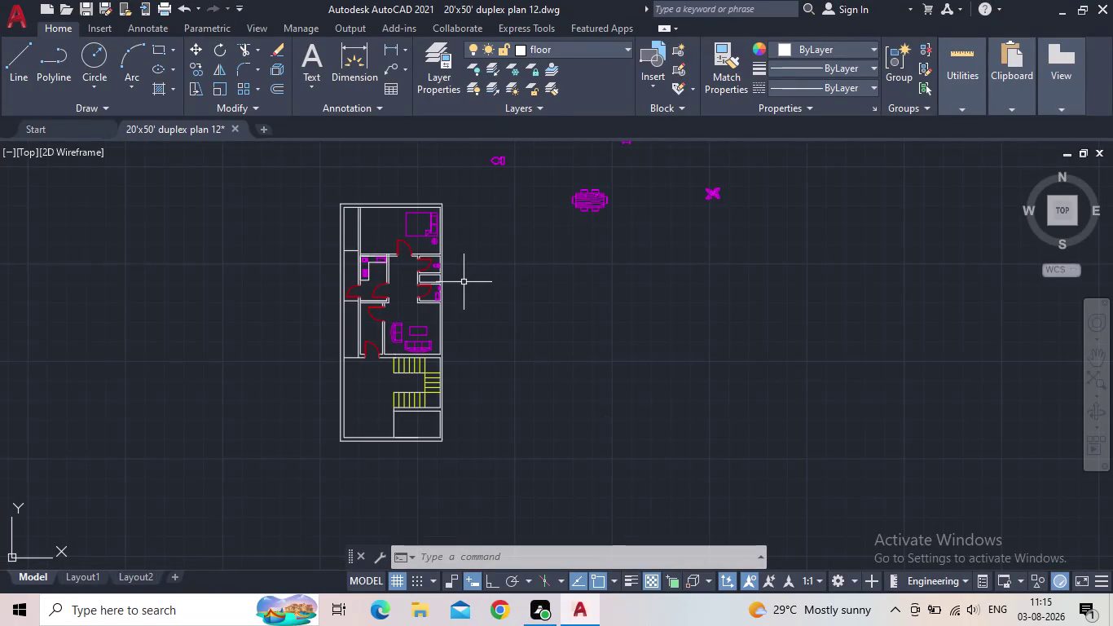
Find the loose armchair beside the plan and select it.
middle_drag(503, 297, 483, 426)
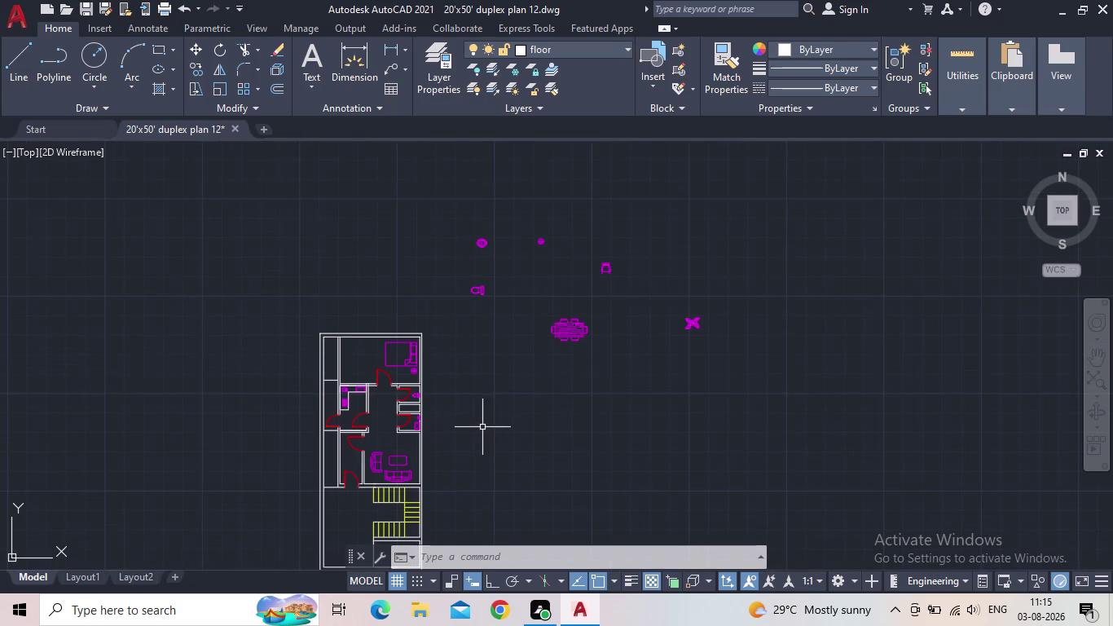
scroll(down, 3)
middle_drag(453, 397, 428, 298)
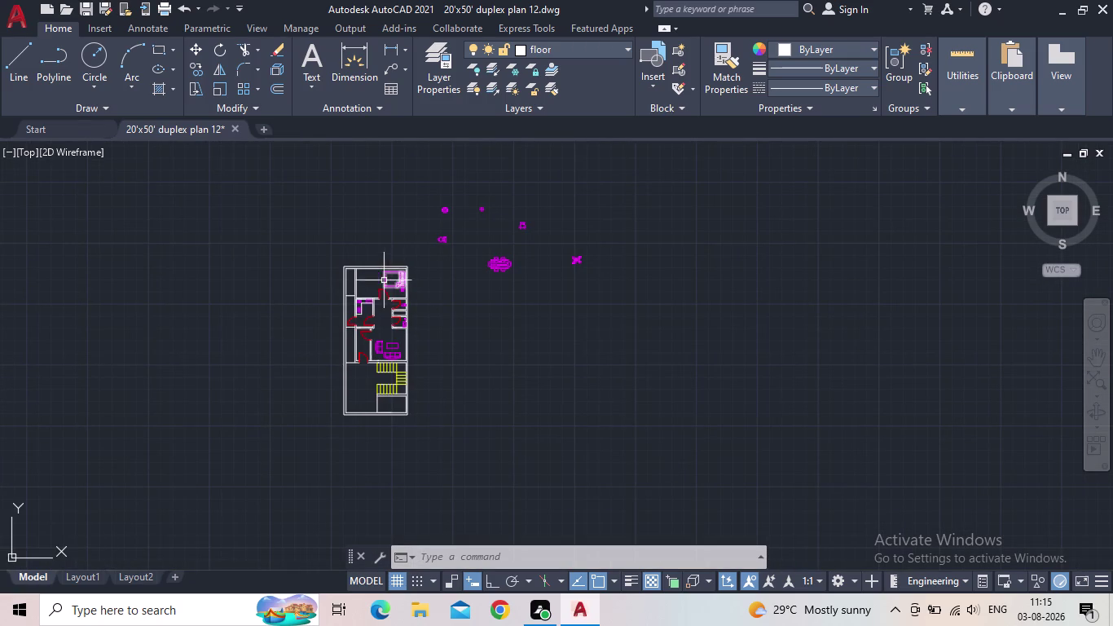
scroll(up, 3)
middle_drag(384, 347, 447, 330)
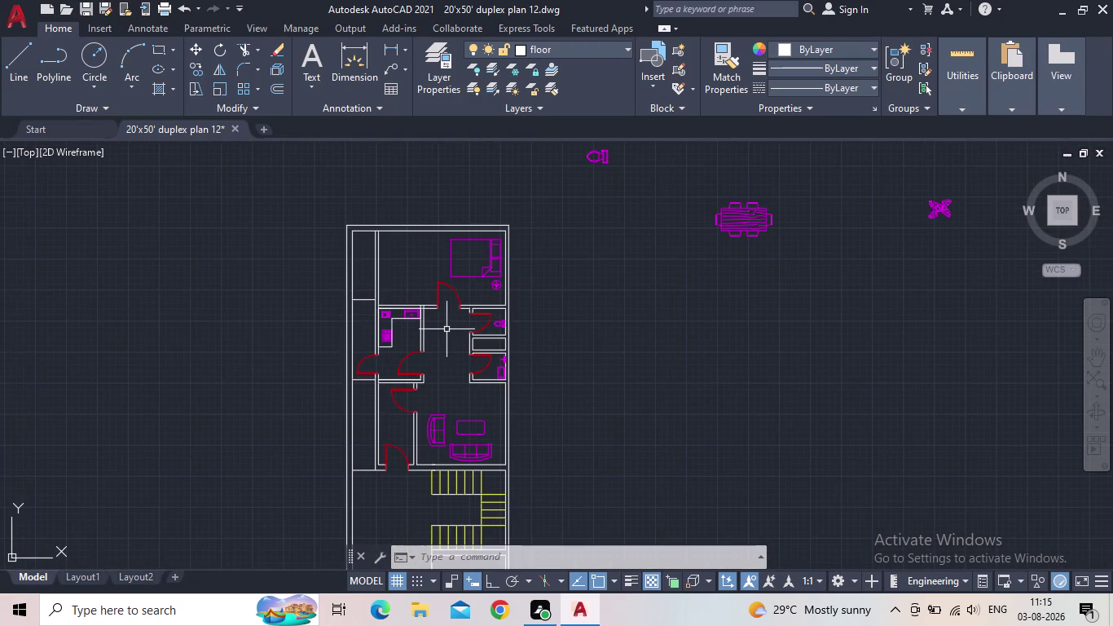
scroll(up, 3)
scroll(down, 3)
middle_drag(466, 331, 471, 343)
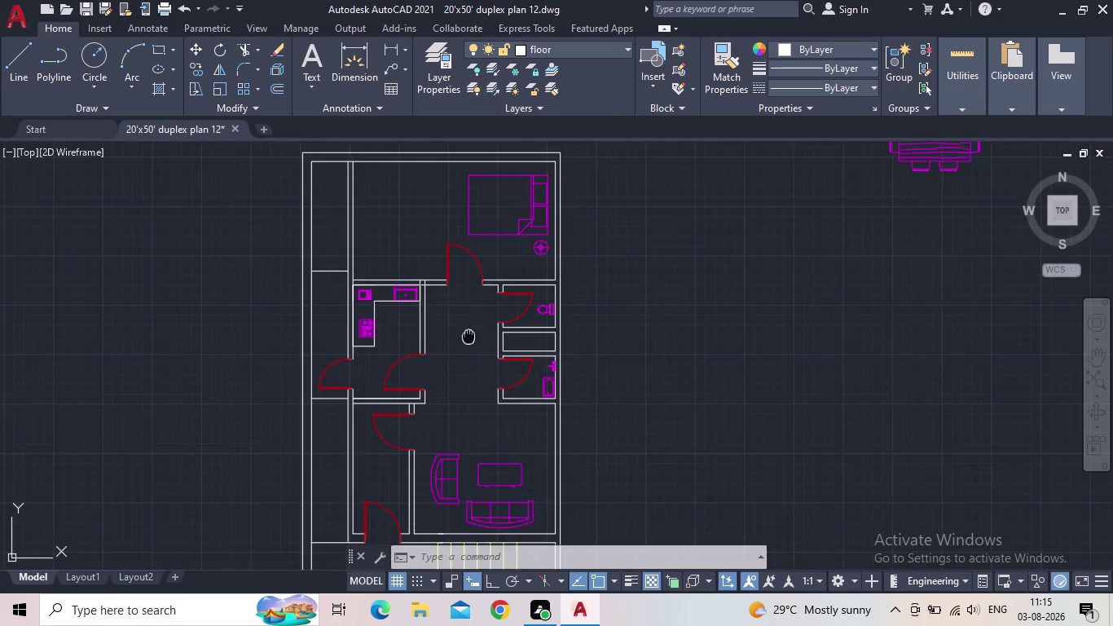
middle_drag(471, 343, 501, 399)
scroll(down, 3)
scroll(up, 3)
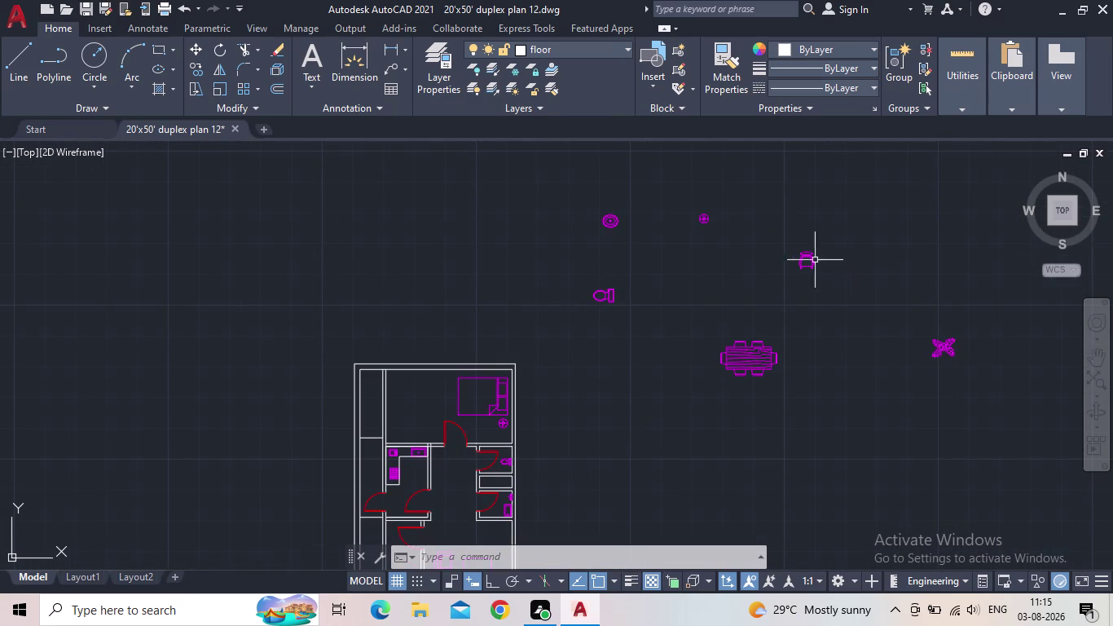
click(805, 259)
click(794, 260)
Stretch the armchair into the top bedroom, left of the bed.
scroll(up, 3)
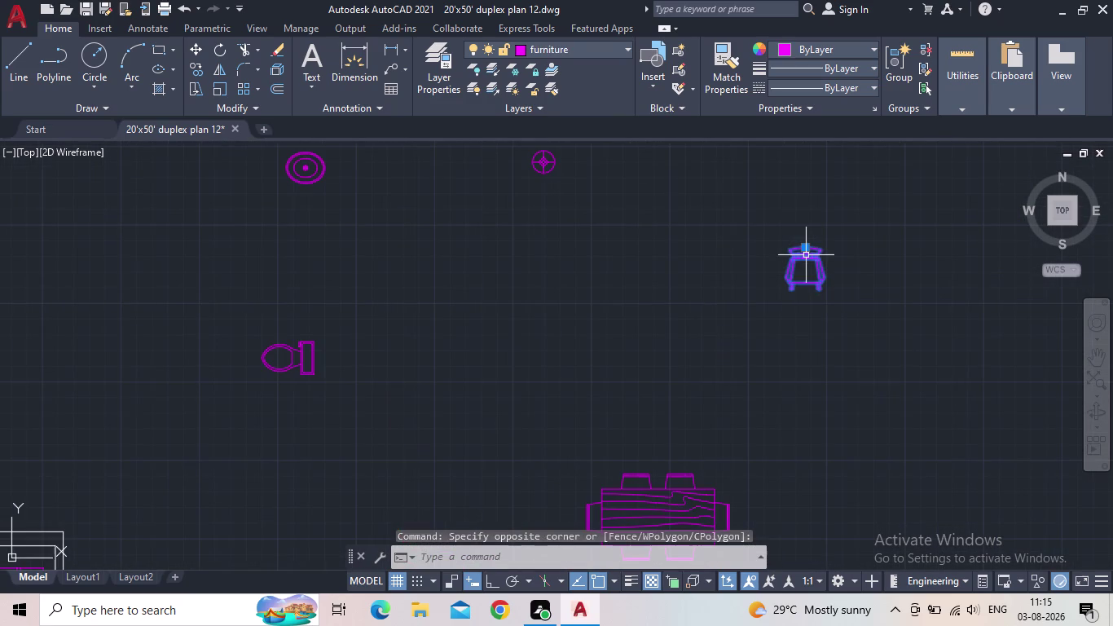
click(806, 247)
middle_drag(593, 310, 721, 276)
scroll(down, 3)
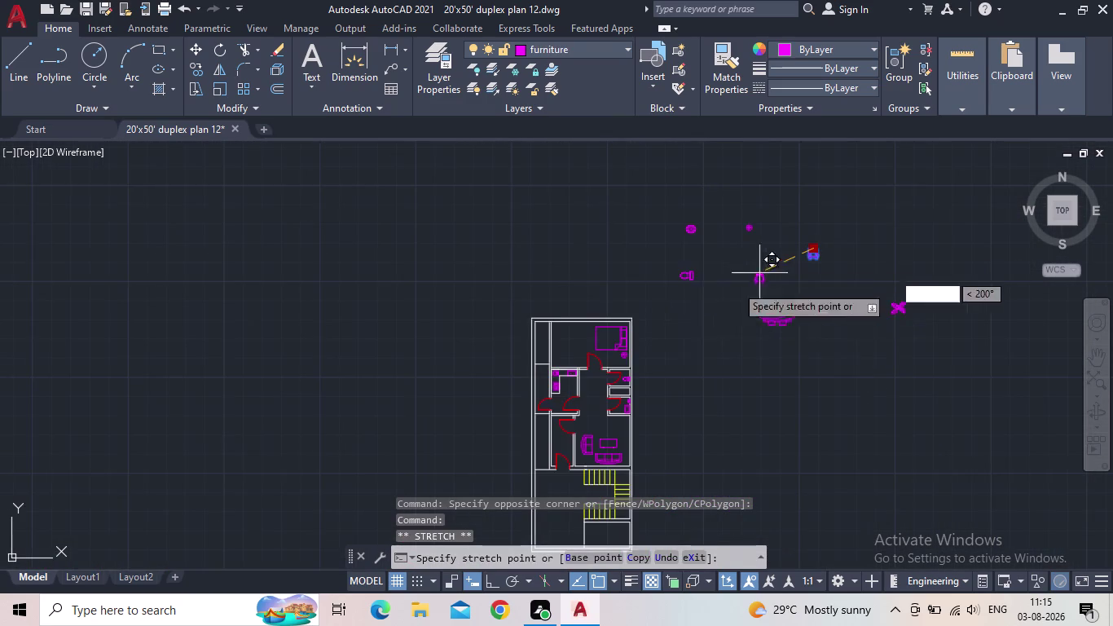
scroll(up, 3)
scroll(up, 3)
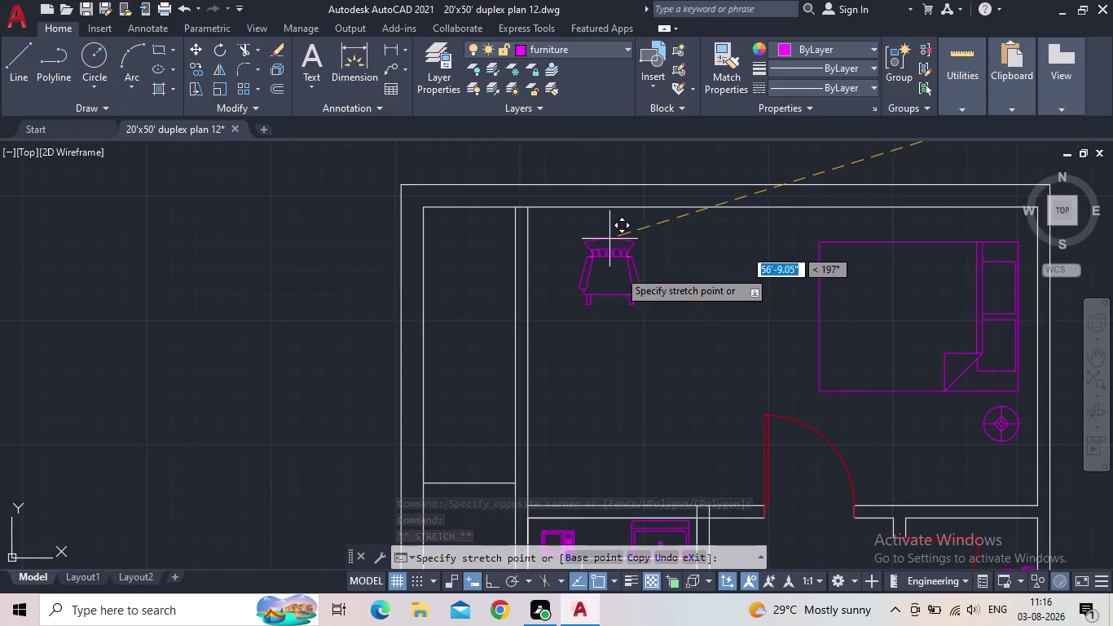
click(605, 421)
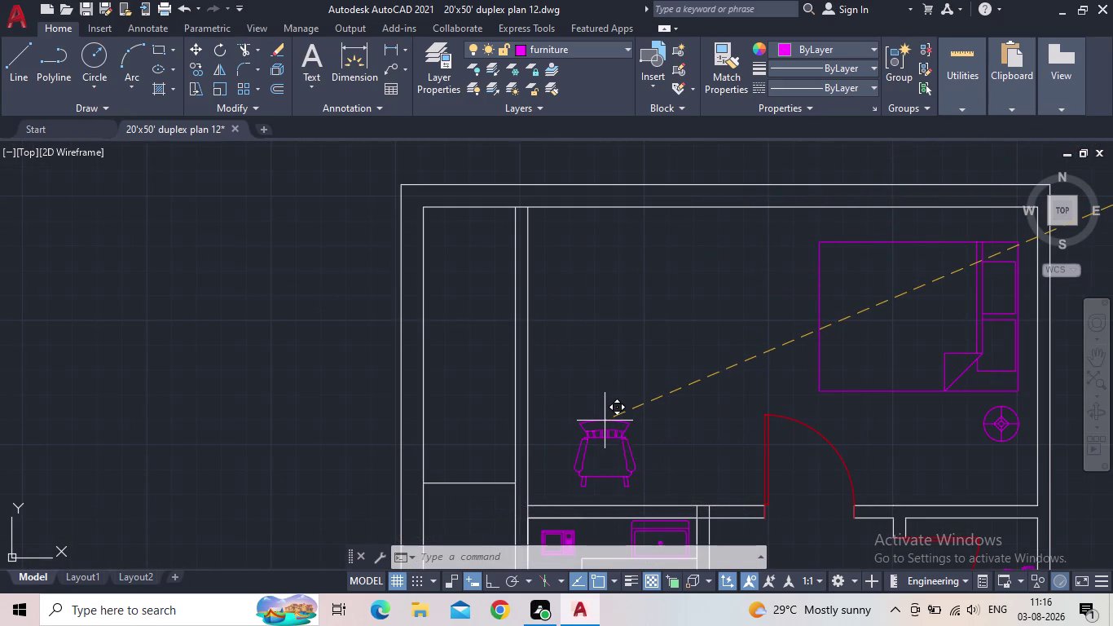
key(Escape)
Start the Rotate command (RO) with Ortho mode turned on.
key(r)
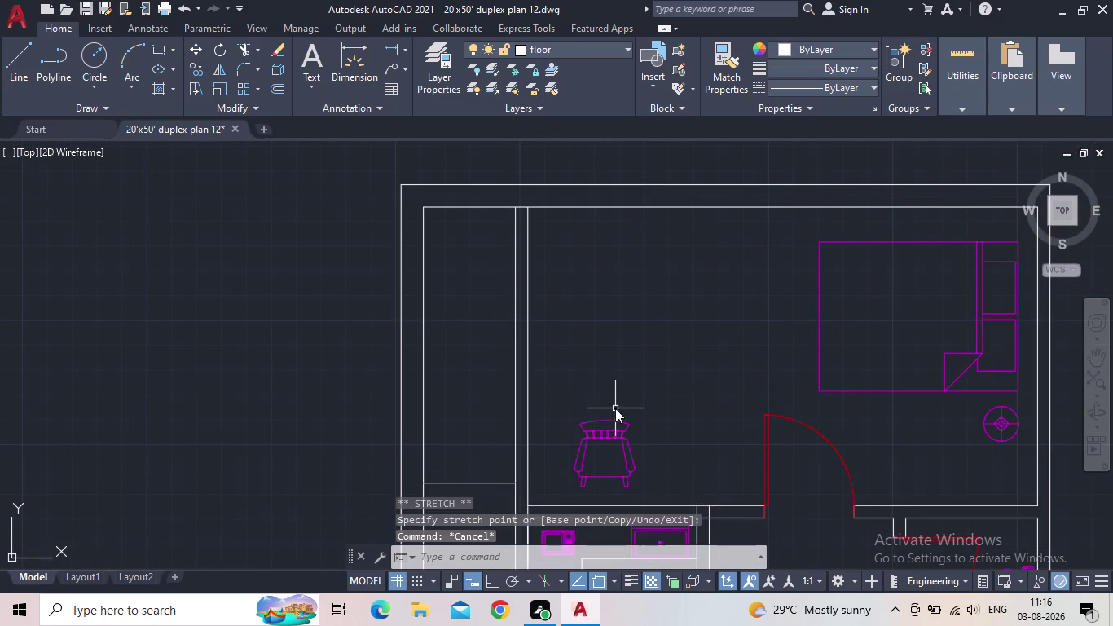
key(o)
key(Return)
click(492, 586)
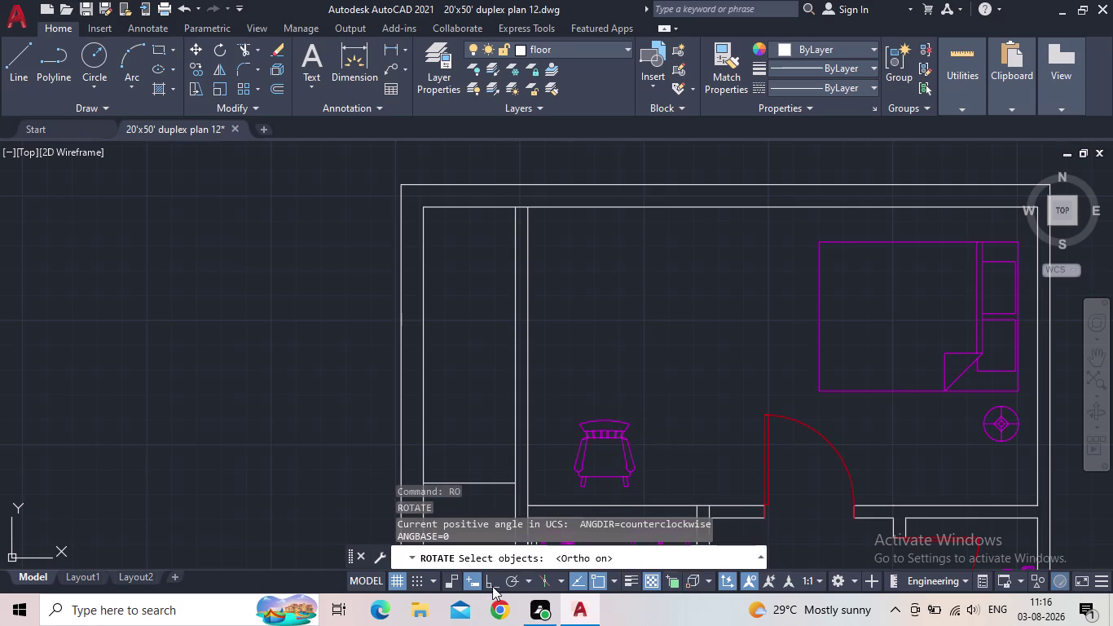
Rotate the armchair 180° so it faces the other way.
click(604, 418)
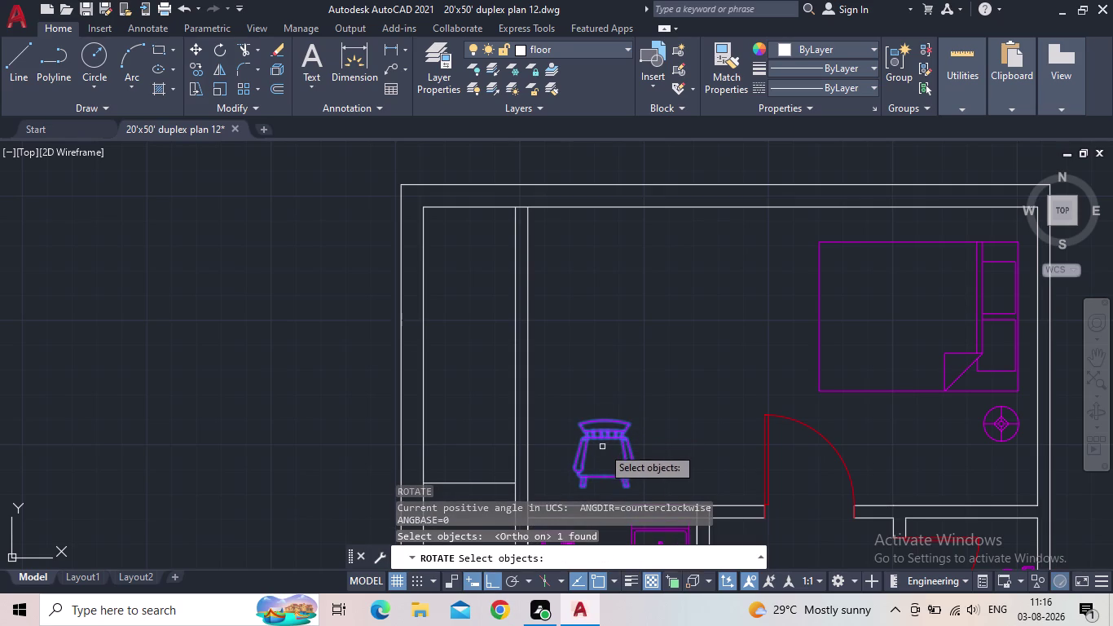
key(space)
click(603, 418)
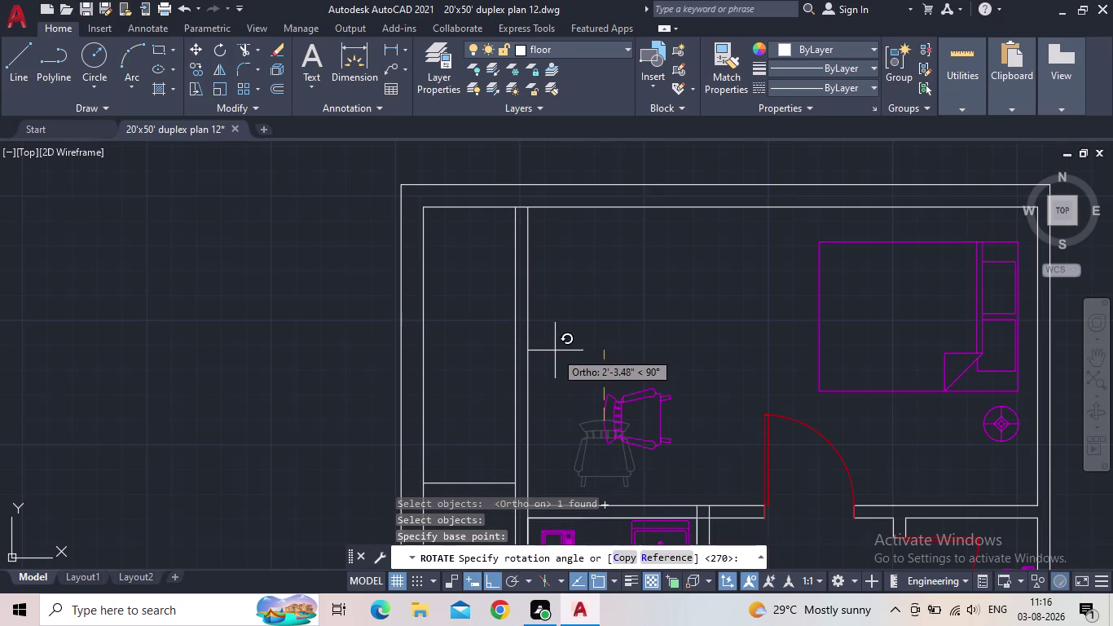
click(560, 456)
key(Escape)
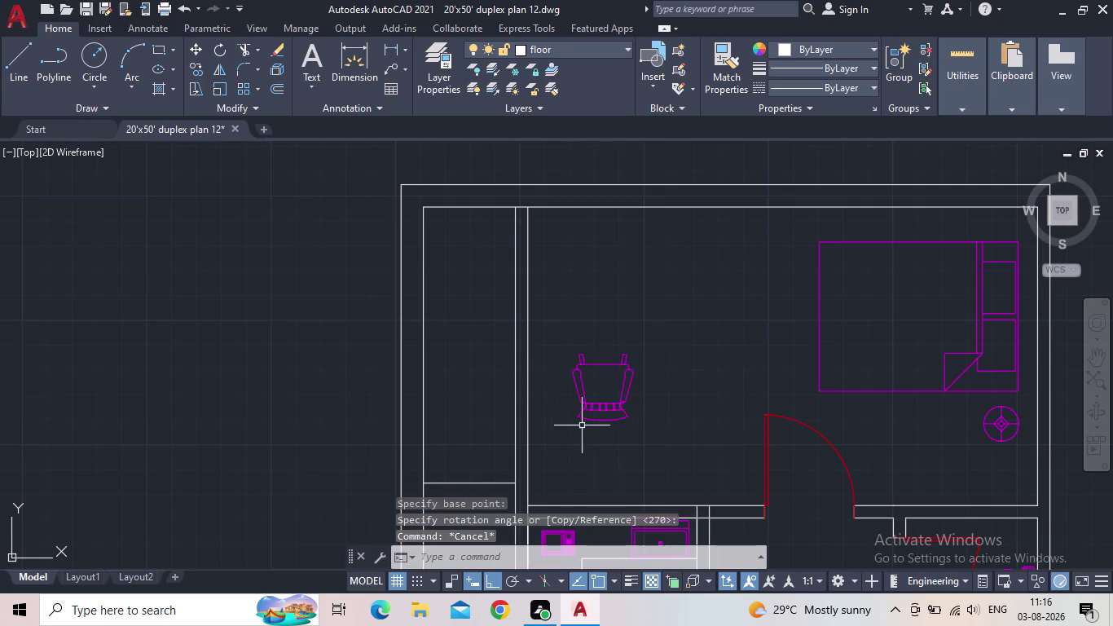
Move the rotated armchair down against the bedroom's lower wall.
click(585, 408)
drag(600, 420, 592, 436)
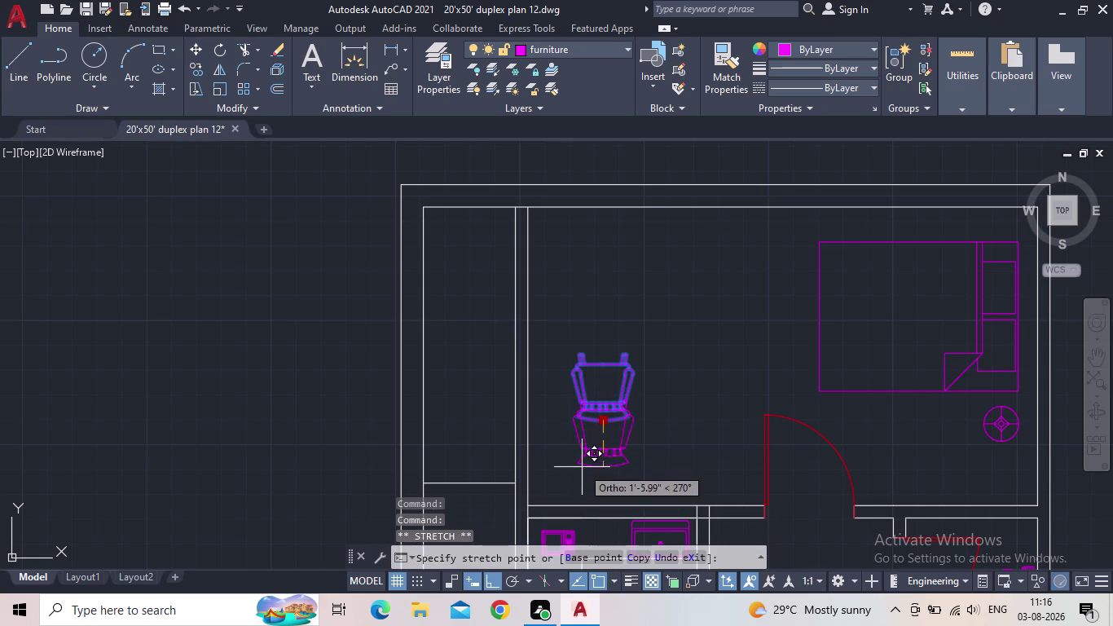
click(490, 579)
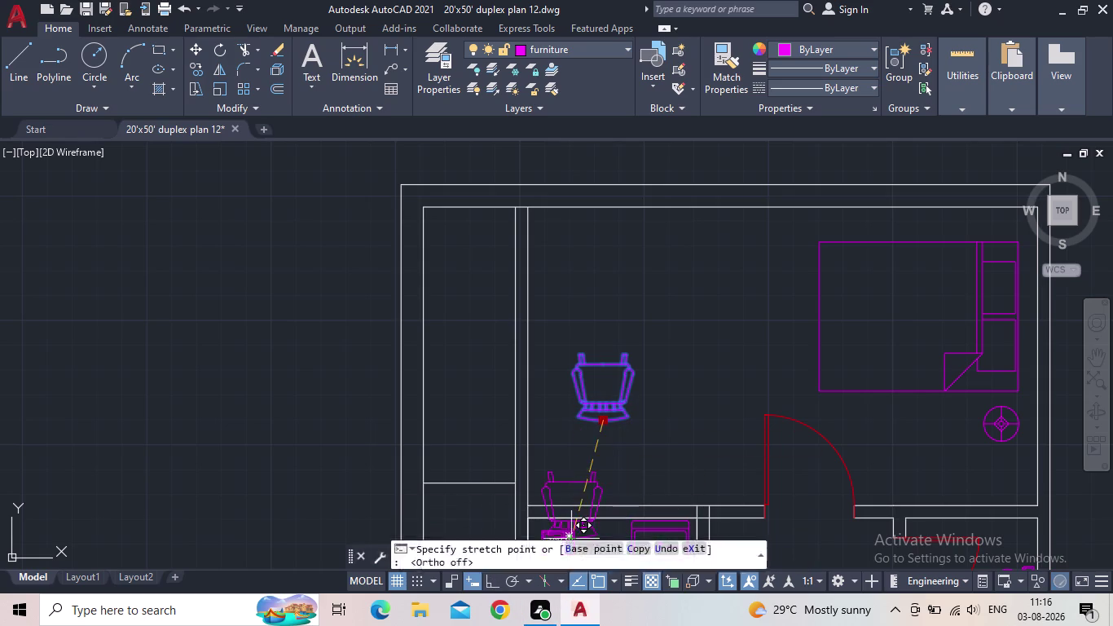
middle_drag(562, 466, 512, 390)
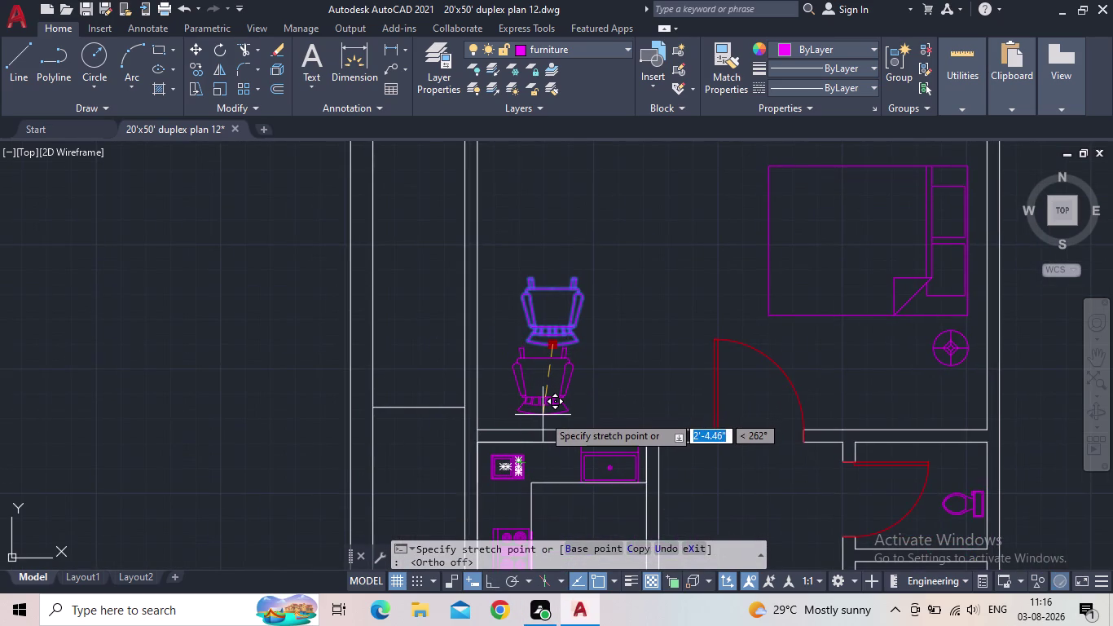
click(545, 417)
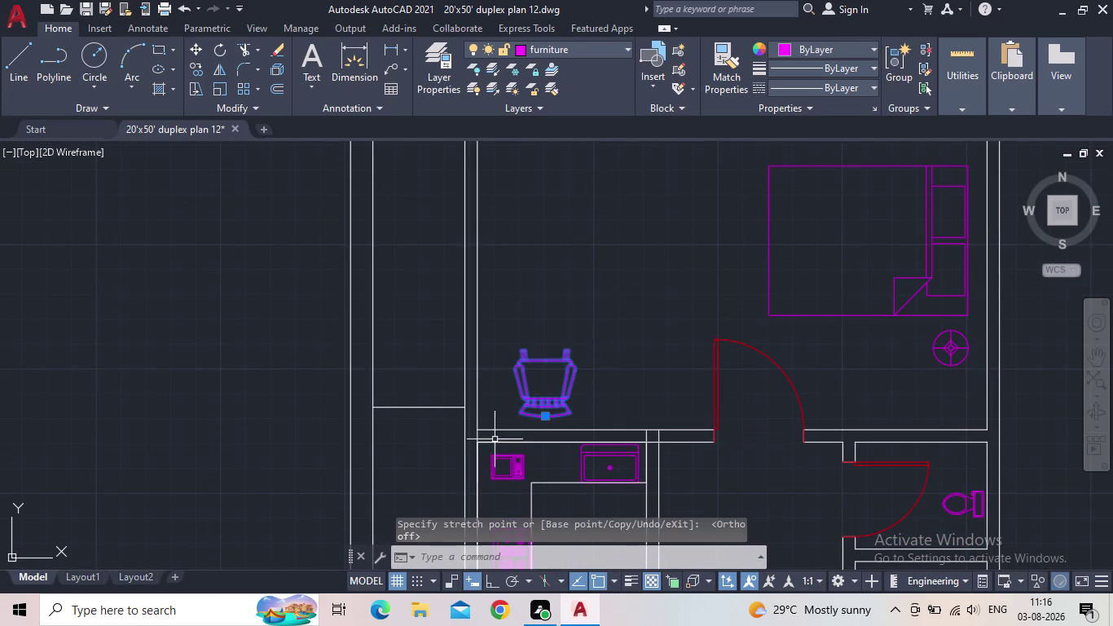
key(Escape)
Copy the armchair to place a matching second chair to its right.
key(c)
key(o)
key(space)
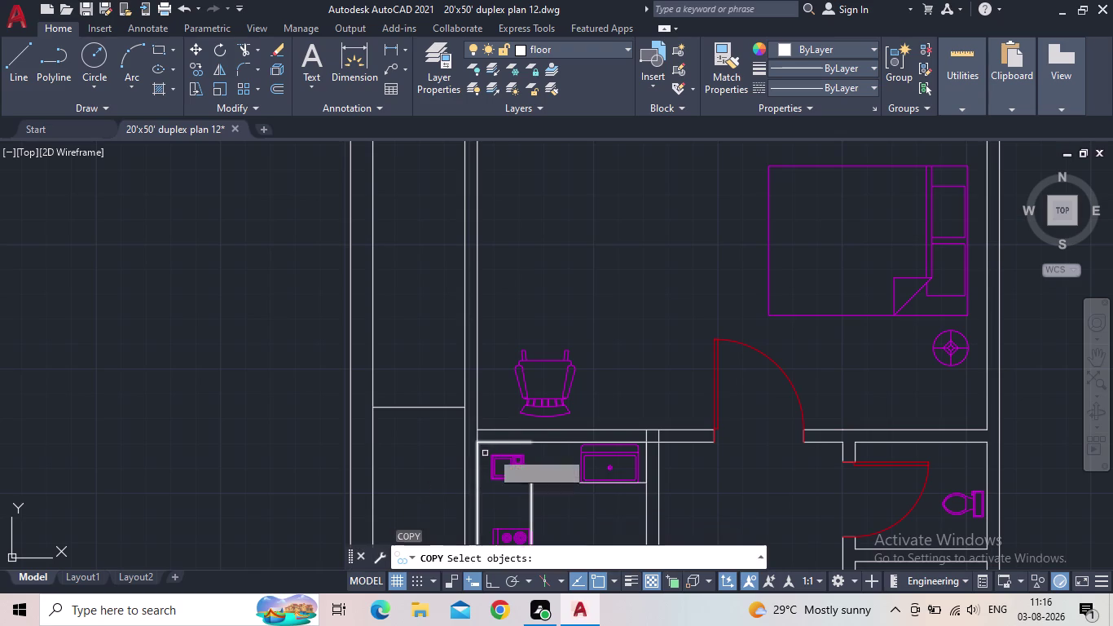
click(560, 419)
click(544, 404)
key(space)
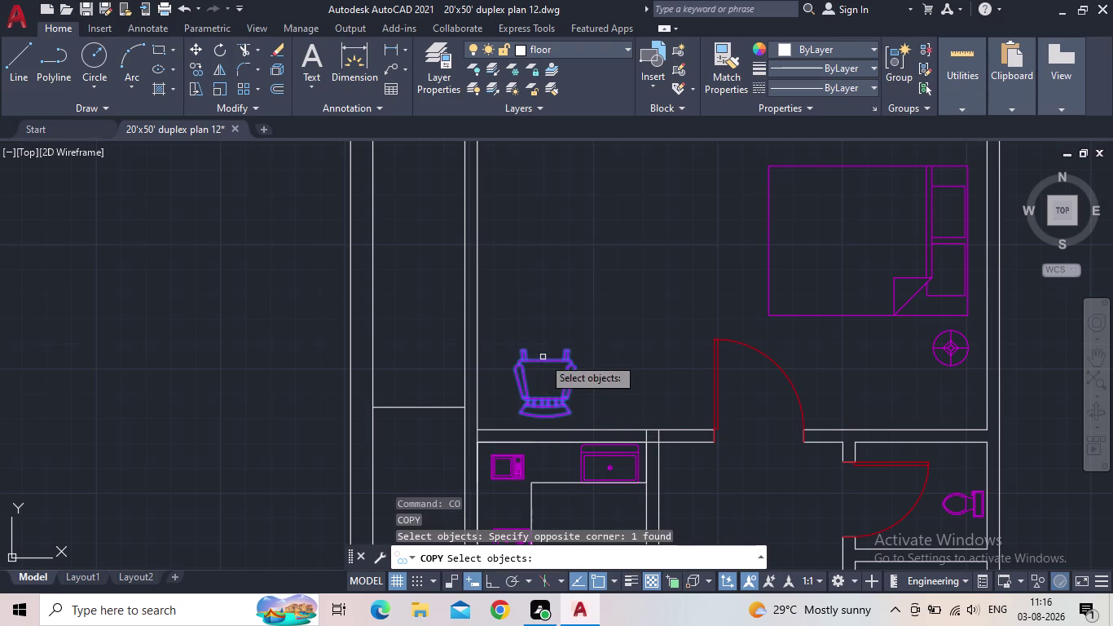
click(542, 357)
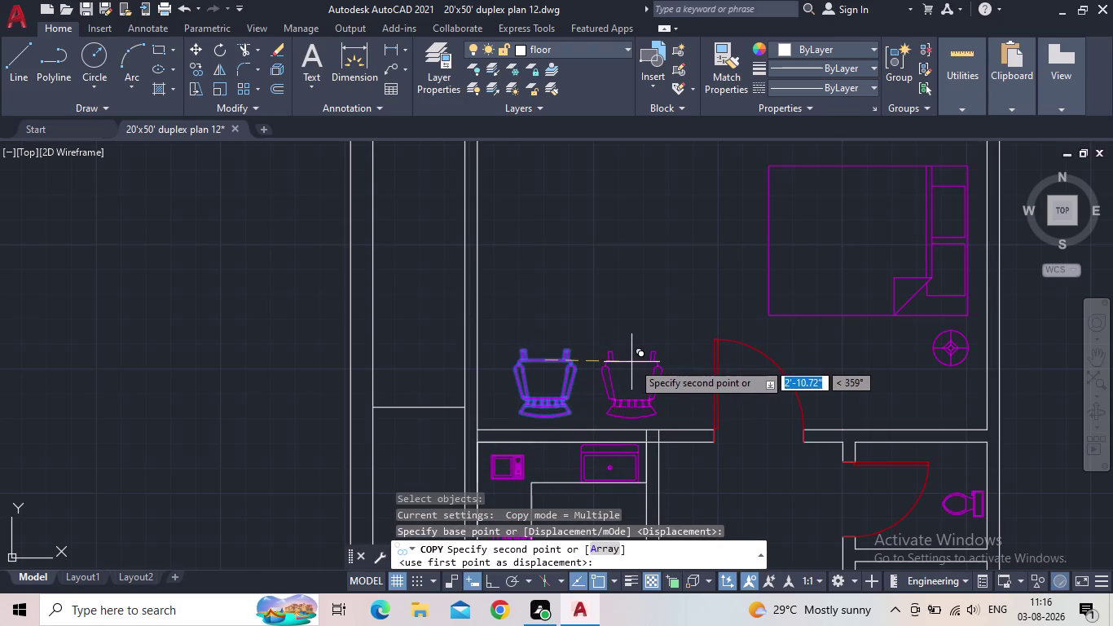
click(637, 360)
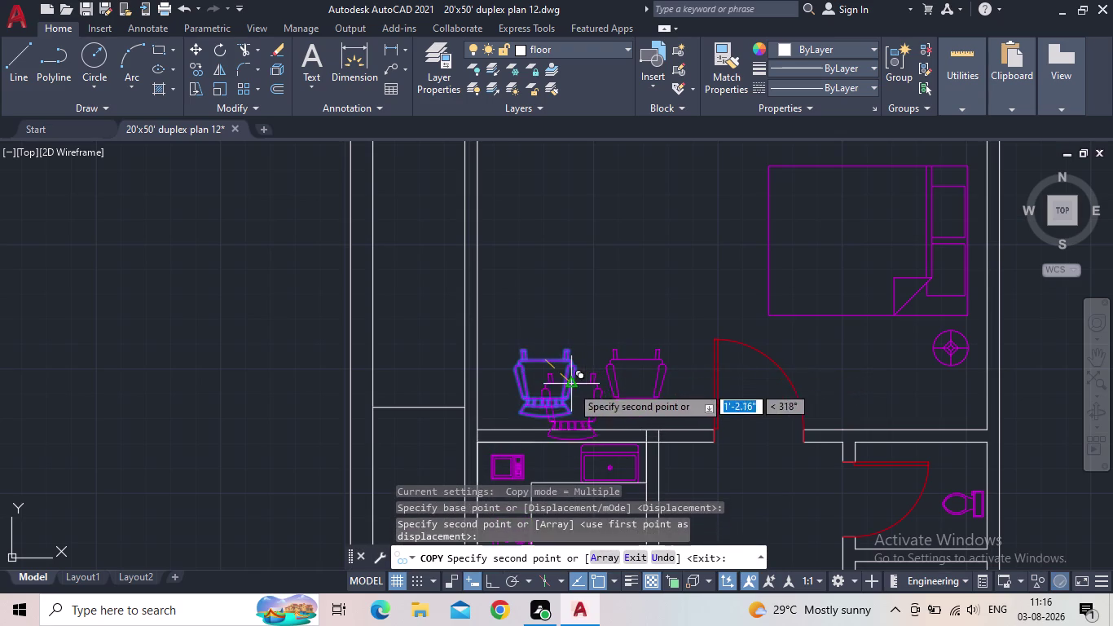
key(Escape)
scroll(down, 3)
middle_drag(538, 395, 515, 379)
scroll(down, 3)
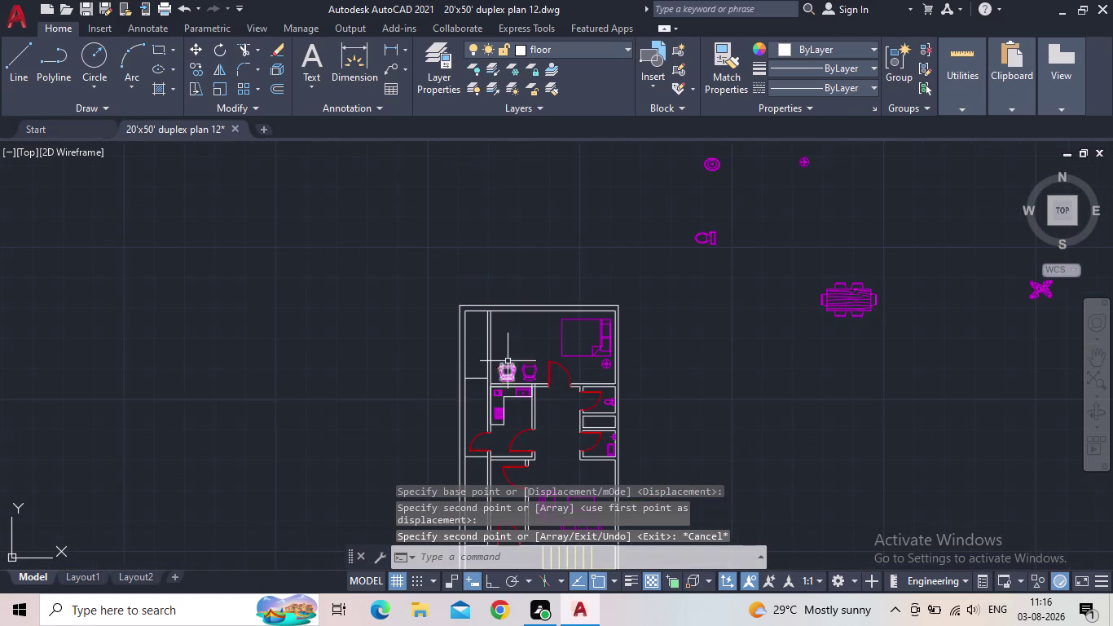
scroll(up, 3)
scroll(down, 3)
middle_drag(516, 346, 477, 385)
scroll(down, 3)
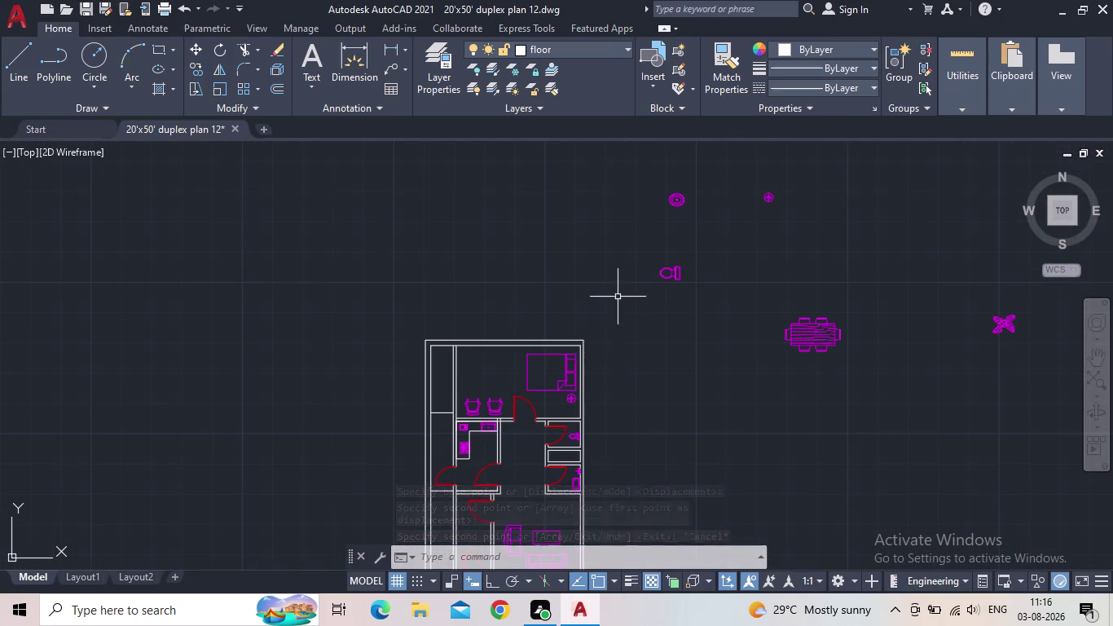
middle_drag(640, 340, 631, 285)
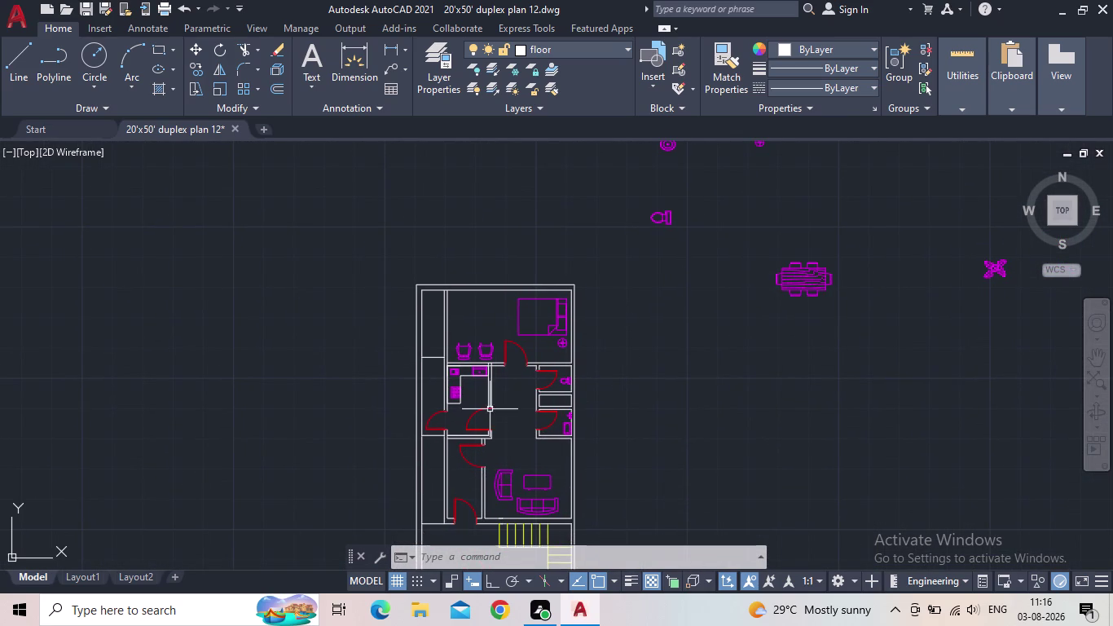
middle_drag(496, 383, 491, 342)
scroll(up, 3)
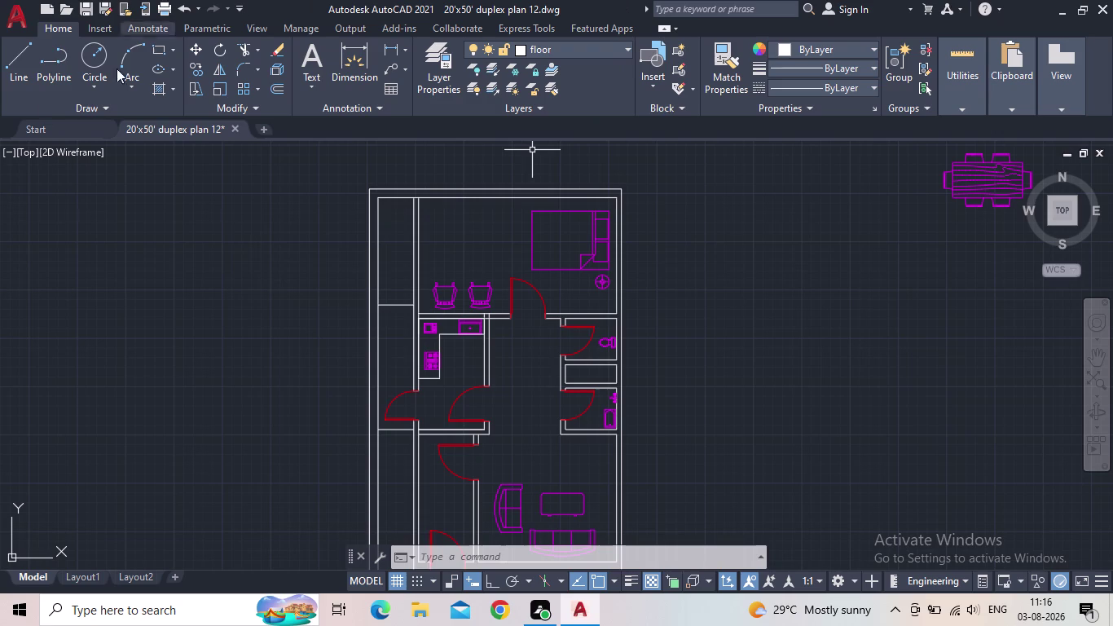
click(89, 3)
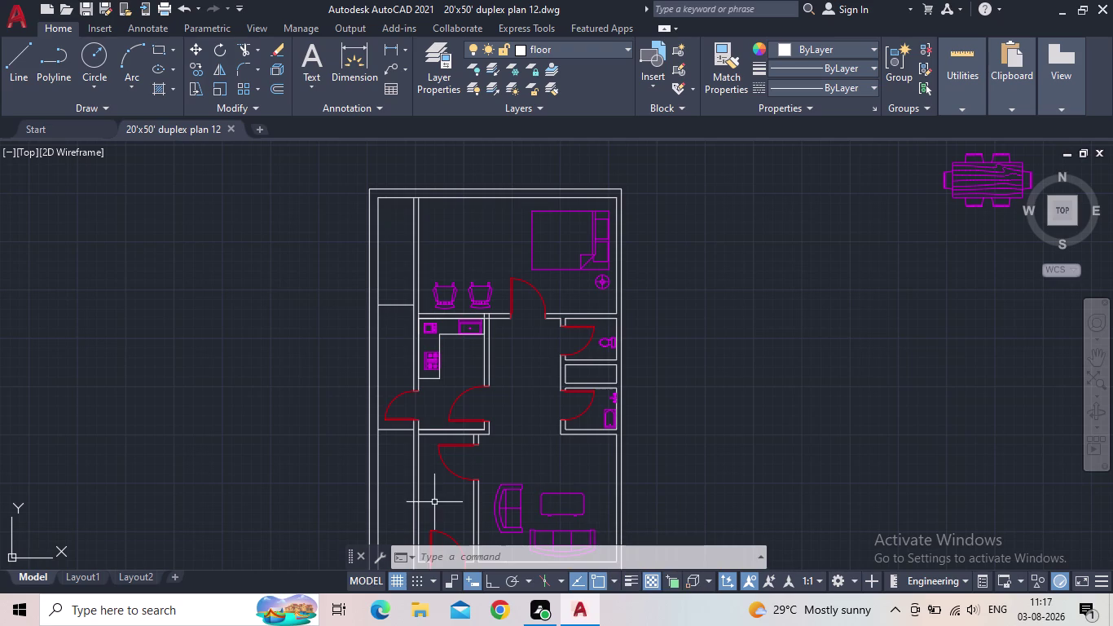
middle_drag(722, 406, 605, 345)
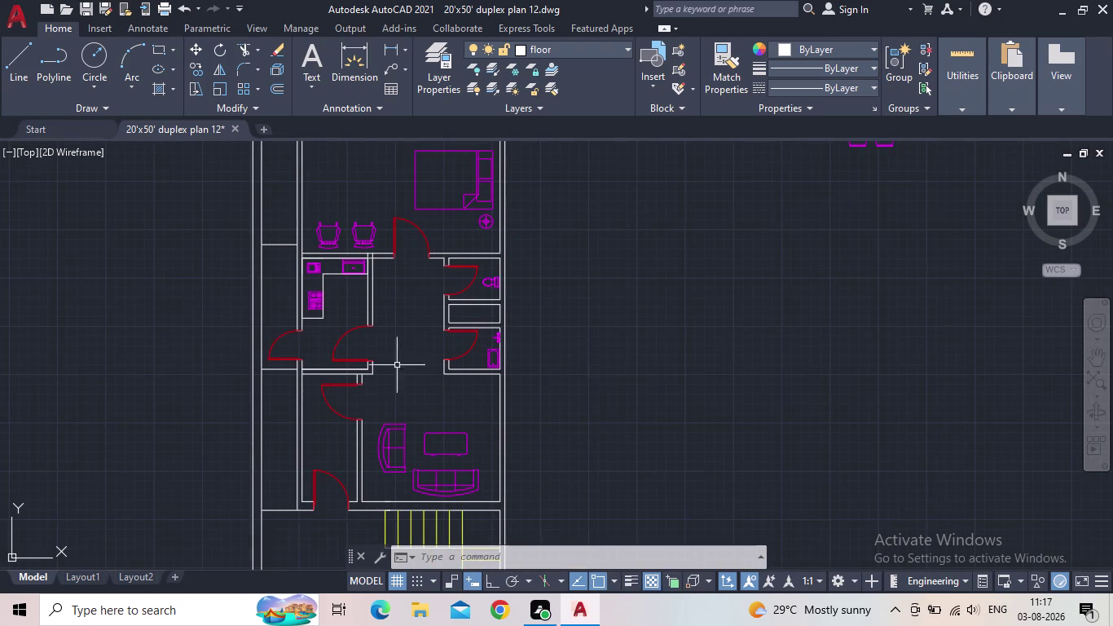
scroll(up, 3)
middle_drag(400, 346, 379, 511)
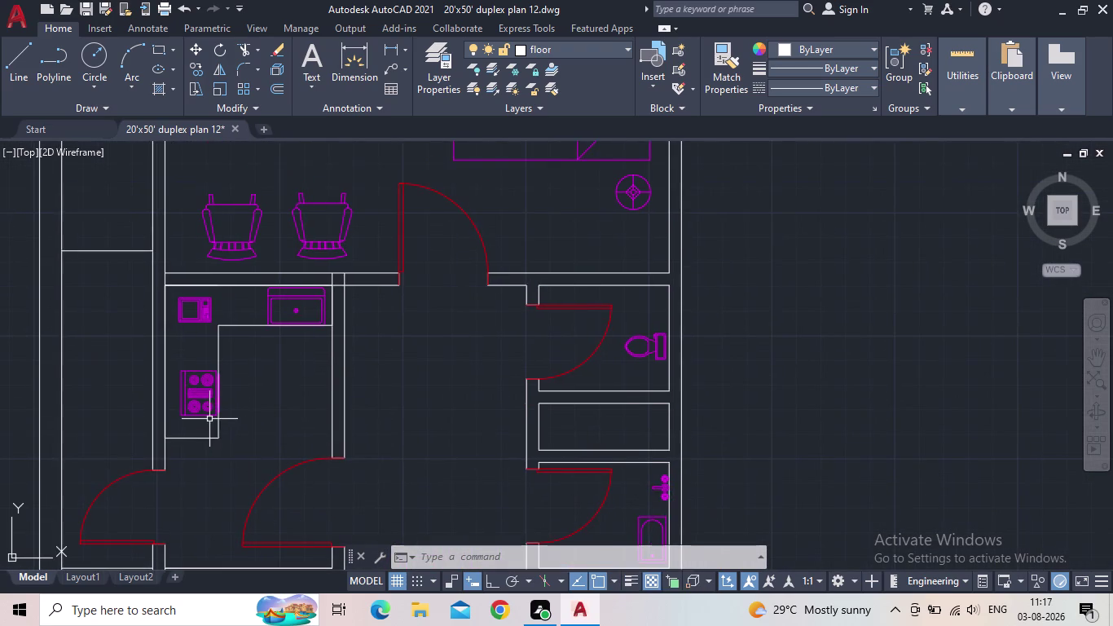
scroll(up, 3)
scroll(down, 3)
scroll(down, 3)
scroll(down, 3)
middle_drag(494, 445, 488, 438)
middle_drag(488, 427, 446, 383)
scroll(down, 3)
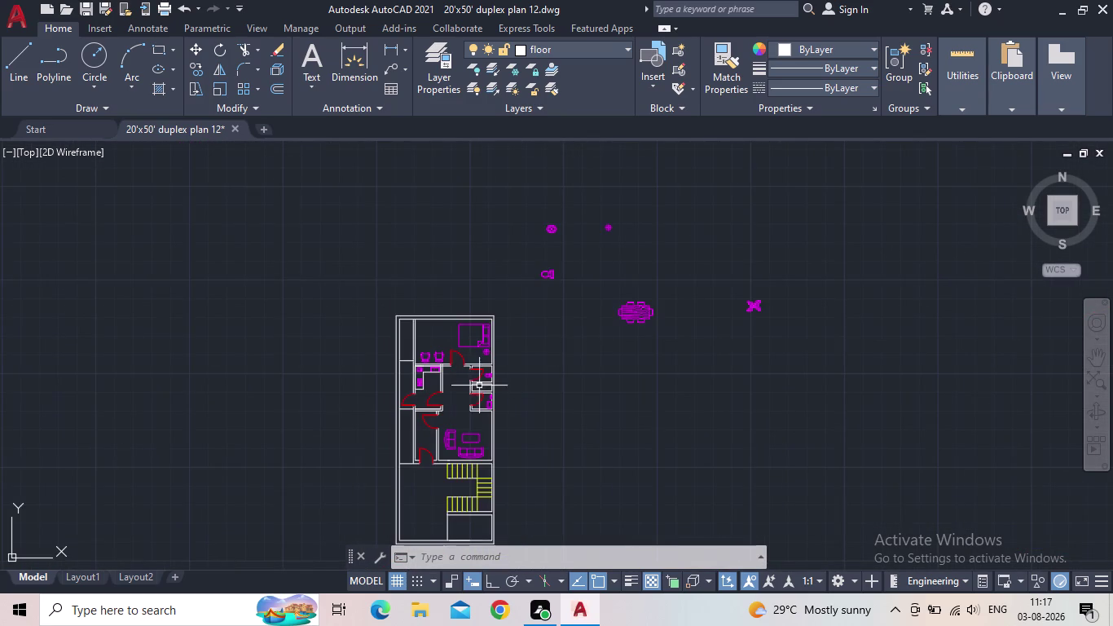
scroll(up, 3)
scroll(down, 3)
middle_drag(582, 389, 667, 259)
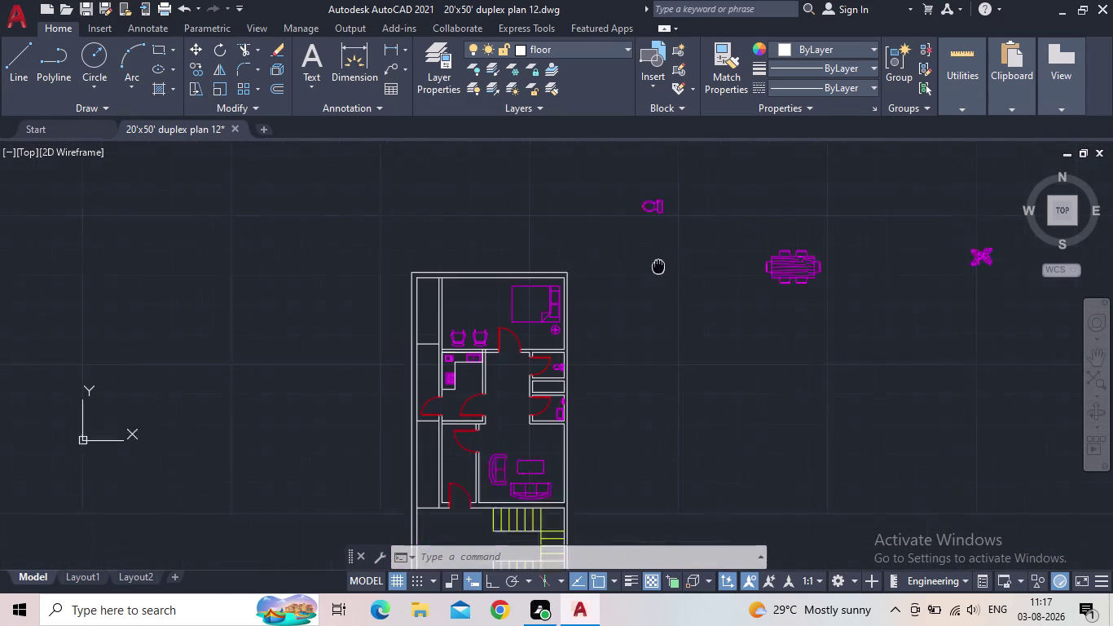
middle_drag(667, 259, 684, 247)
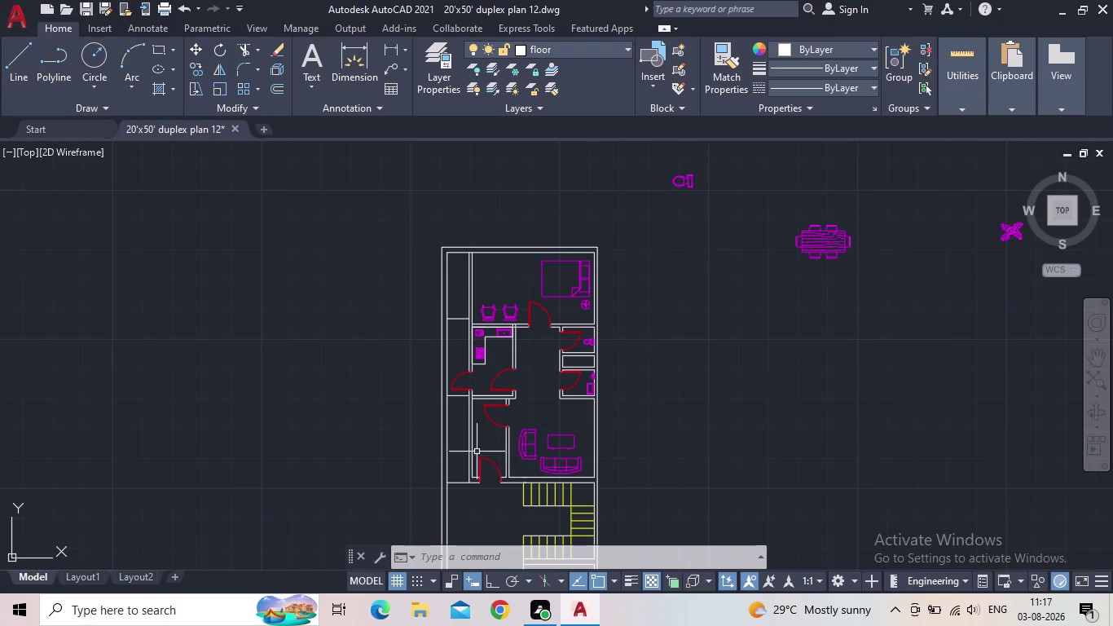
scroll(up, 3)
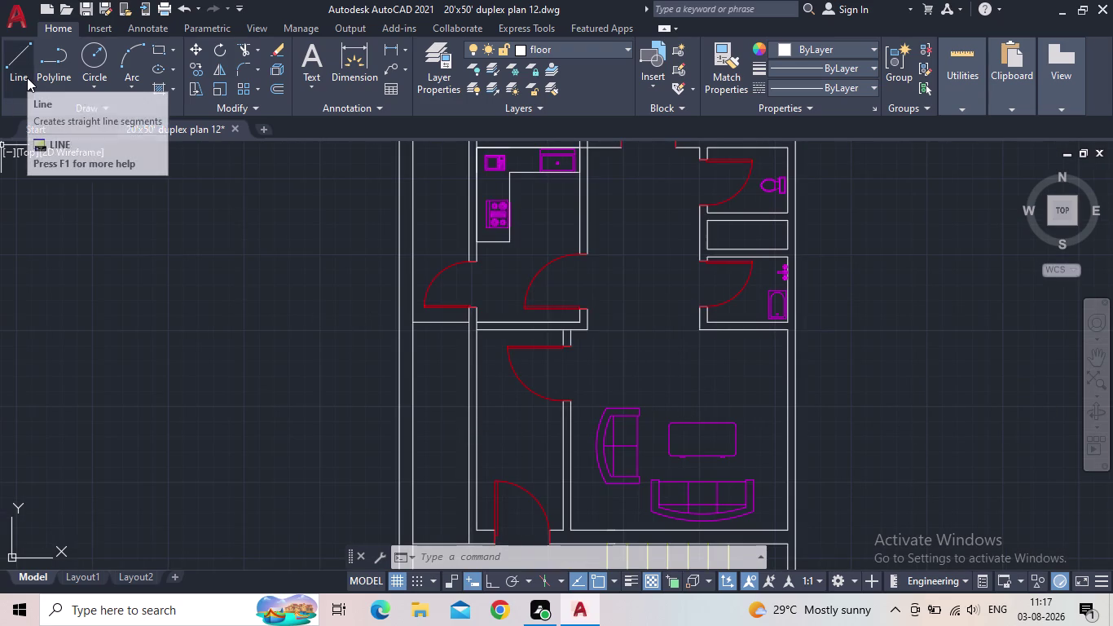
click(163, 51)
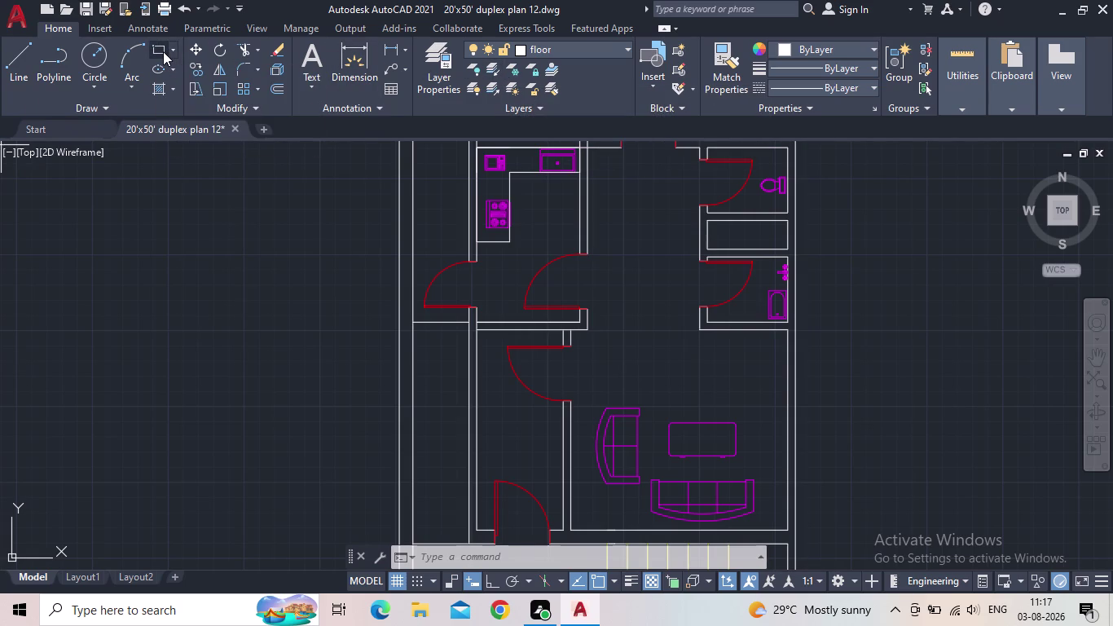
Make the furniture layer magenta and set it current in Layer Properties.
click(552, 47)
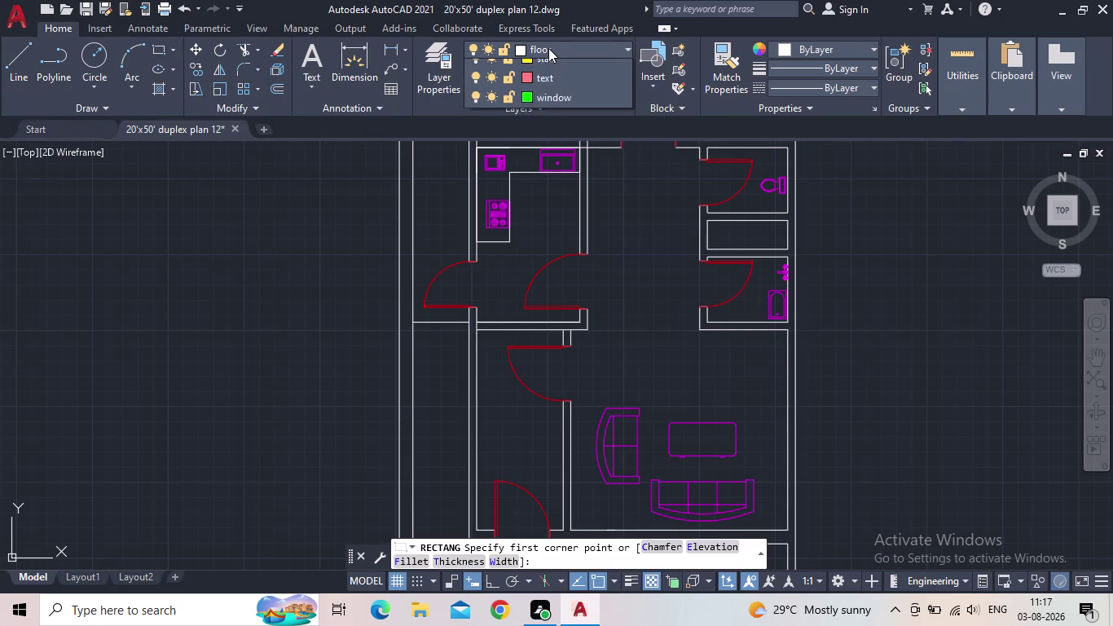
click(544, 49)
click(544, 46)
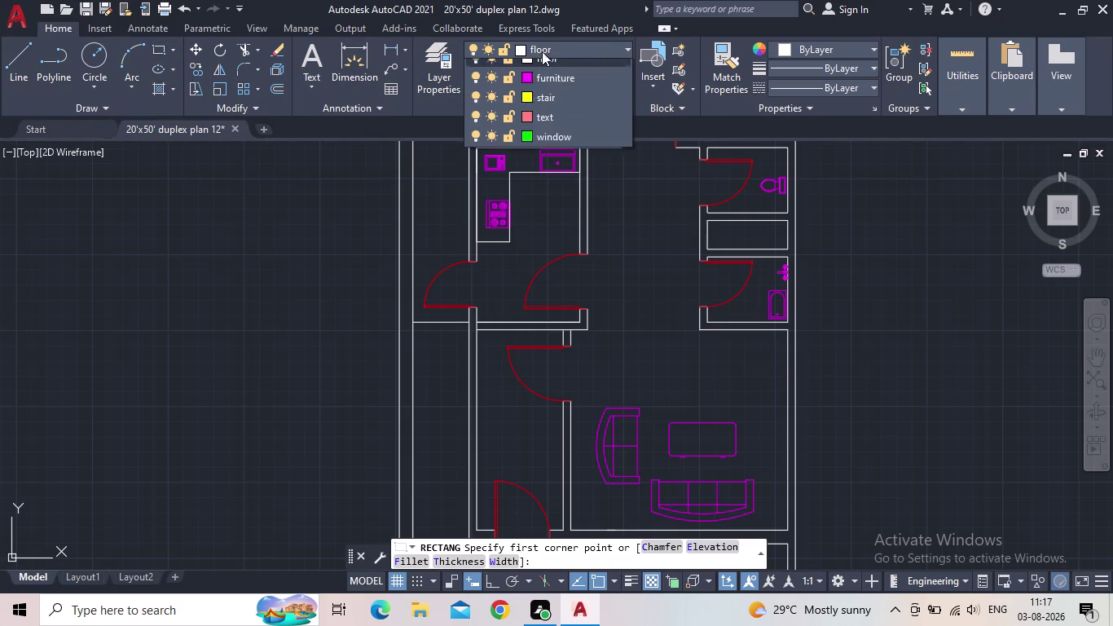
click(531, 147)
middle_drag(540, 418, 523, 338)
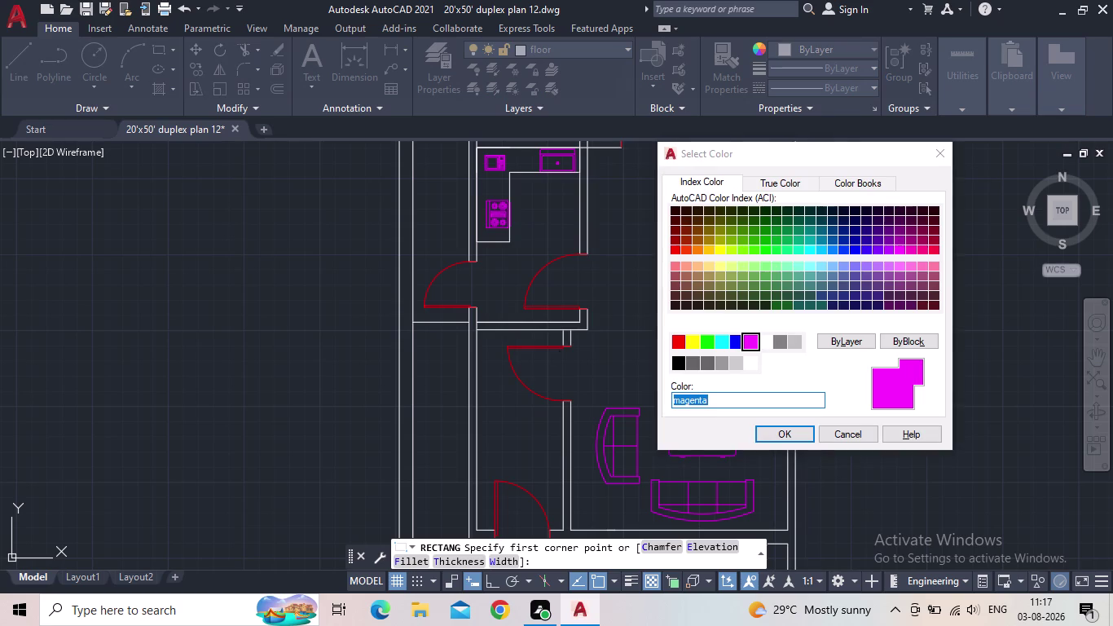
drag(796, 434, 778, 436)
middle_drag(616, 458, 570, 355)
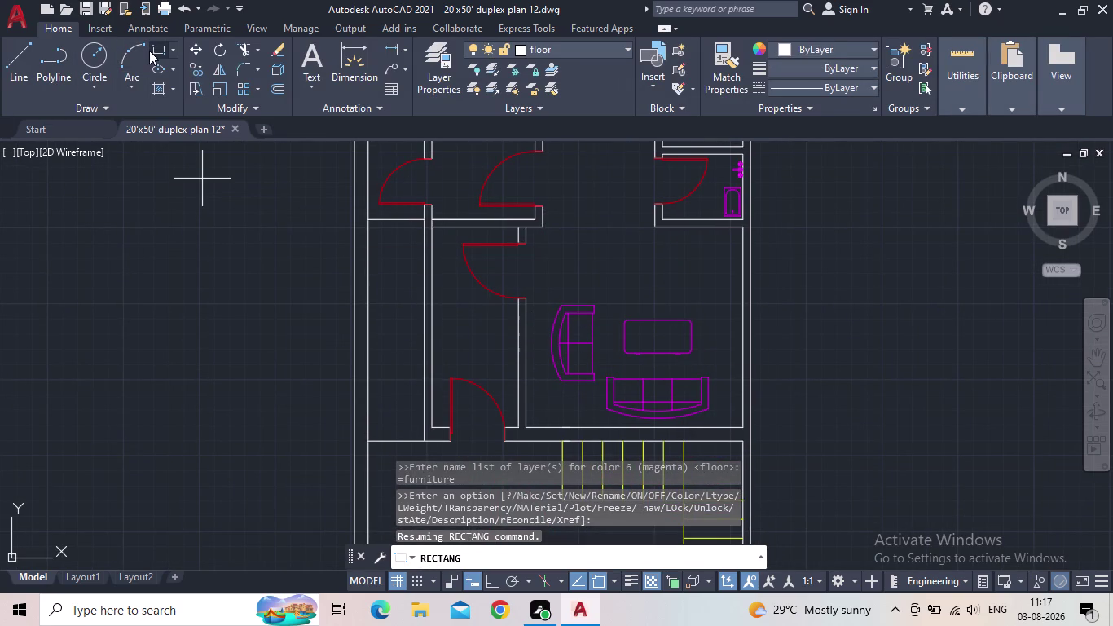
click(444, 76)
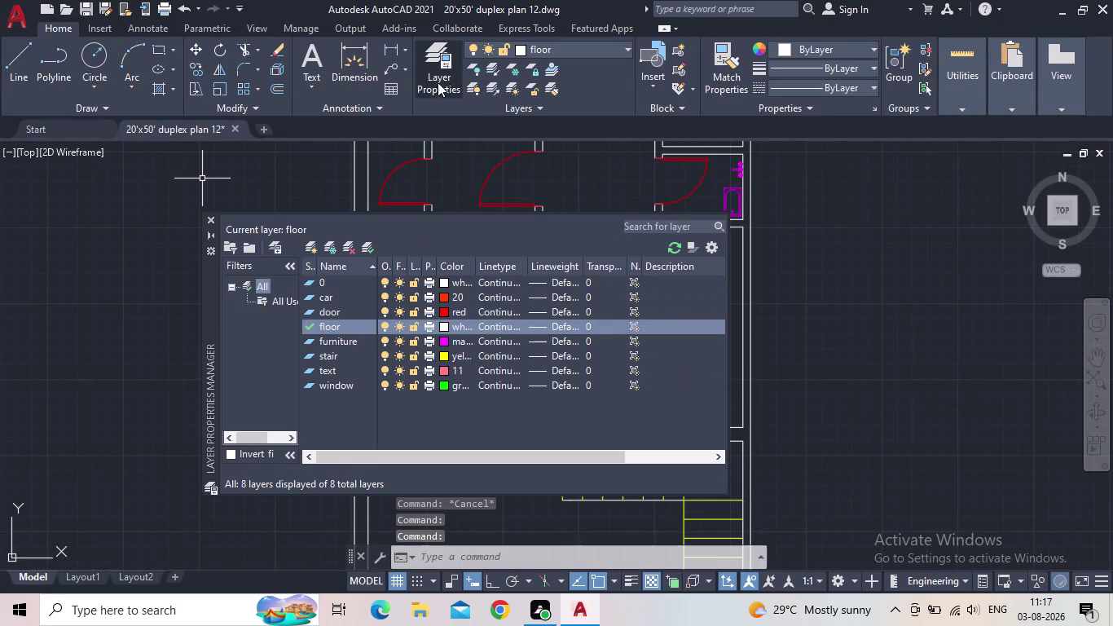
double_click(307, 338)
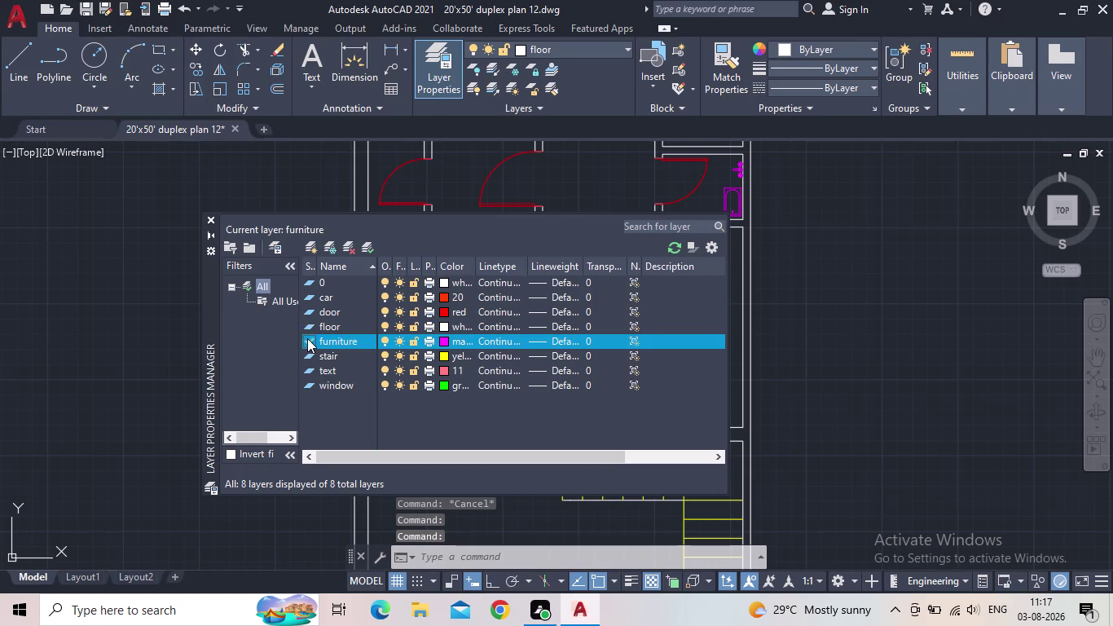
Draw a tall narrow rectangle along the living room's inner wall beside the door.
click(211, 216)
click(159, 53)
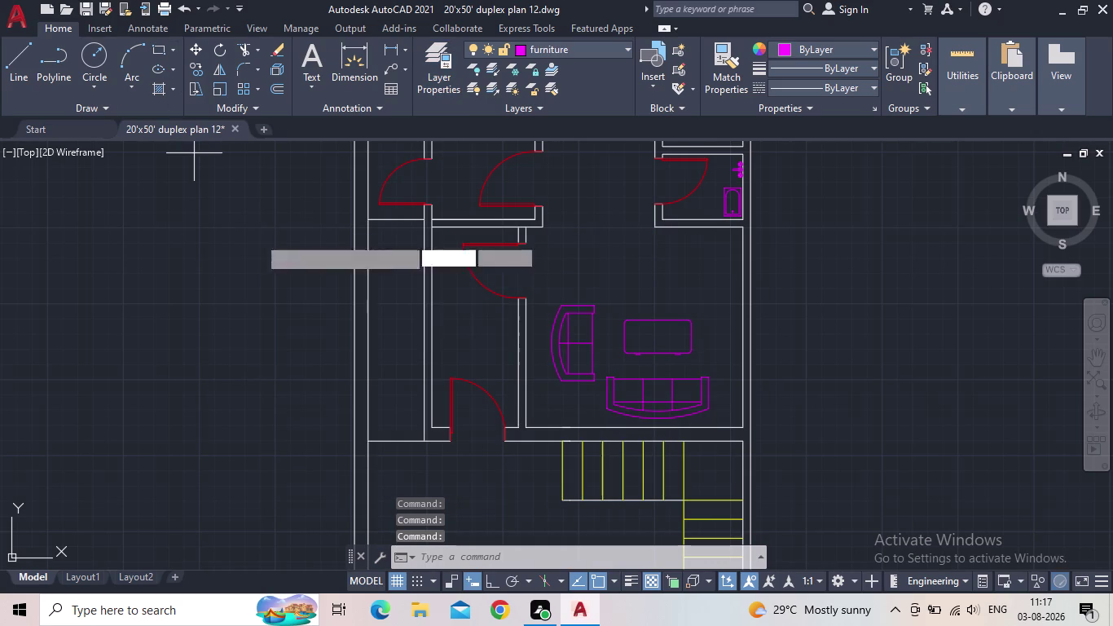
middle_drag(483, 340, 514, 292)
scroll(up, 3)
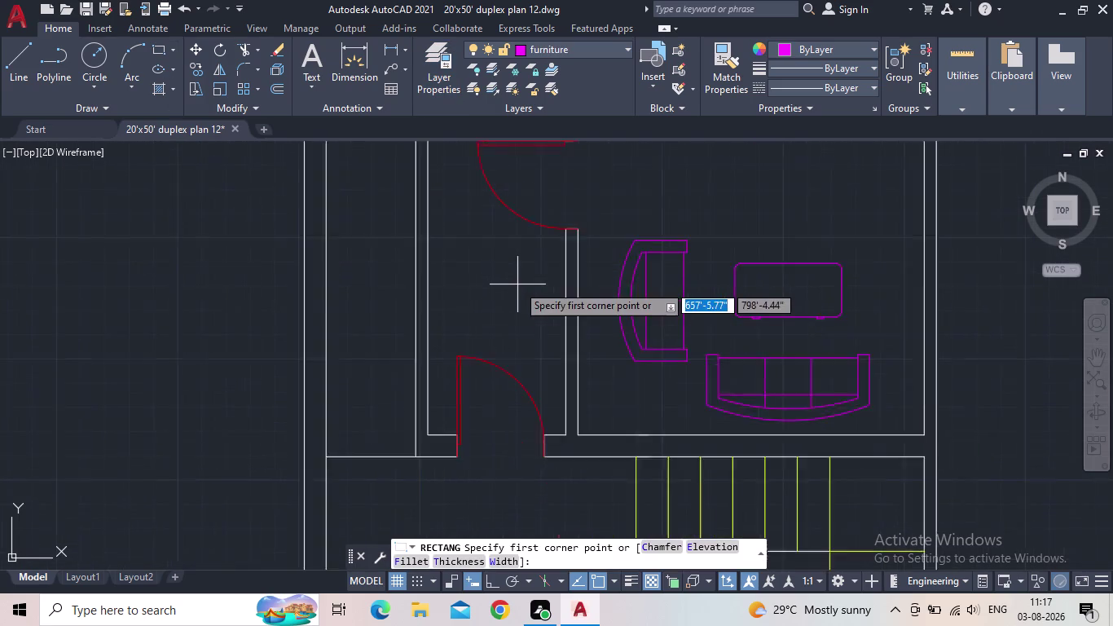
scroll(up, 3)
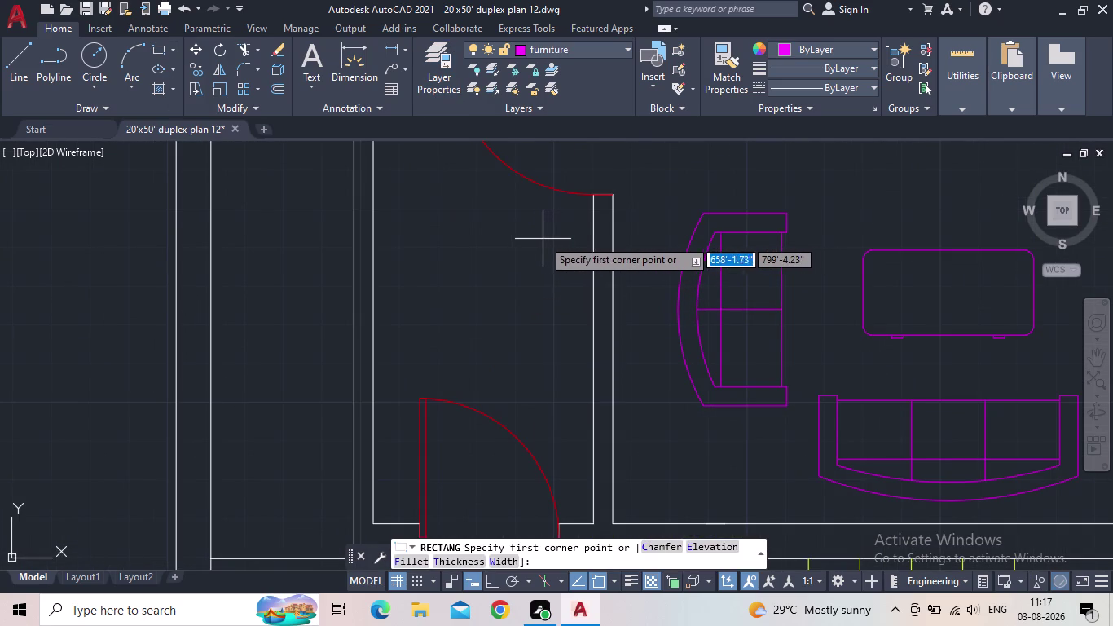
drag(554, 241, 559, 254)
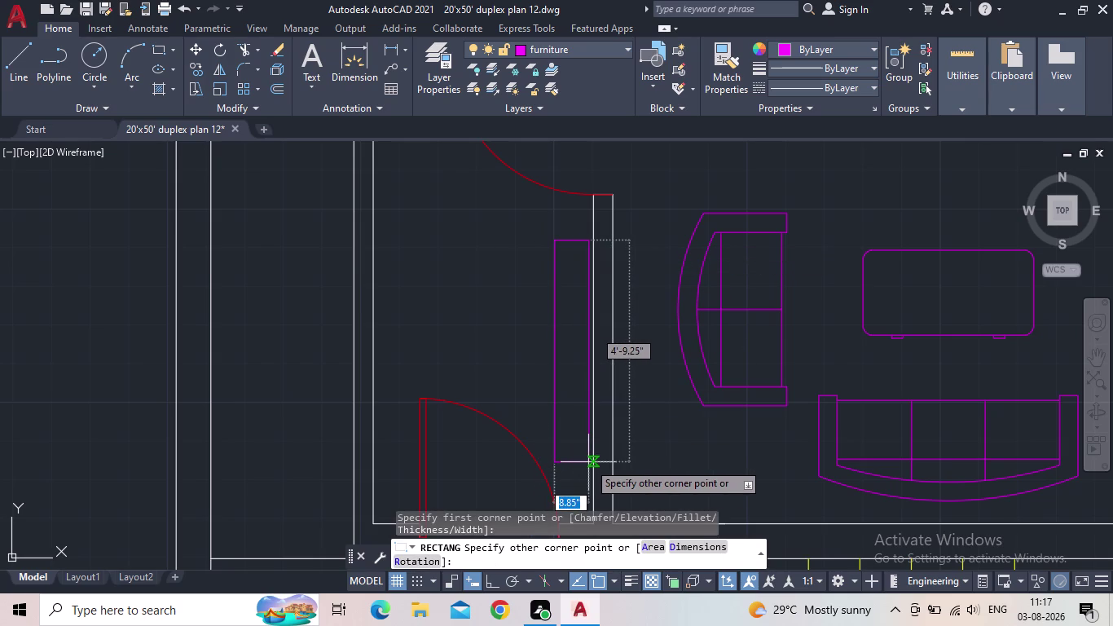
click(589, 462)
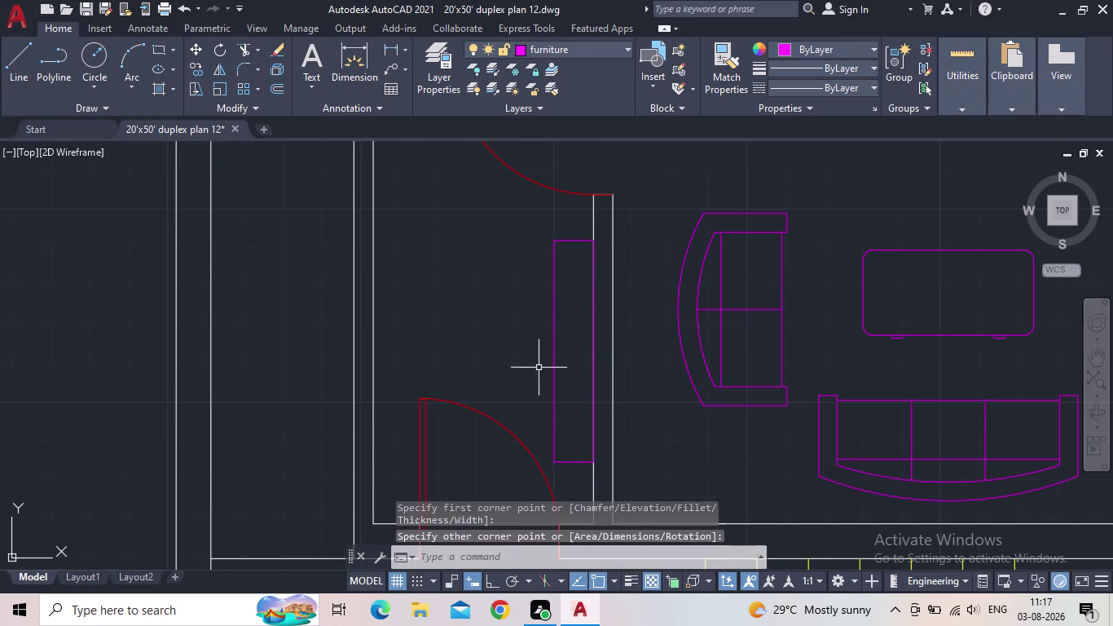
Zoom out and pan to the spare blocks above the plan.
scroll(down, 3)
middle_drag(534, 357, 556, 340)
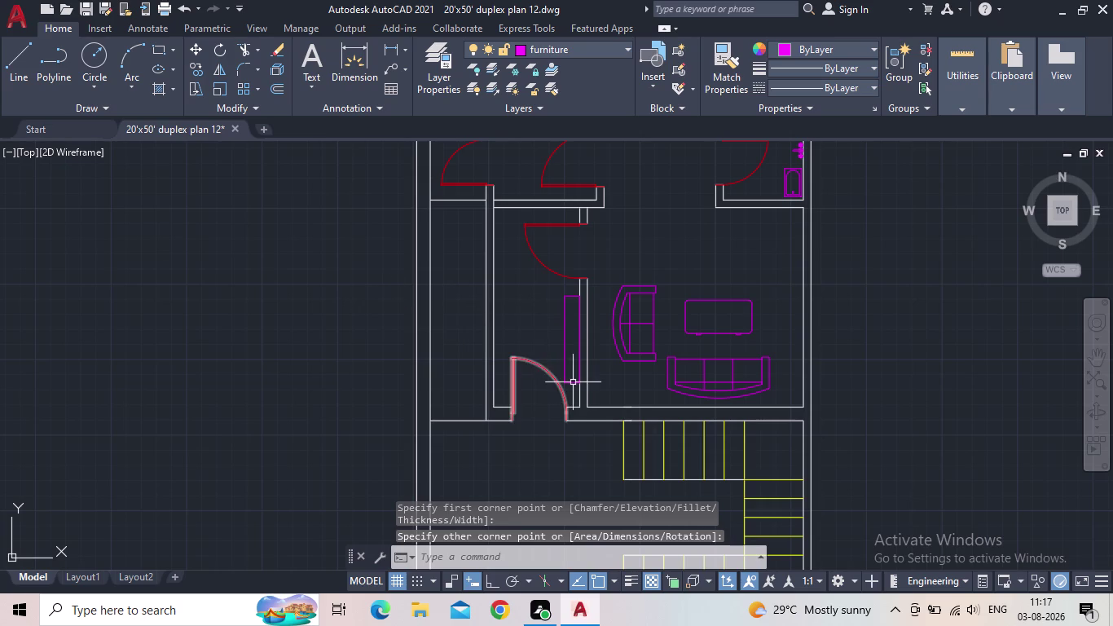
middle_drag(572, 382, 582, 342)
scroll(down, 3)
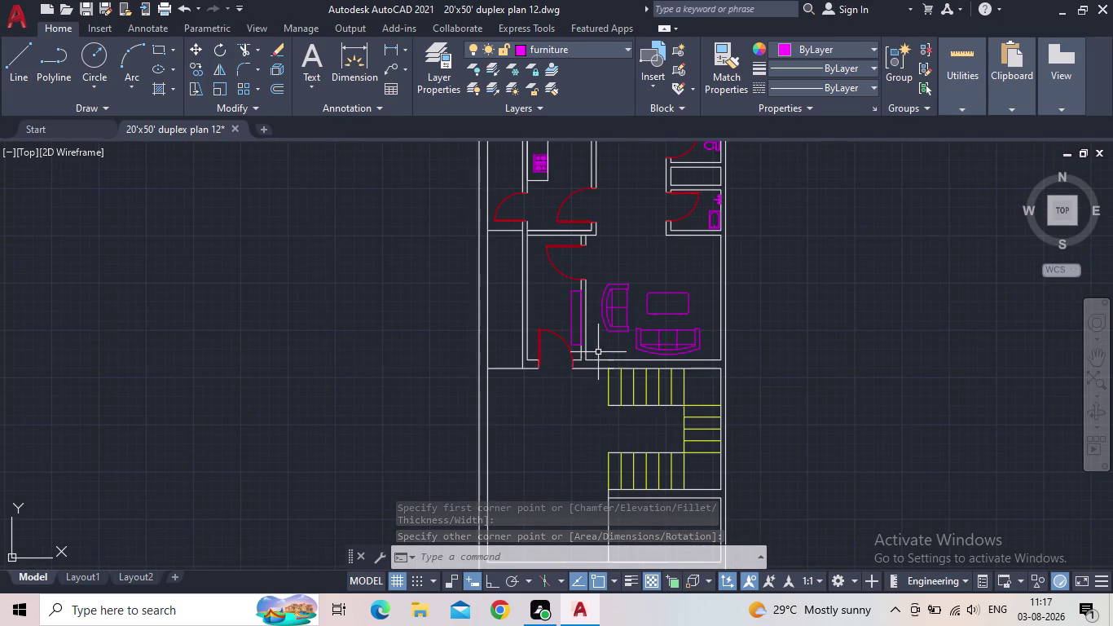
middle_drag(599, 352, 603, 370)
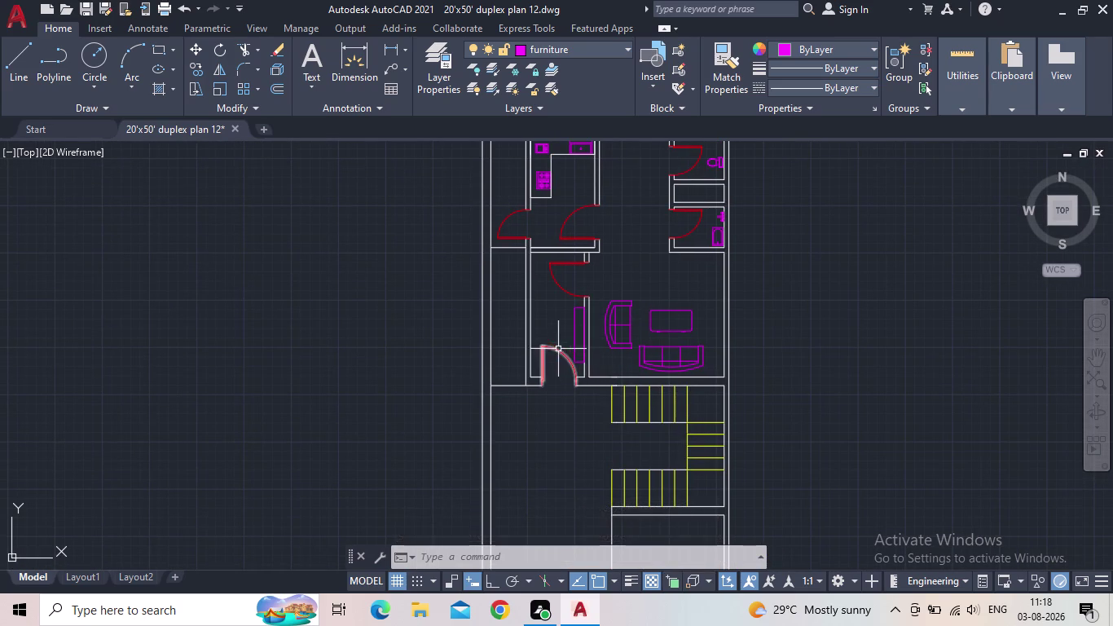
scroll(down, 3)
middle_drag(631, 381, 633, 370)
scroll(down, 3)
middle_drag(647, 361, 640, 382)
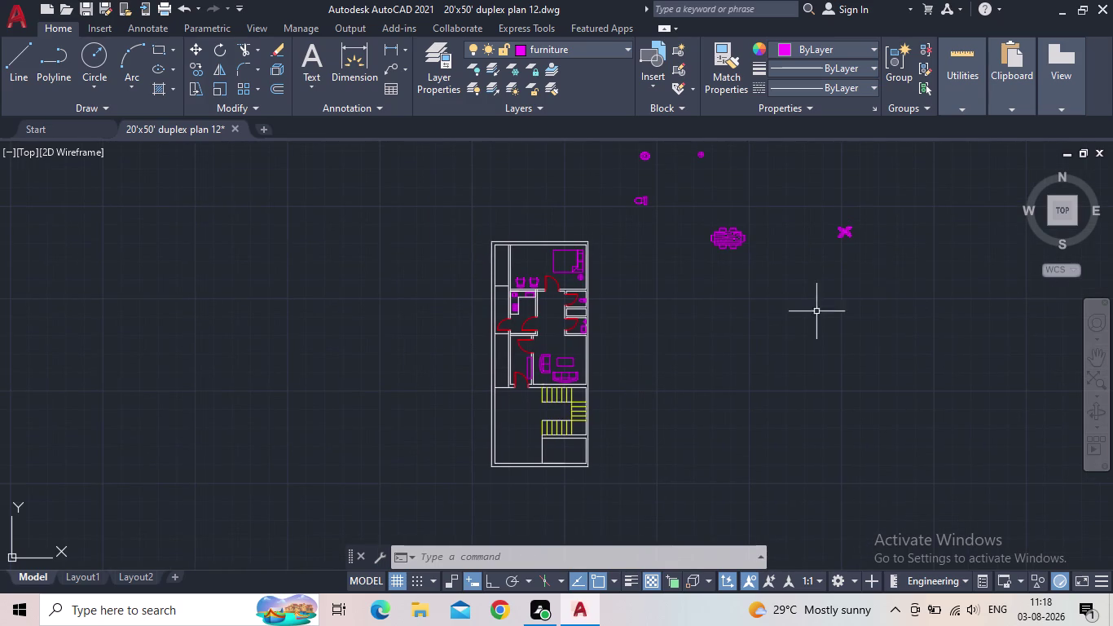
Window-select the spare furniture blocks above the plan and delete them.
click(895, 275)
click(794, 288)
drag(764, 283, 711, 239)
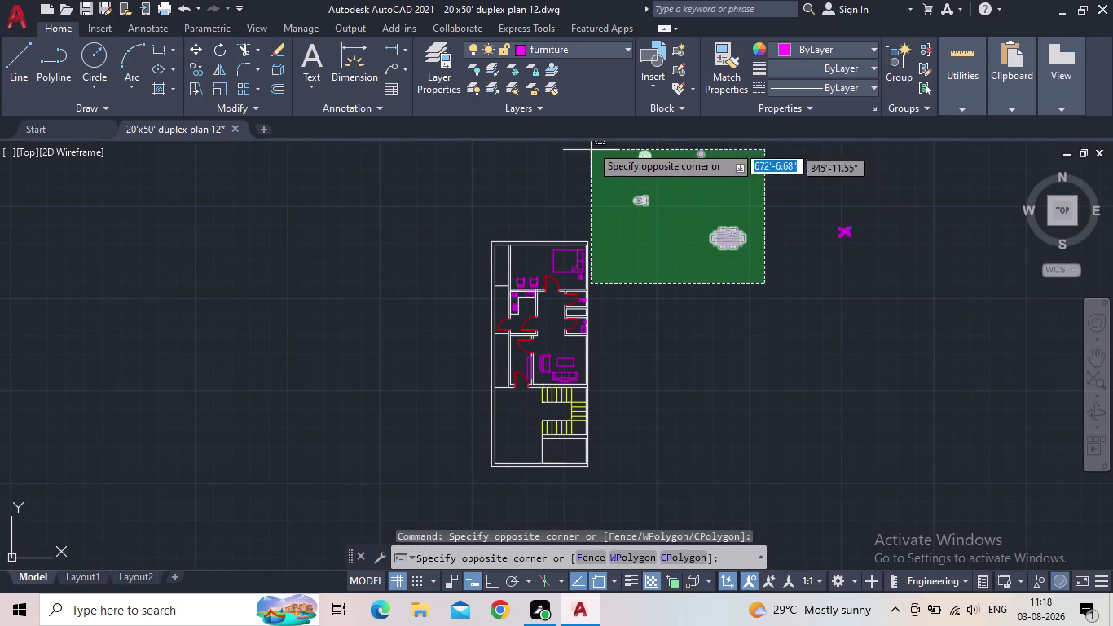
click(630, 140)
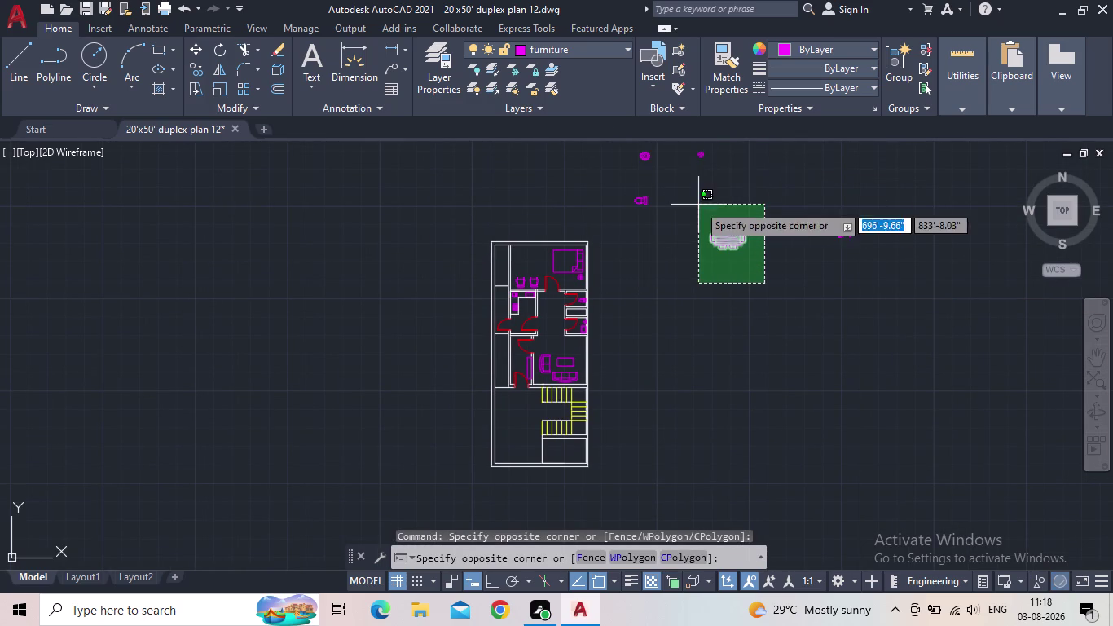
click(635, 145)
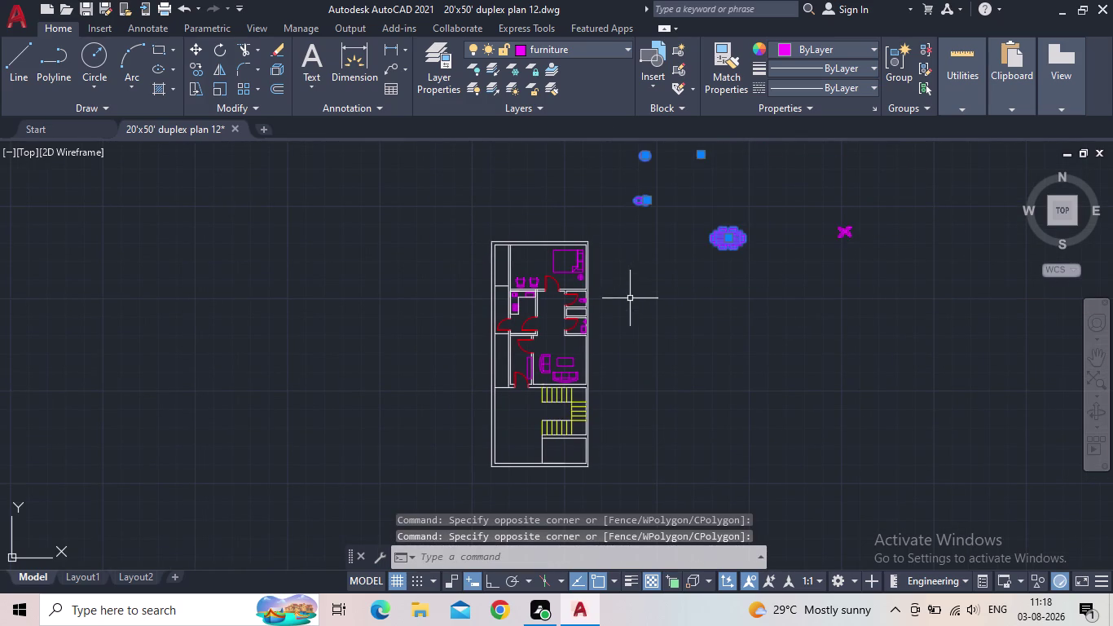
key(Delete)
Move the magenta cross-shaped symbol closer to the plan.
click(841, 235)
click(842, 235)
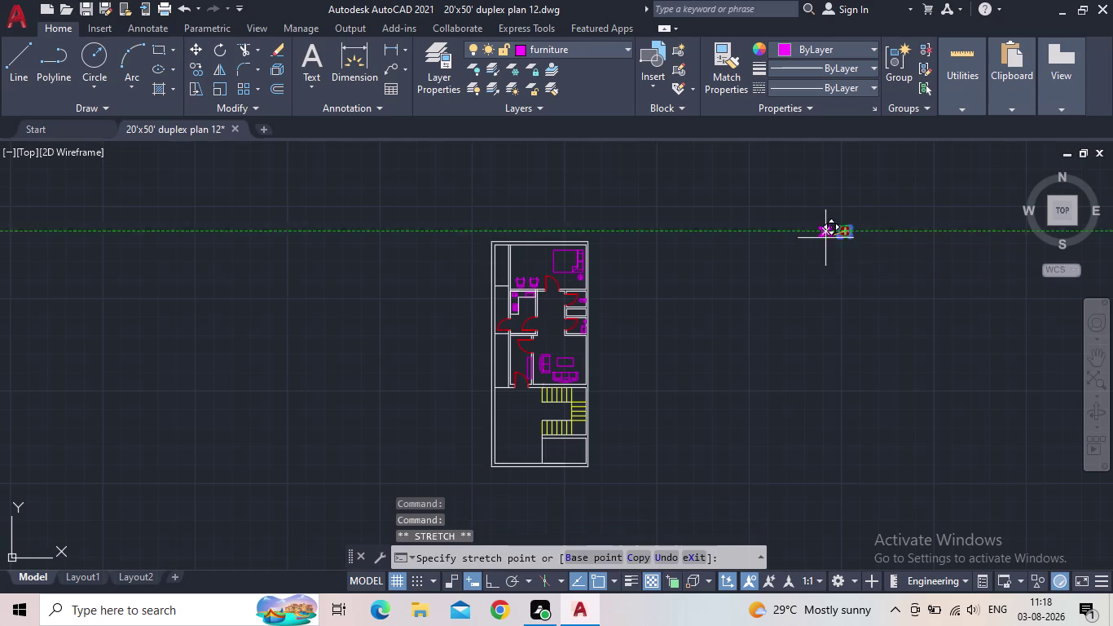
click(694, 282)
key(Escape)
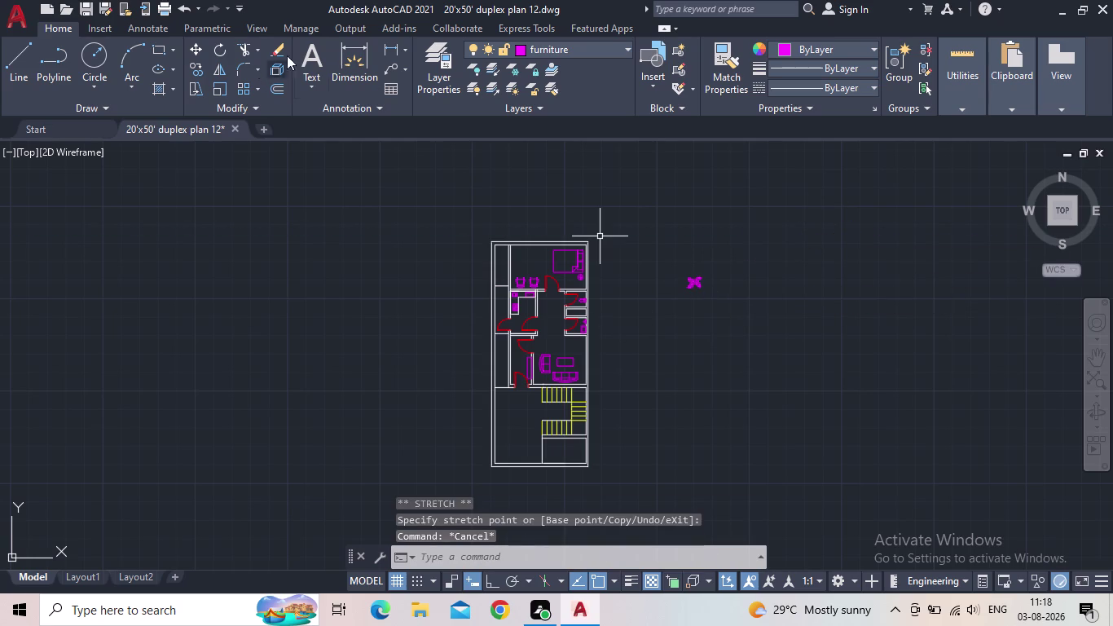
click(435, 85)
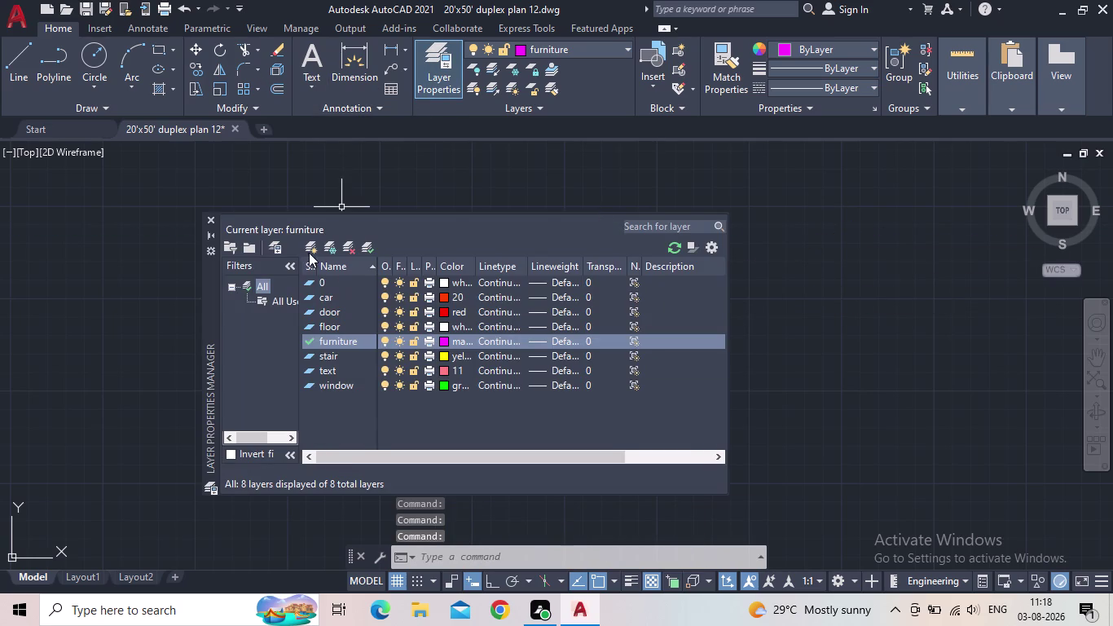
Create a new layer named 'flower'.
click(309, 248)
key(f)
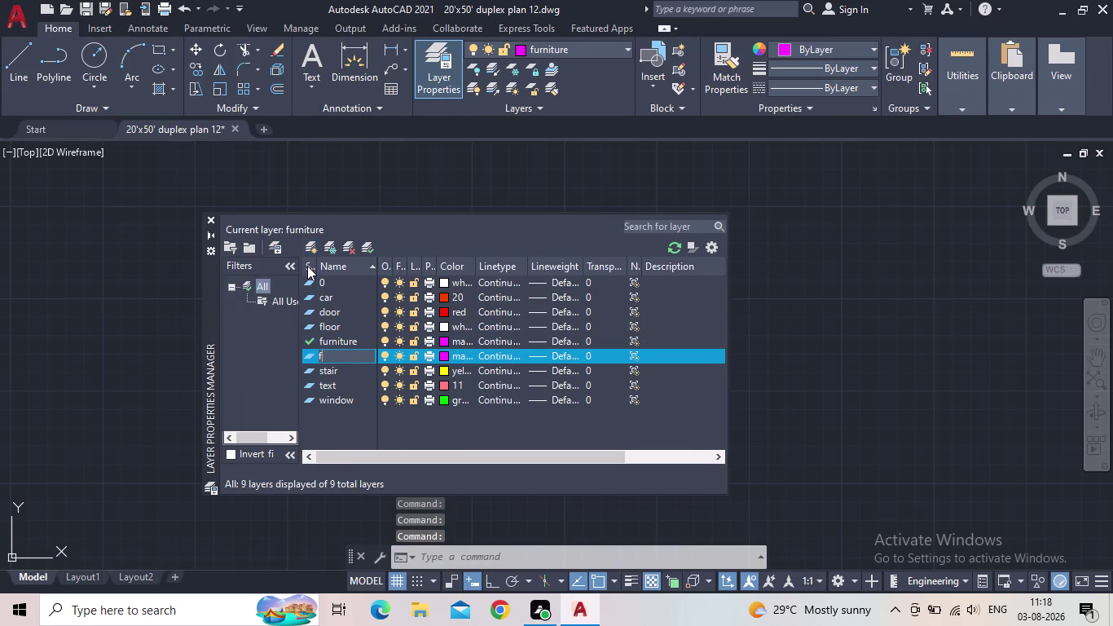
key(l)
key(o)
text(we)
key(r)
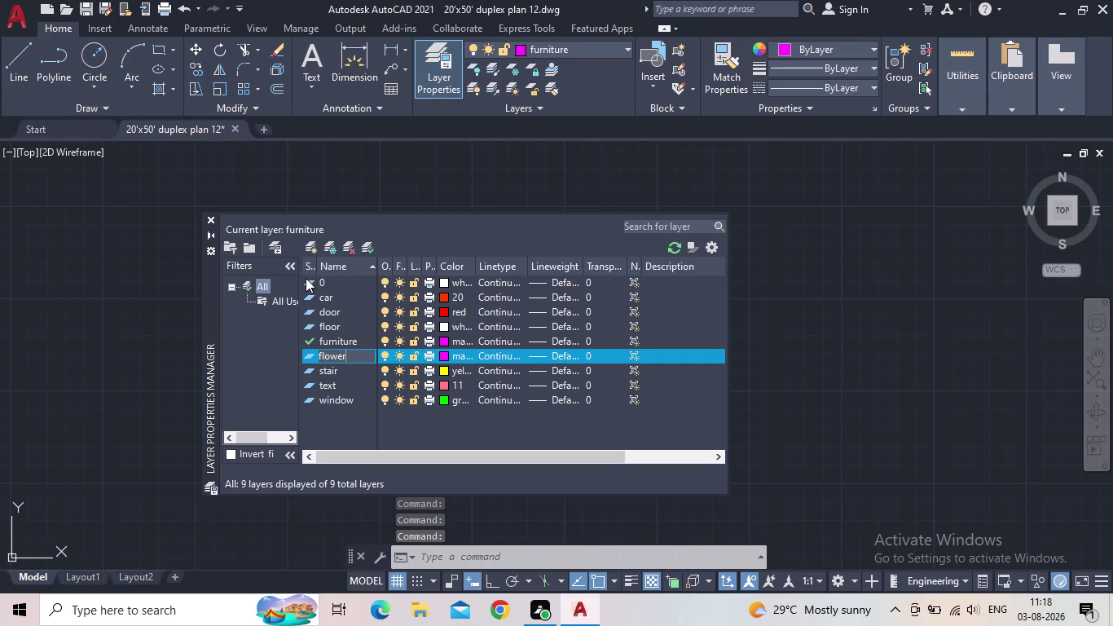
key(Return)
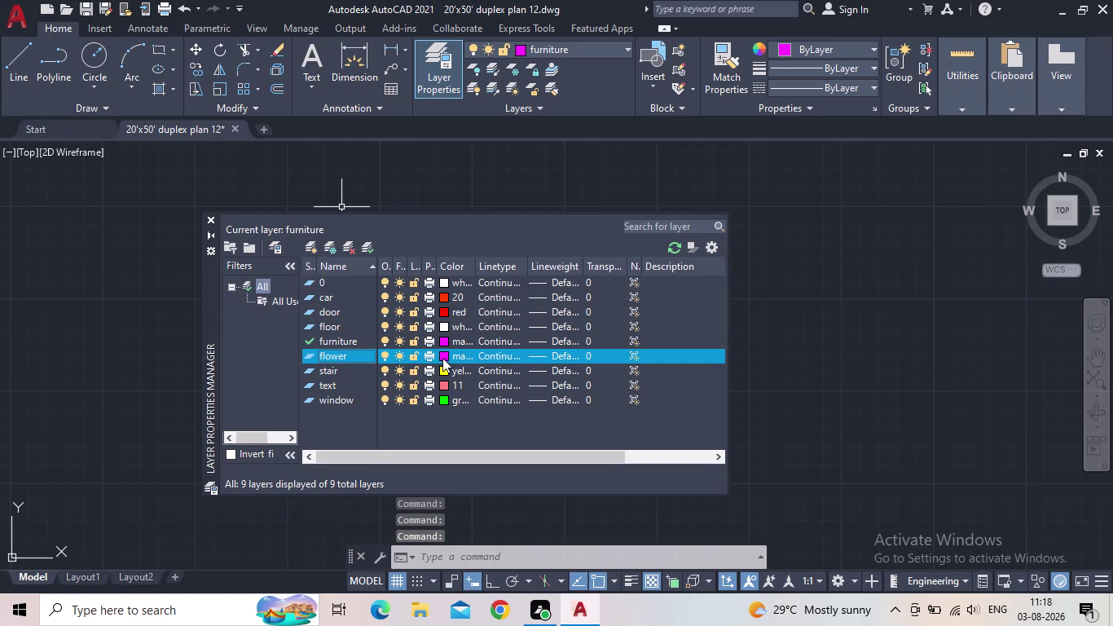
Give the flower layer green colour 70, make it current, and select the flower symbol.
click(442, 356)
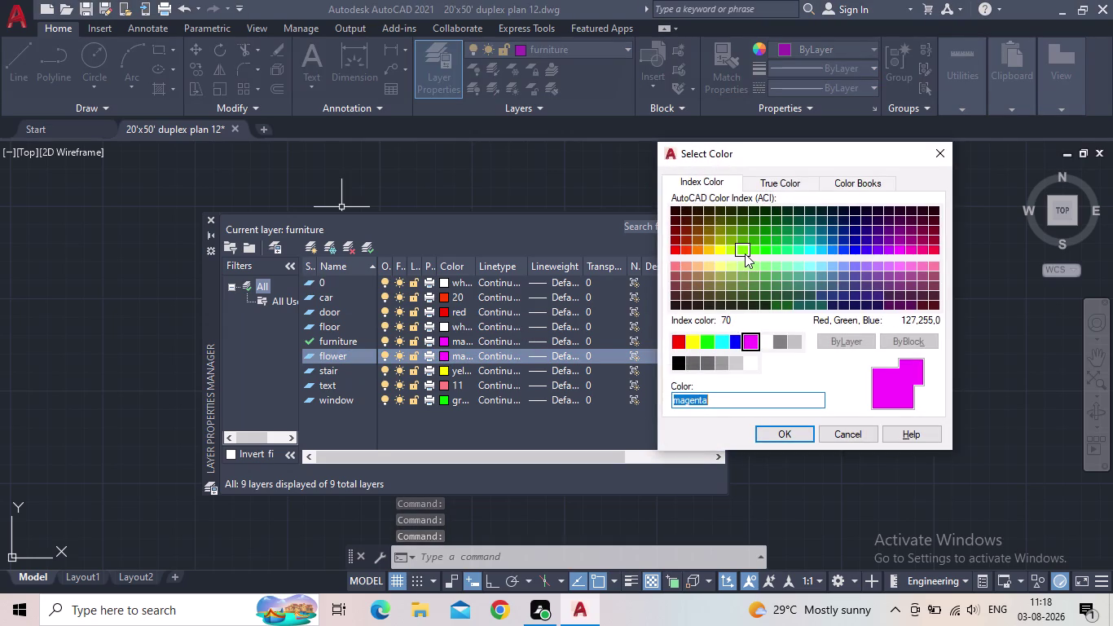
click(745, 253)
click(773, 436)
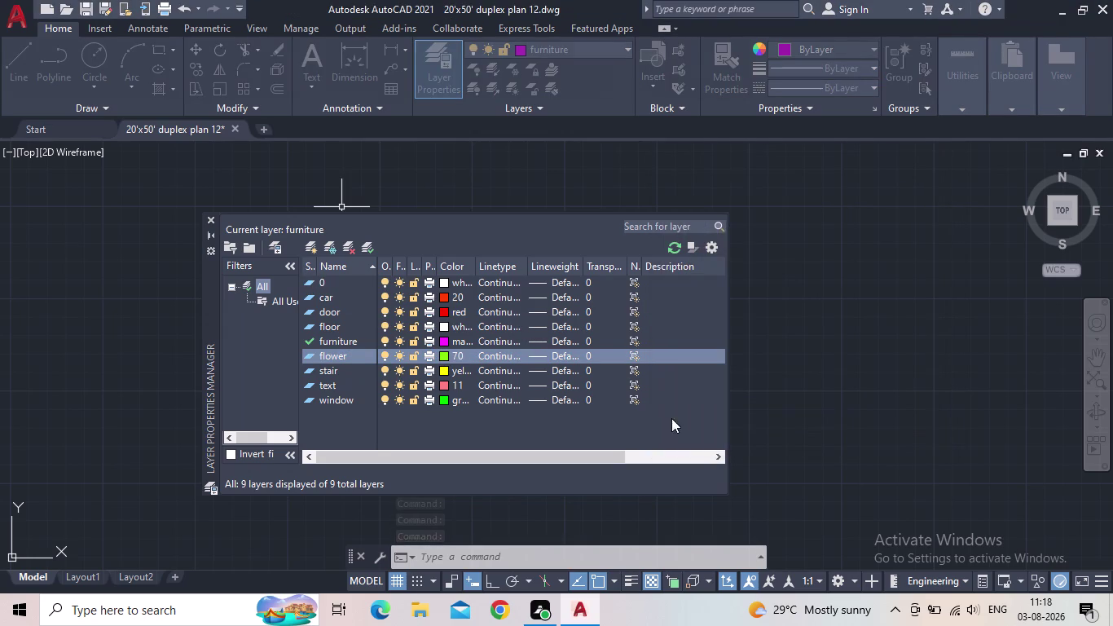
double_click(309, 359)
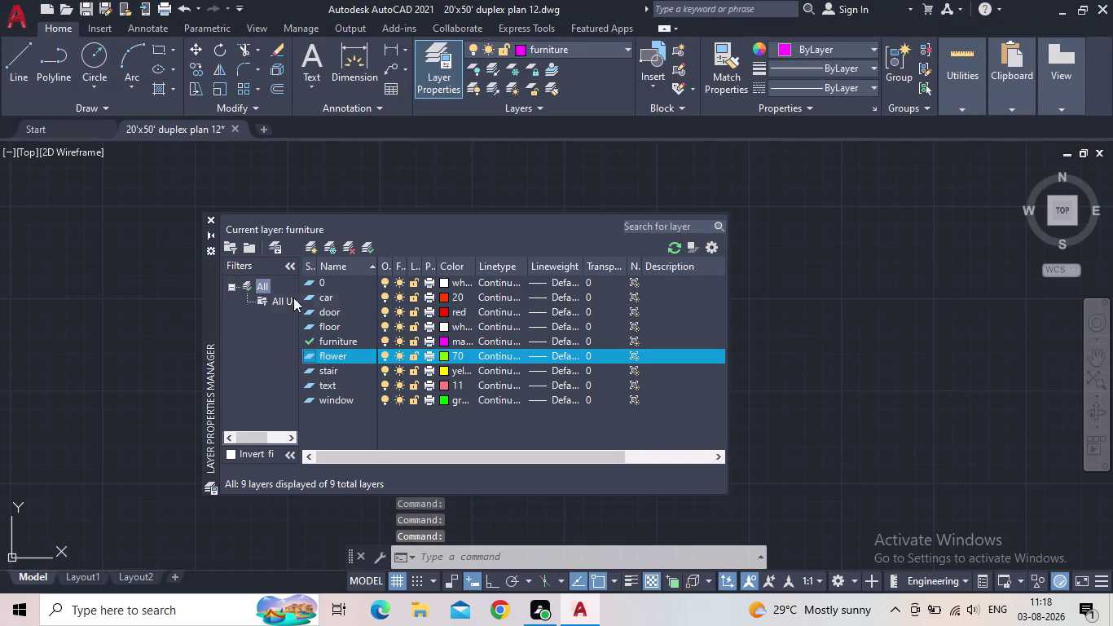
double_click(307, 357)
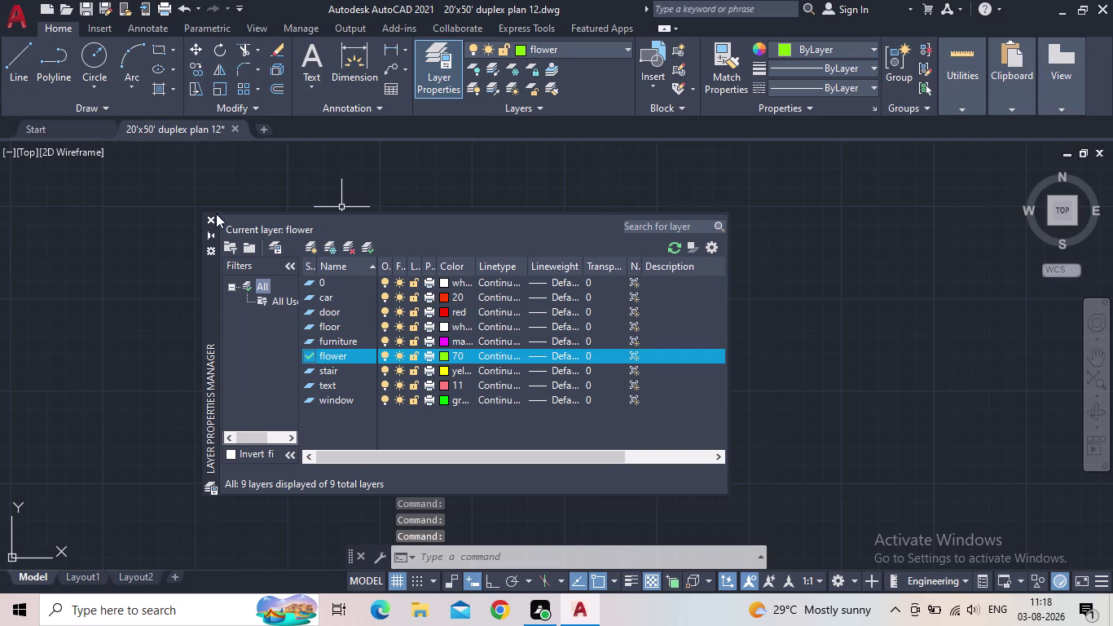
click(208, 219)
drag(739, 294, 715, 289)
click(679, 274)
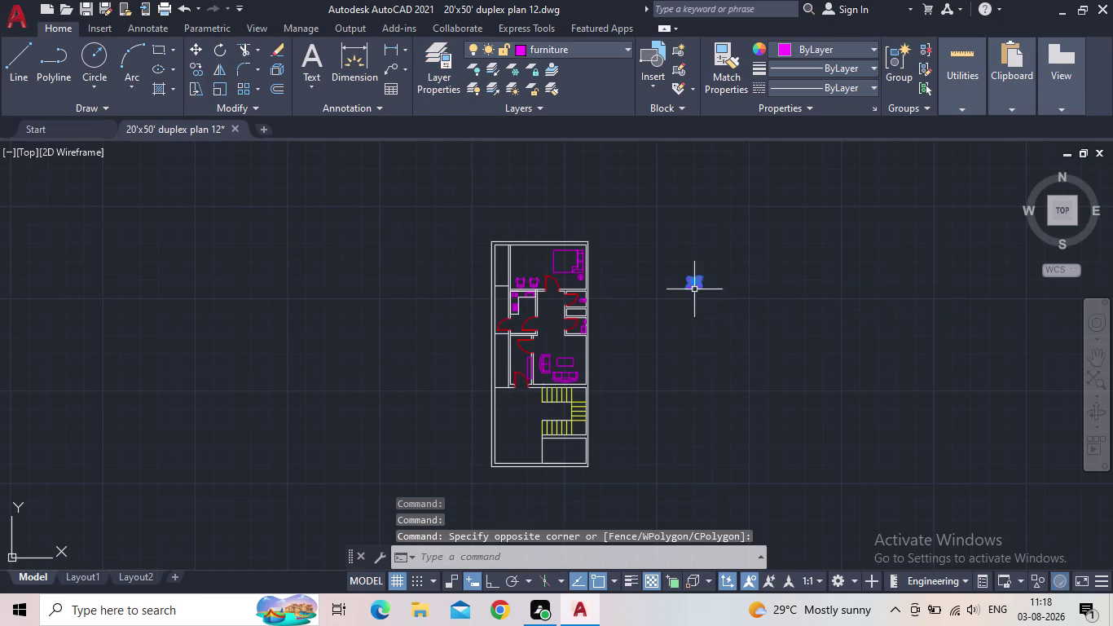
Reselect the flower symbol and keep colour 70 on the flower layer.
key(c)
key(o)
key(Return)
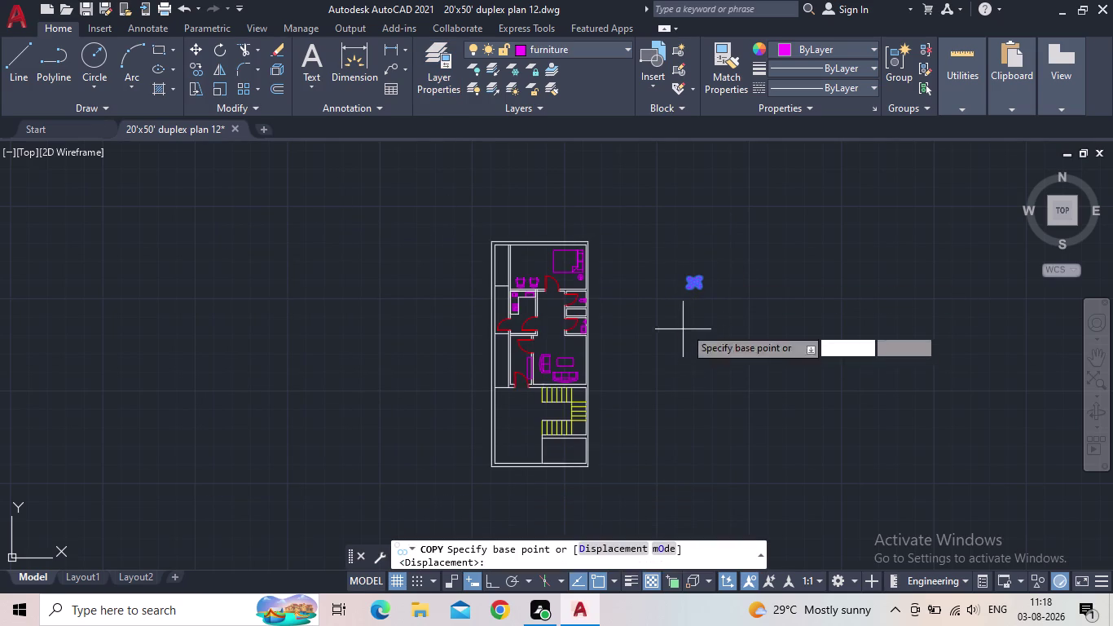
key(Escape)
key(Escape)
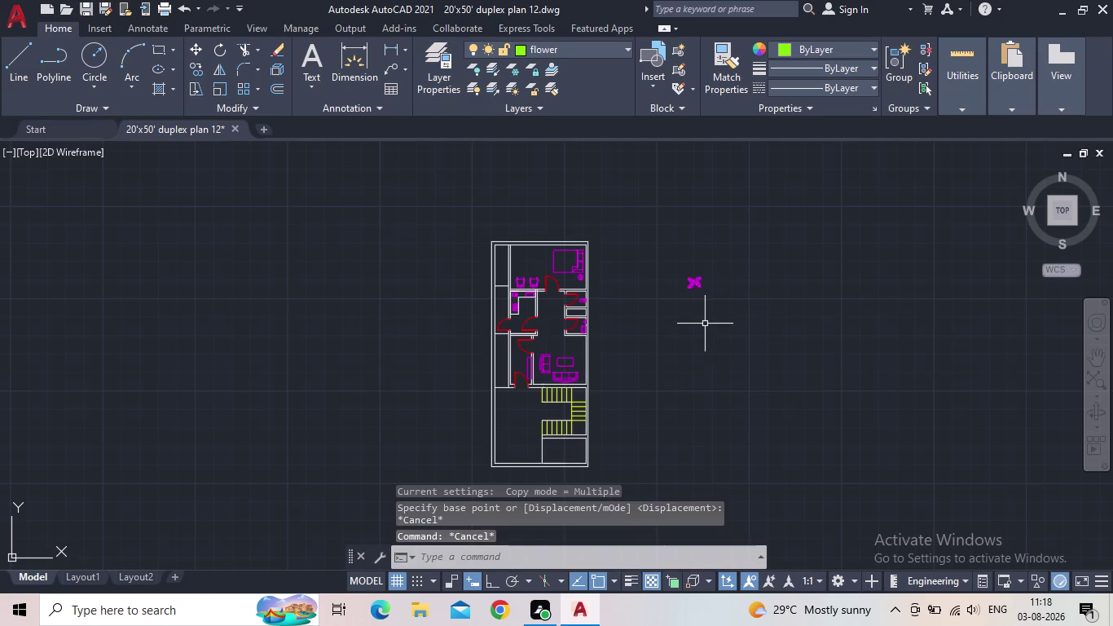
drag(706, 322, 687, 294)
click(672, 265)
click(555, 50)
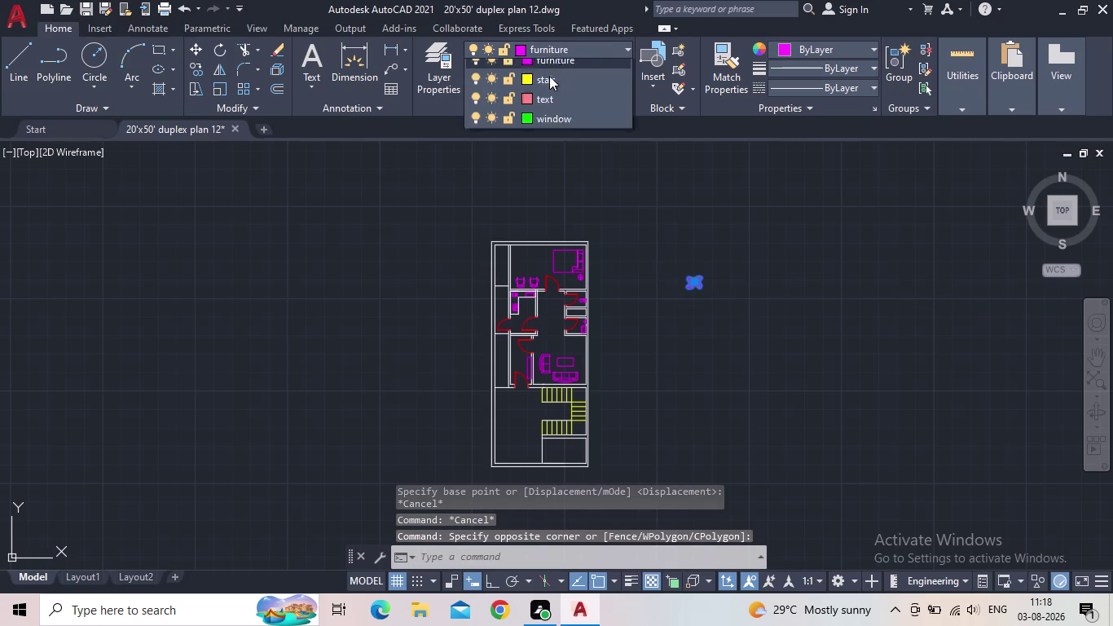
click(531, 147)
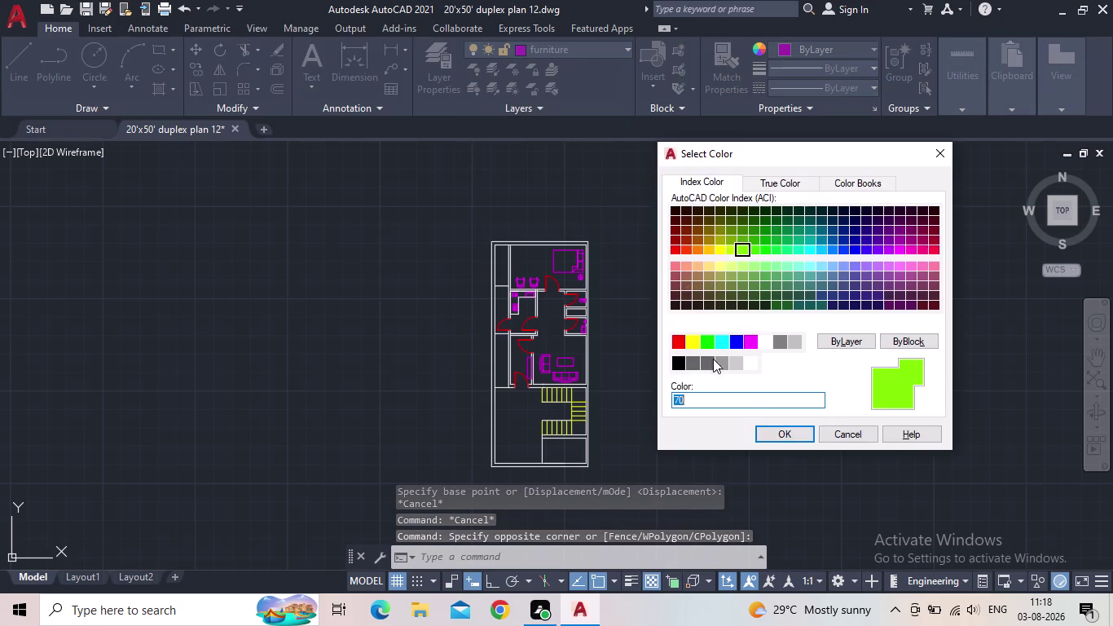
click(775, 432)
key(space)
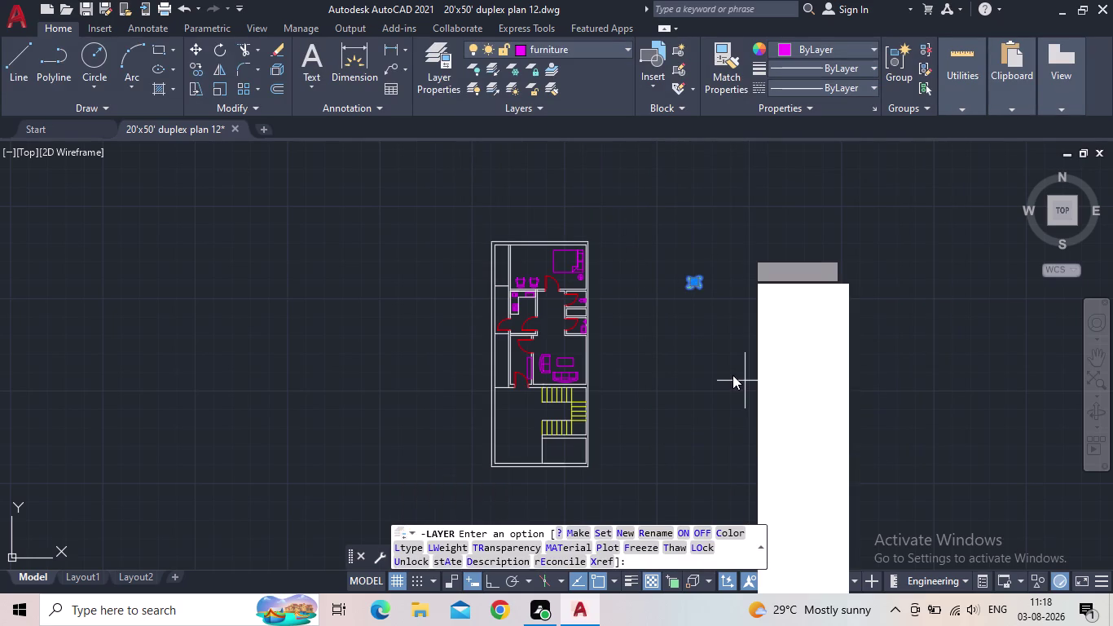
key(Escape)
key(Escape)
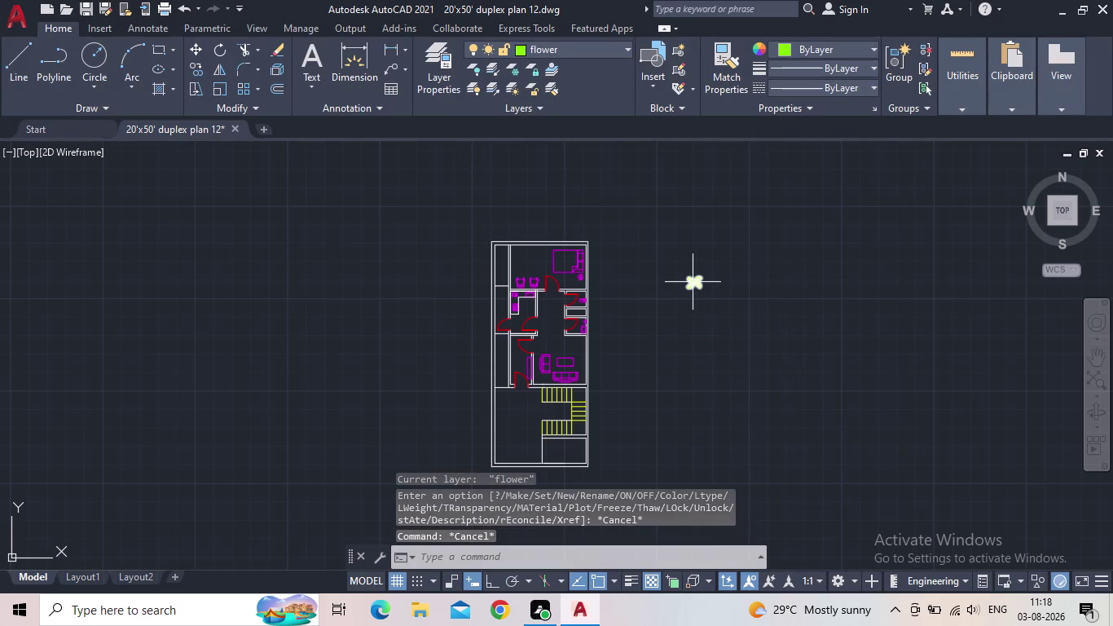
Copy the flower plant and place one copy beside the staircase.
key(c)
key(o)
key(Return)
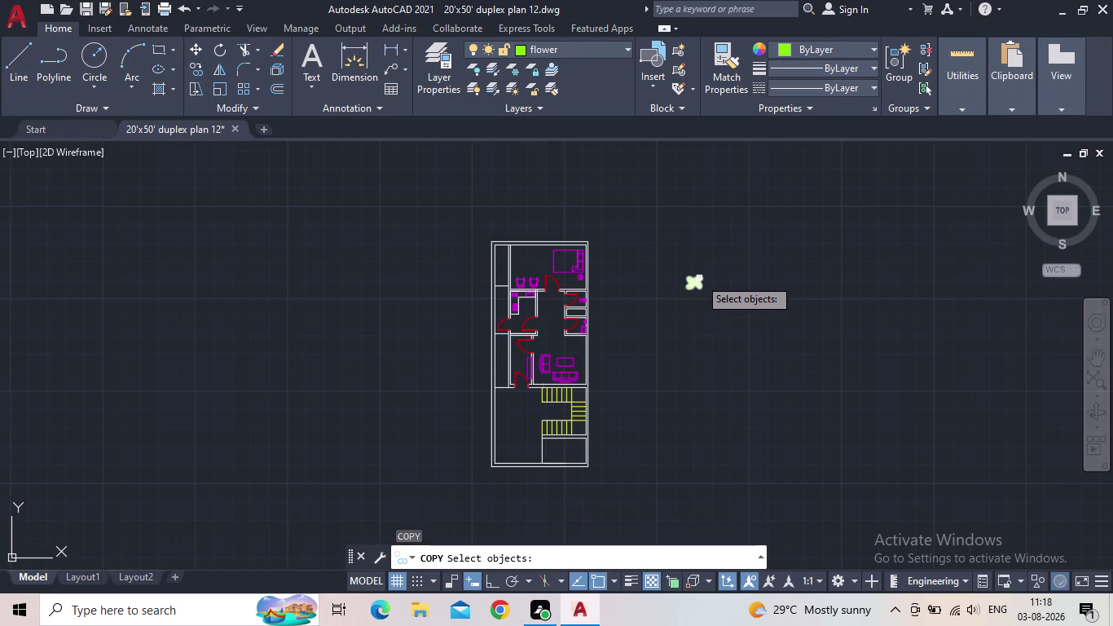
click(695, 282)
key(space)
click(697, 278)
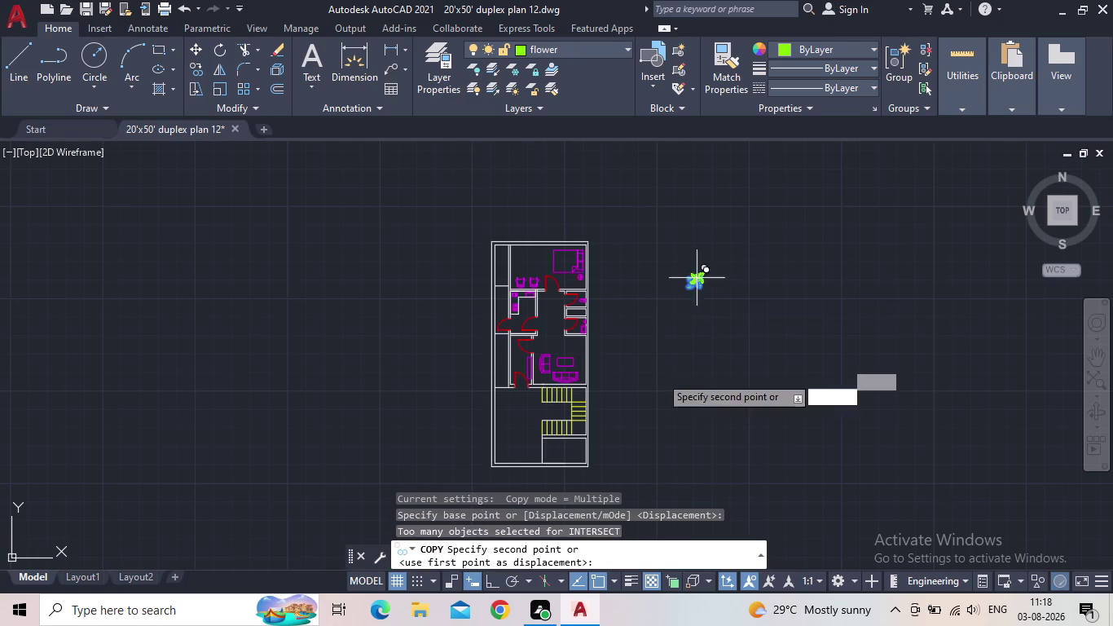
middle_drag(663, 389, 701, 354)
scroll(down, 3)
scroll(up, 3)
scroll(up, 3)
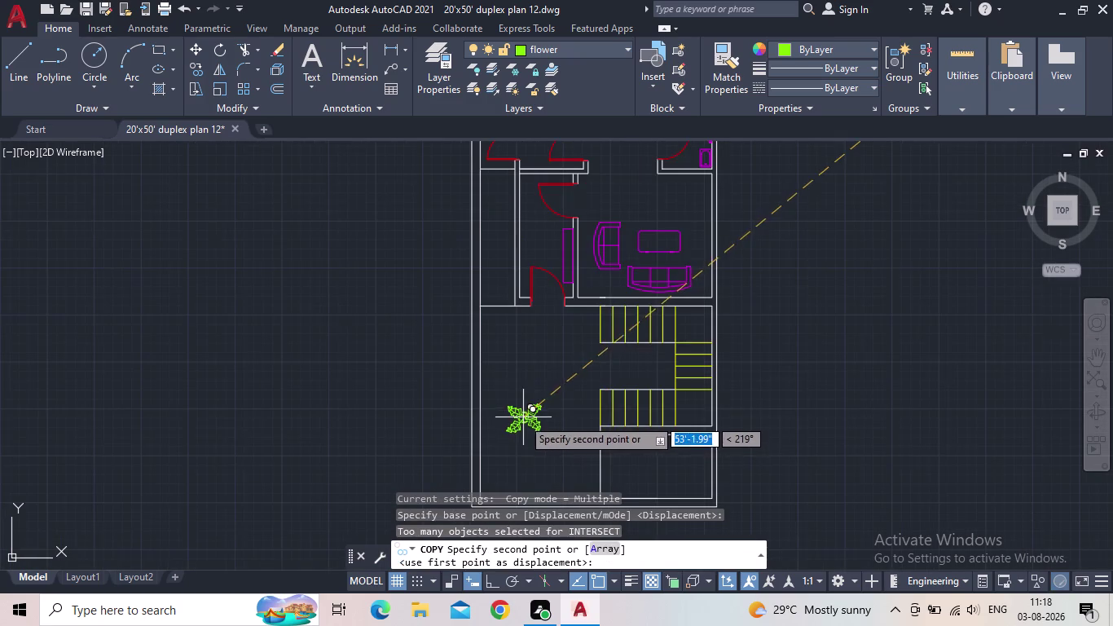
middle_drag(549, 400, 581, 389)
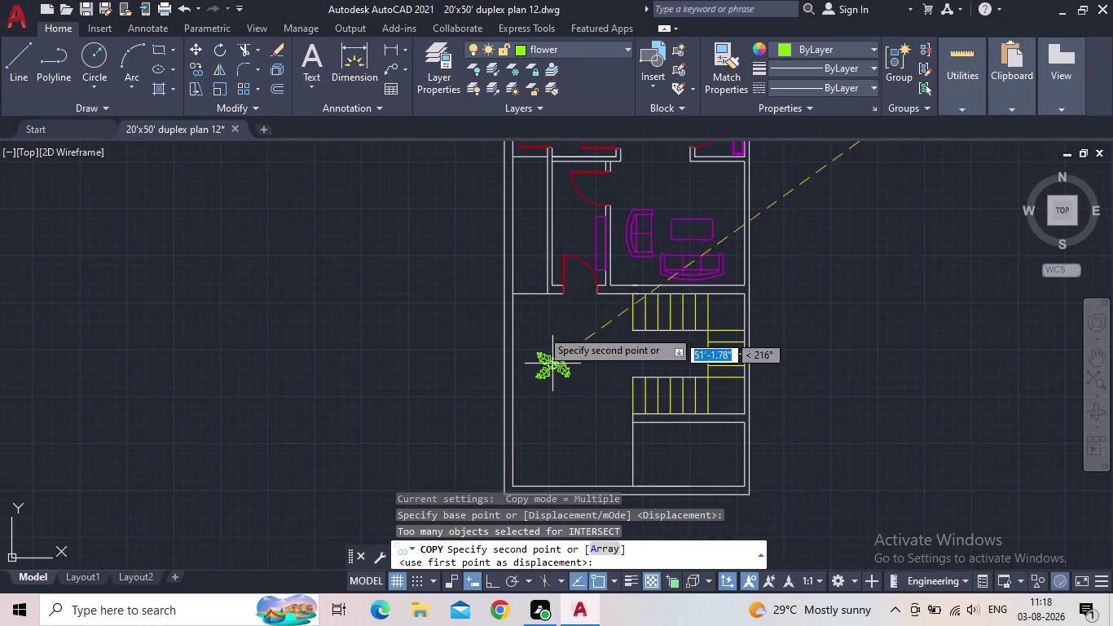
scroll(up, 3)
click(533, 314)
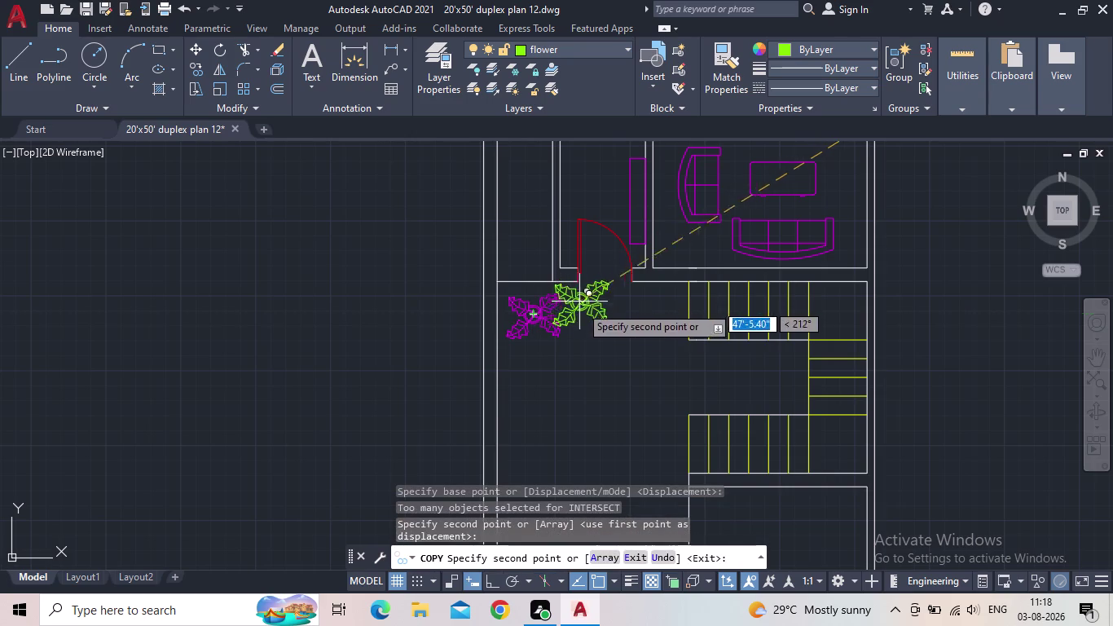
Place a second flower copy in the top-left bedroom.
middle_drag(588, 321, 594, 342)
scroll(down, 3)
middle_drag(607, 357, 523, 300)
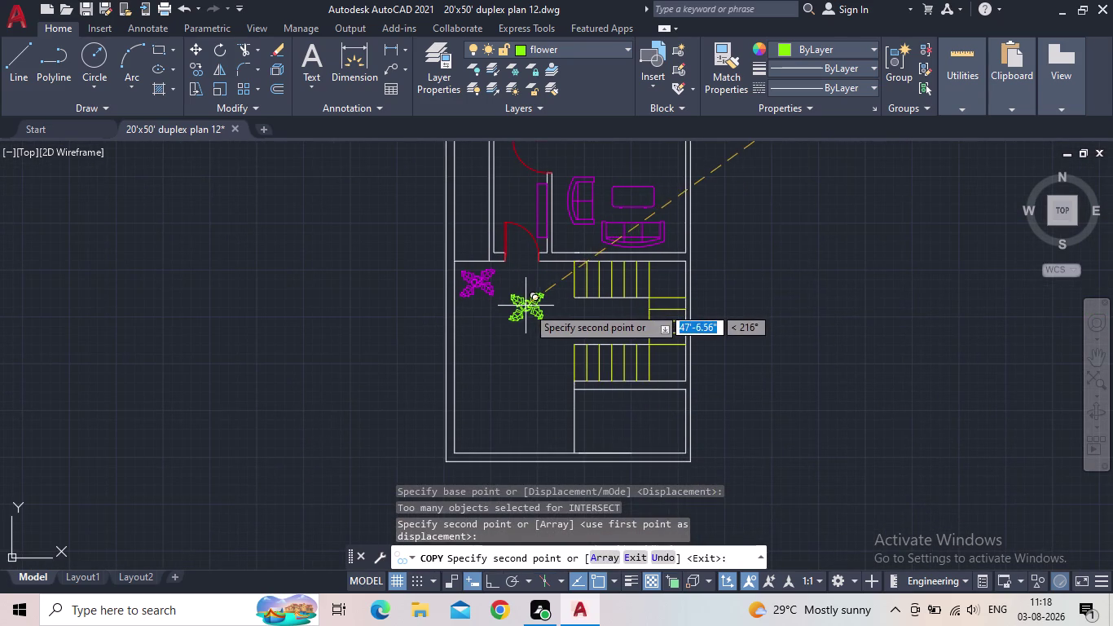
scroll(up, 3)
scroll(down, 3)
middle_drag(546, 309, 572, 401)
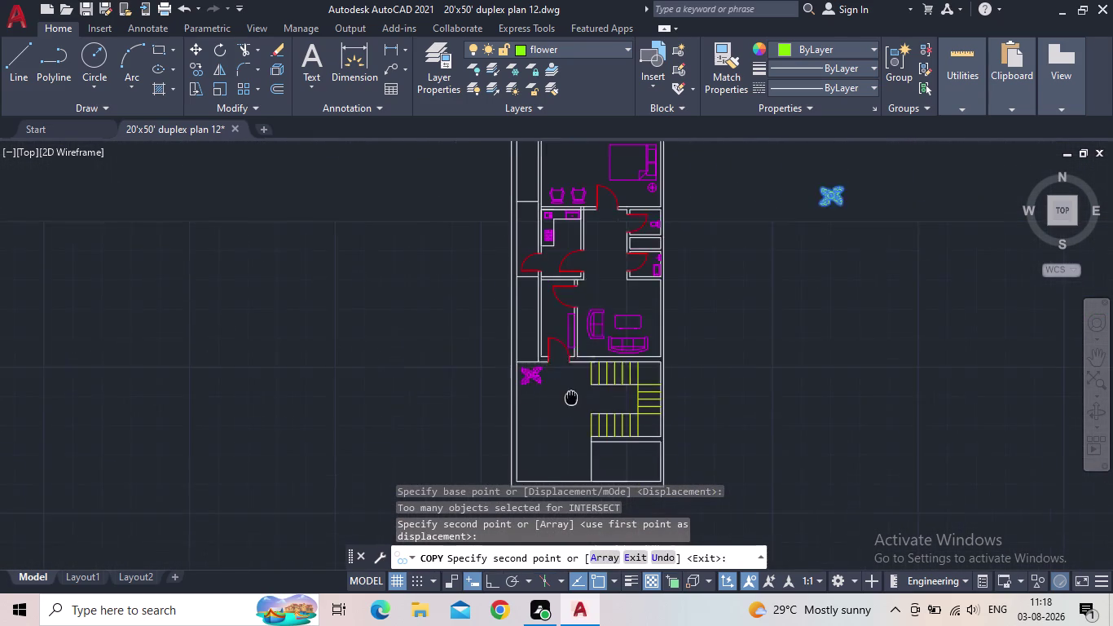
middle_drag(572, 402, 576, 440)
scroll(up, 3)
middle_drag(600, 312, 609, 361)
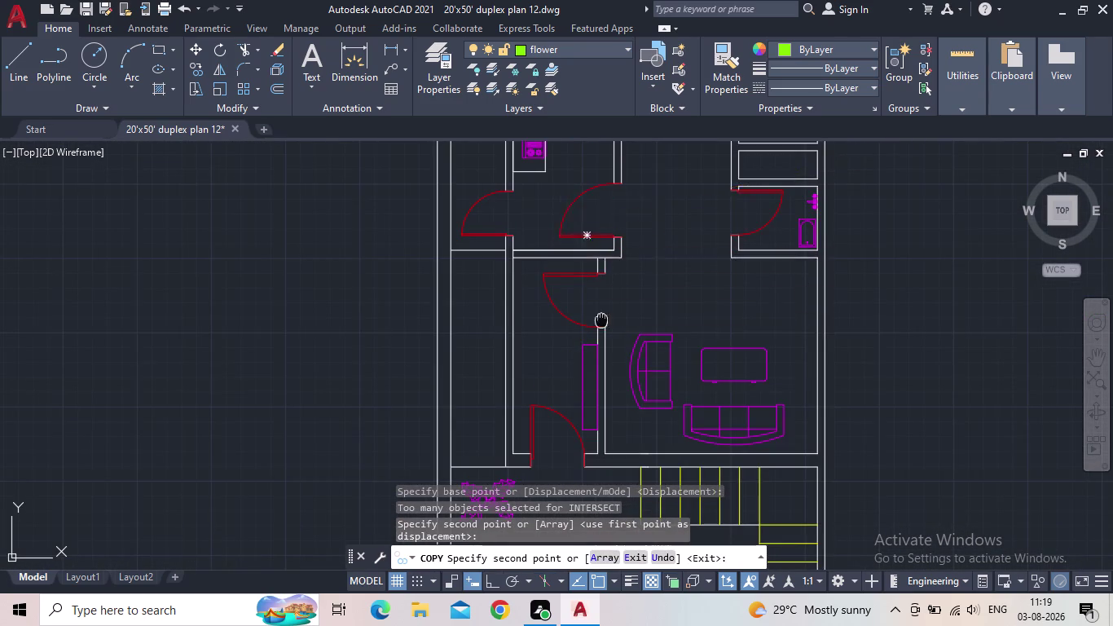
middle_drag(609, 360, 620, 548)
middle_drag(601, 275, 629, 402)
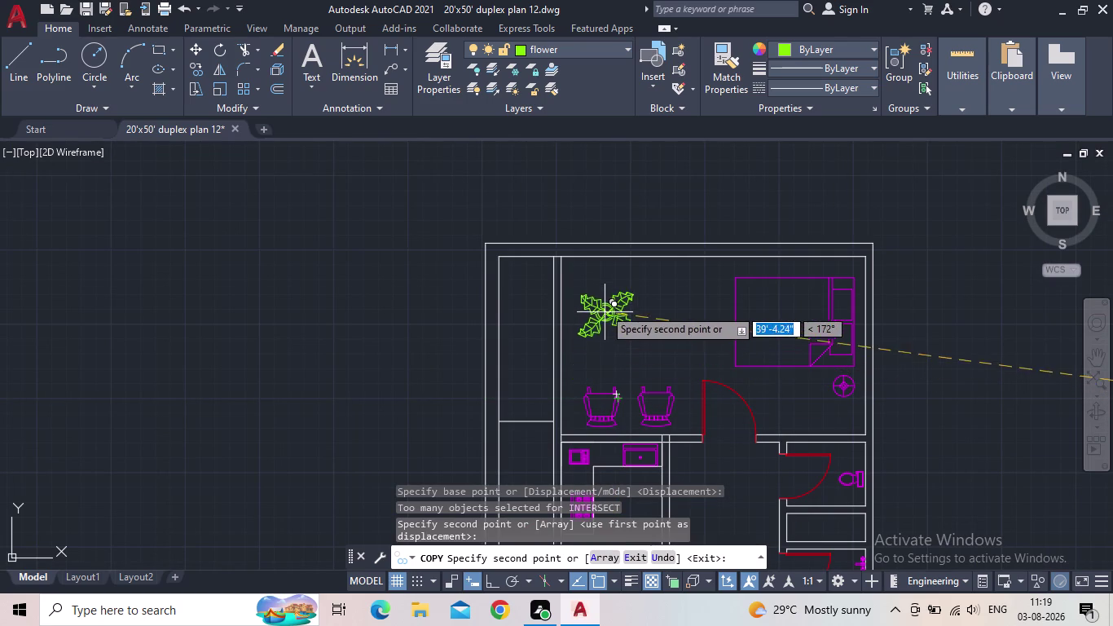
click(599, 287)
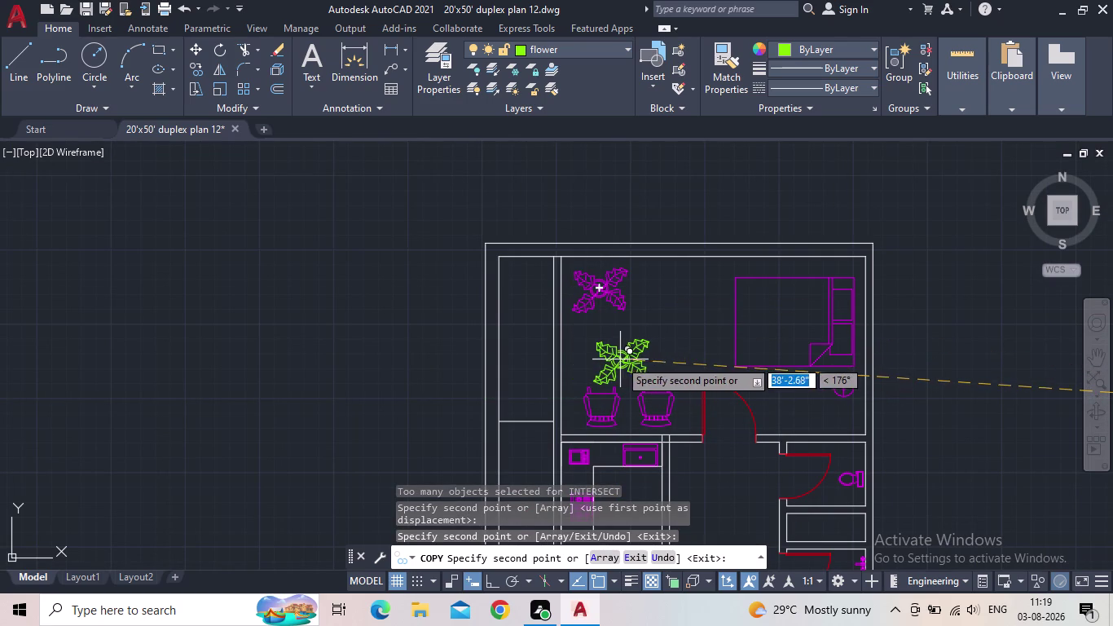
Move the bedroom flower onto the flower layer so it turns green.
key(Escape)
click(611, 336)
click(578, 288)
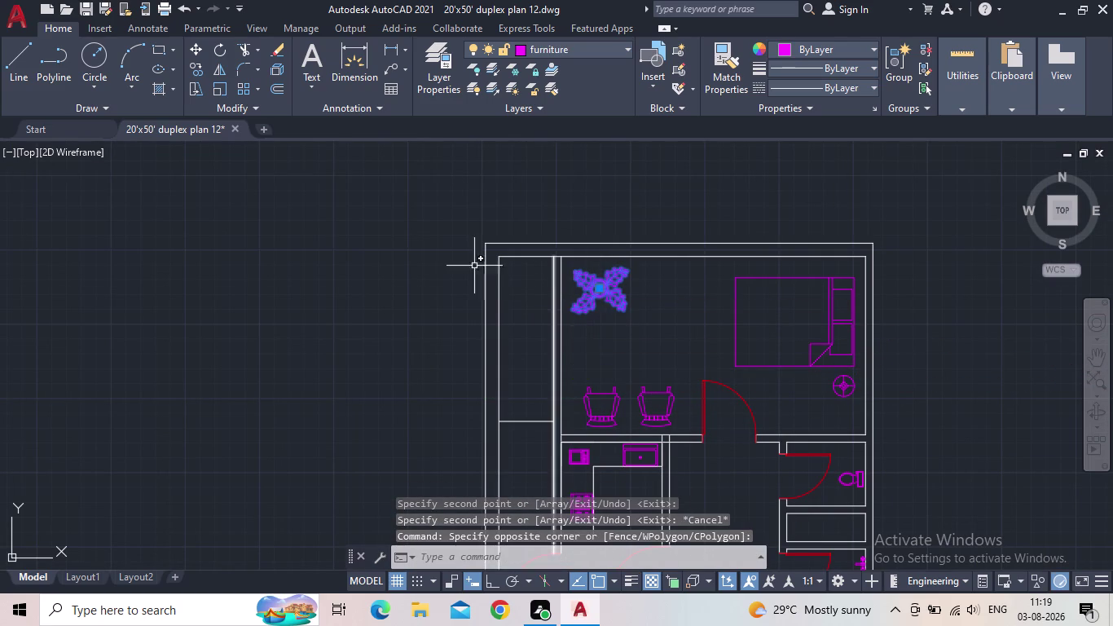
click(570, 49)
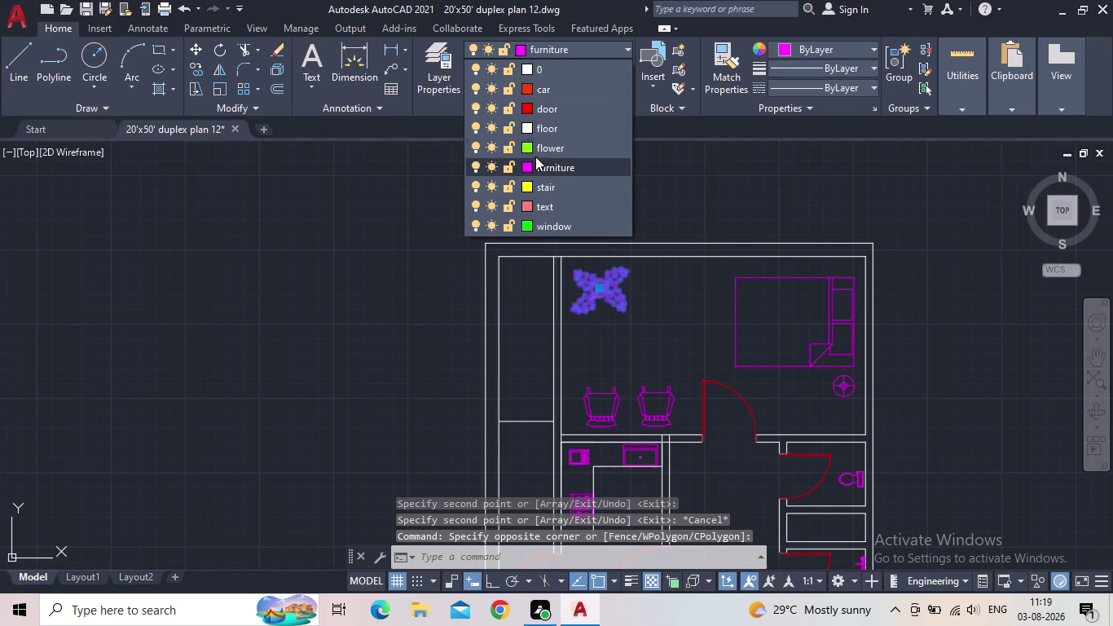
click(530, 148)
click(759, 430)
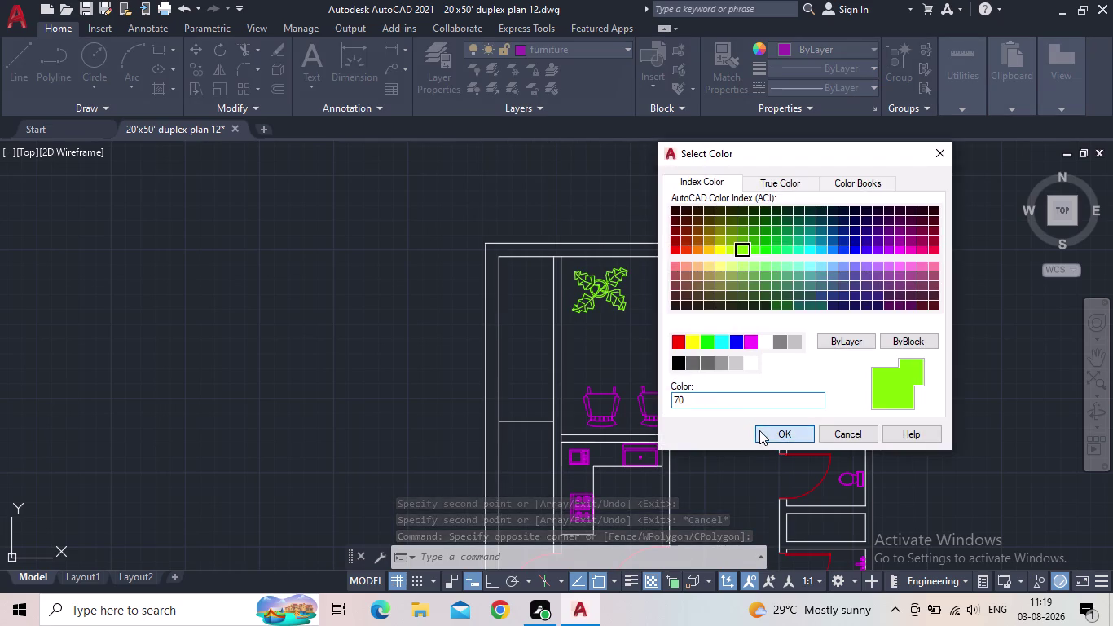
key(Escape)
Move the flower beside the stairs onto the flower layer as well.
scroll(down, 3)
middle_drag(652, 362, 658, 283)
scroll(down, 3)
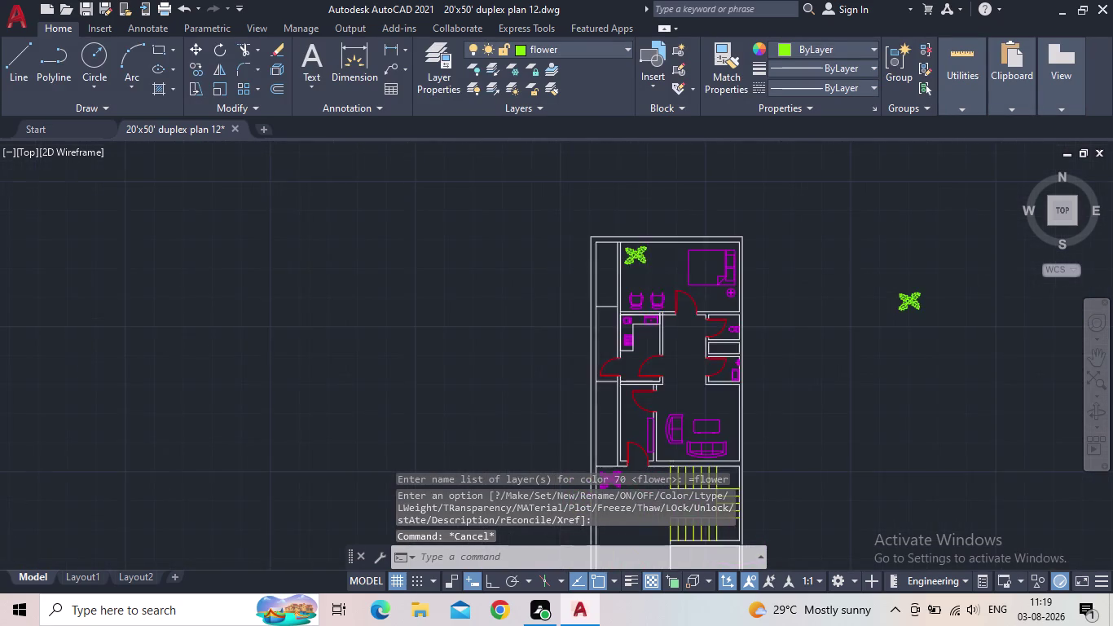
middle_drag(672, 334, 617, 196)
scroll(up, 3)
drag(558, 282, 545, 275)
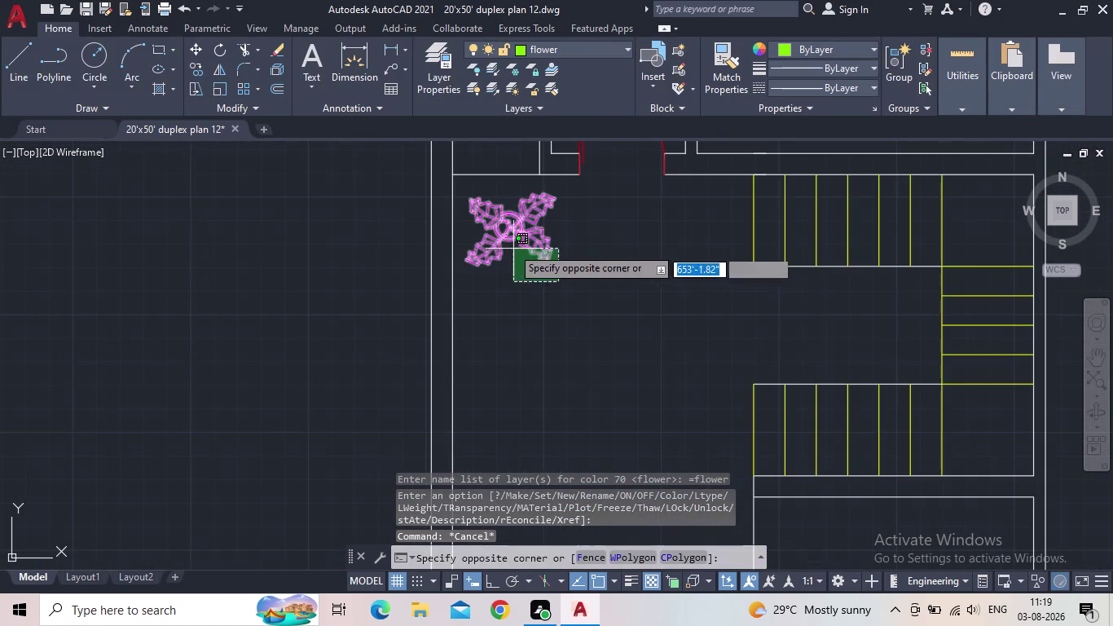
click(510, 242)
click(548, 45)
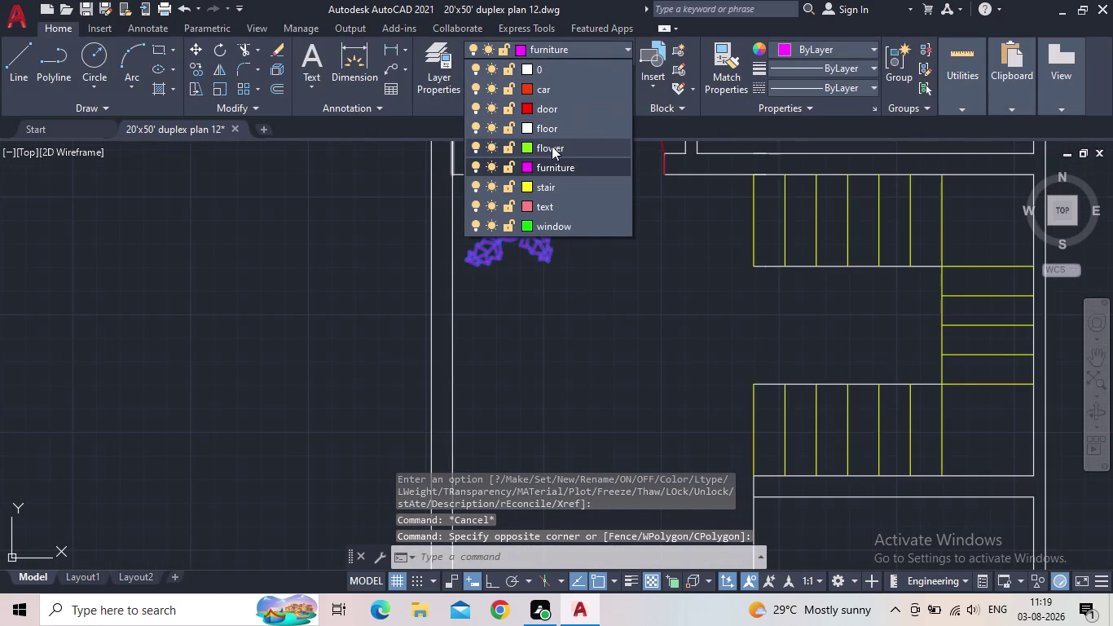
click(528, 150)
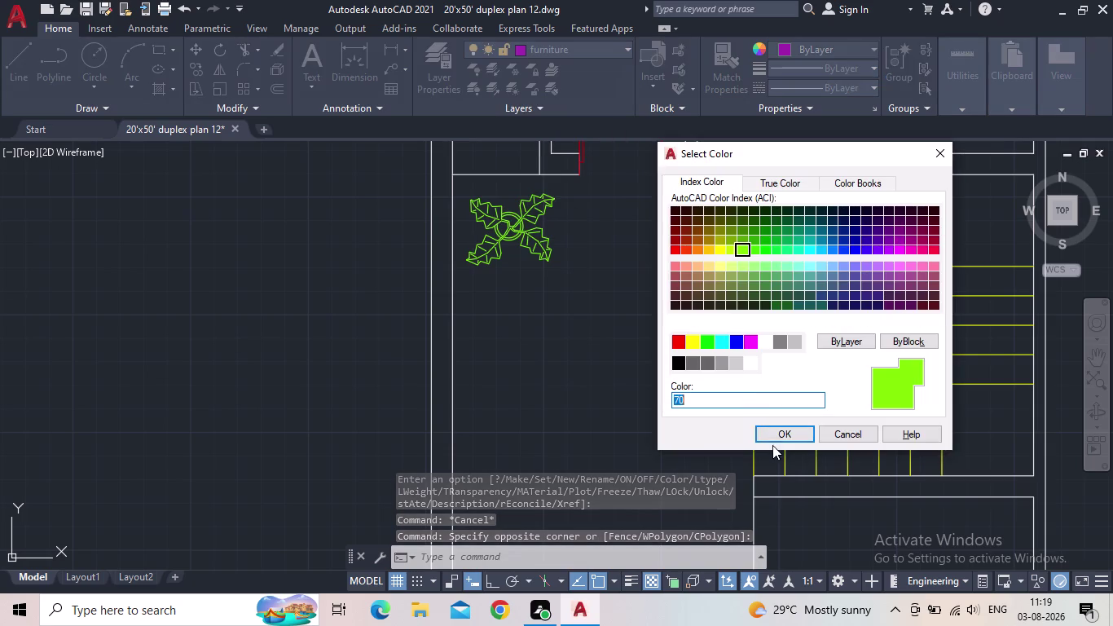
click(768, 436)
key(Escape)
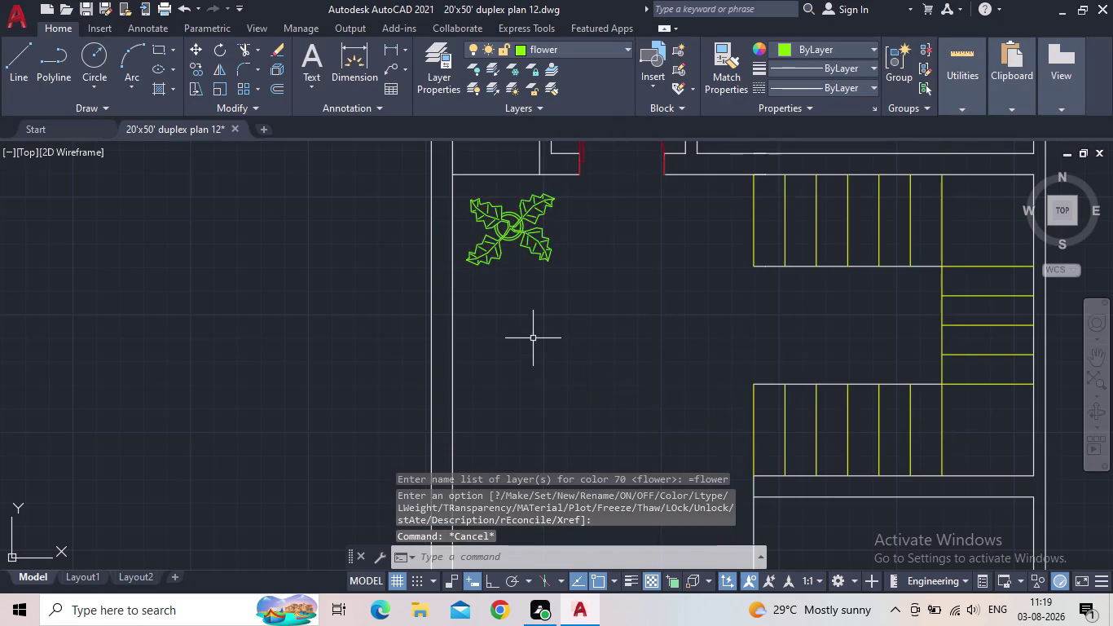
Erase the spare flower symbol lying outside the plan.
scroll(down, 3)
middle_drag(535, 336, 436, 444)
drag(789, 279, 741, 258)
click(699, 202)
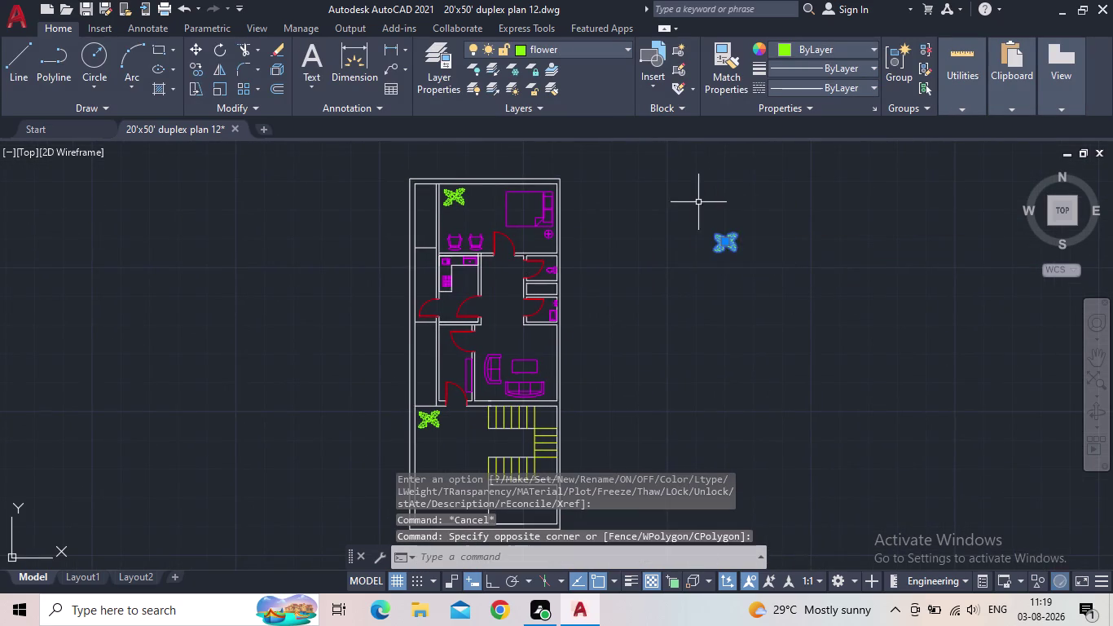
key(Delete)
middle_drag(659, 291, 743, 228)
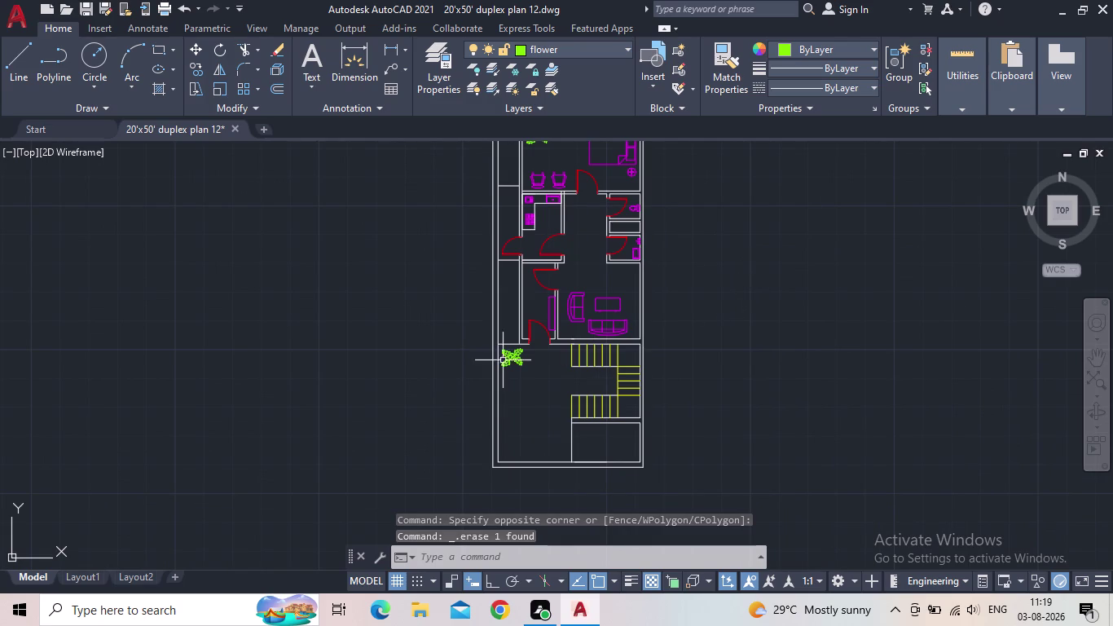
middle_drag(527, 365, 506, 400)
Pan and zoom over the lower plan to inspect the stair-side flower and parking.
middle_drag(556, 419, 507, 367)
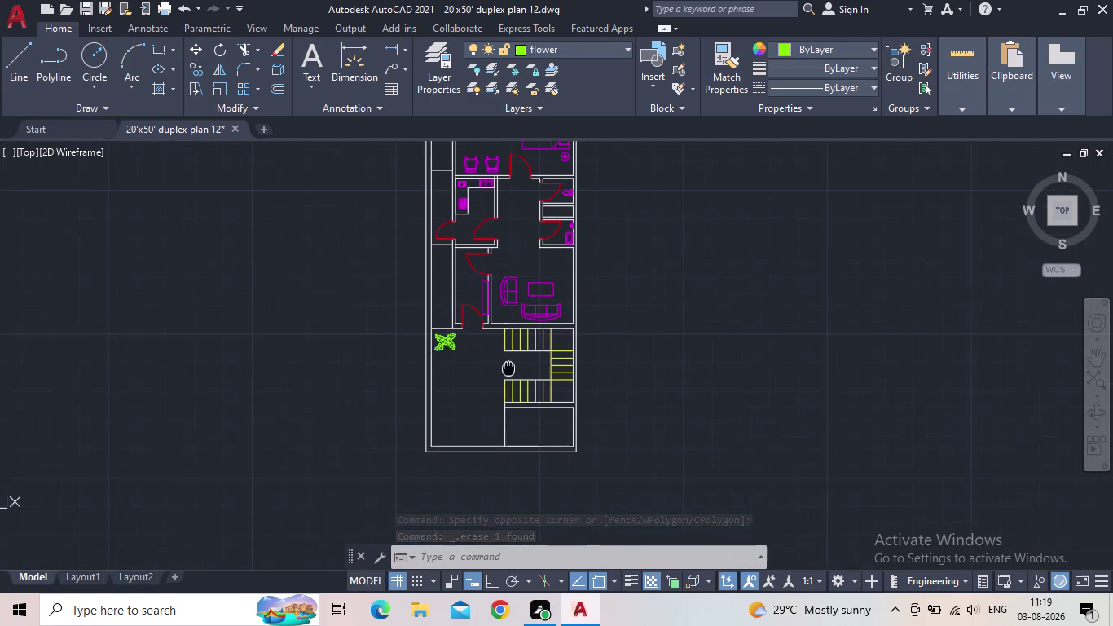
middle_drag(508, 367, 506, 368)
scroll(down, 3)
scroll(up, 3)
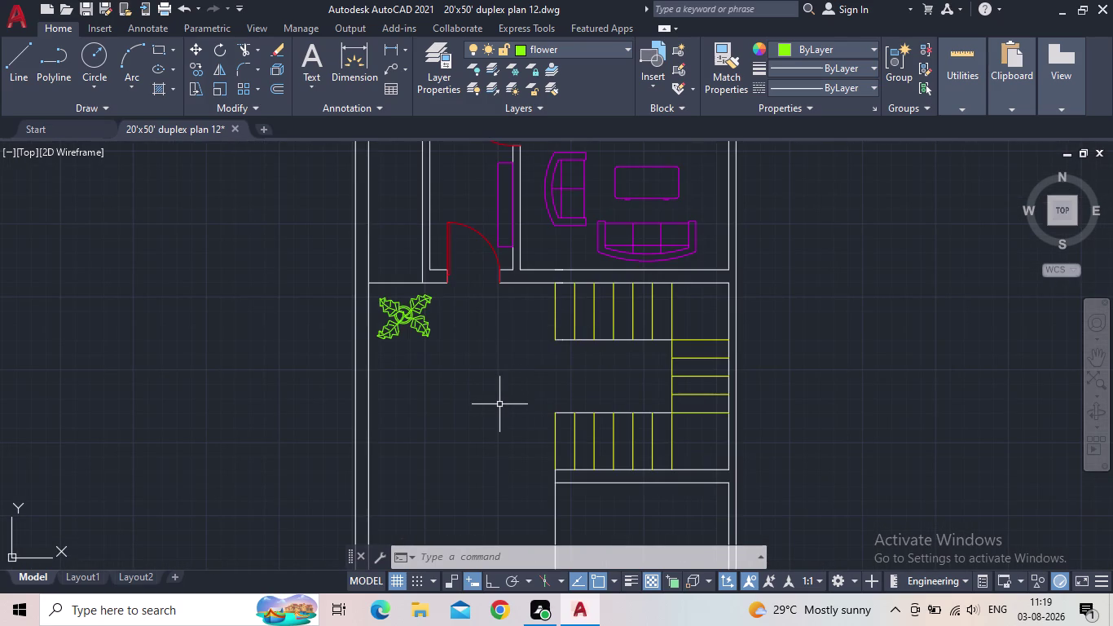
scroll(down, 3)
middle_drag(486, 396, 458, 357)
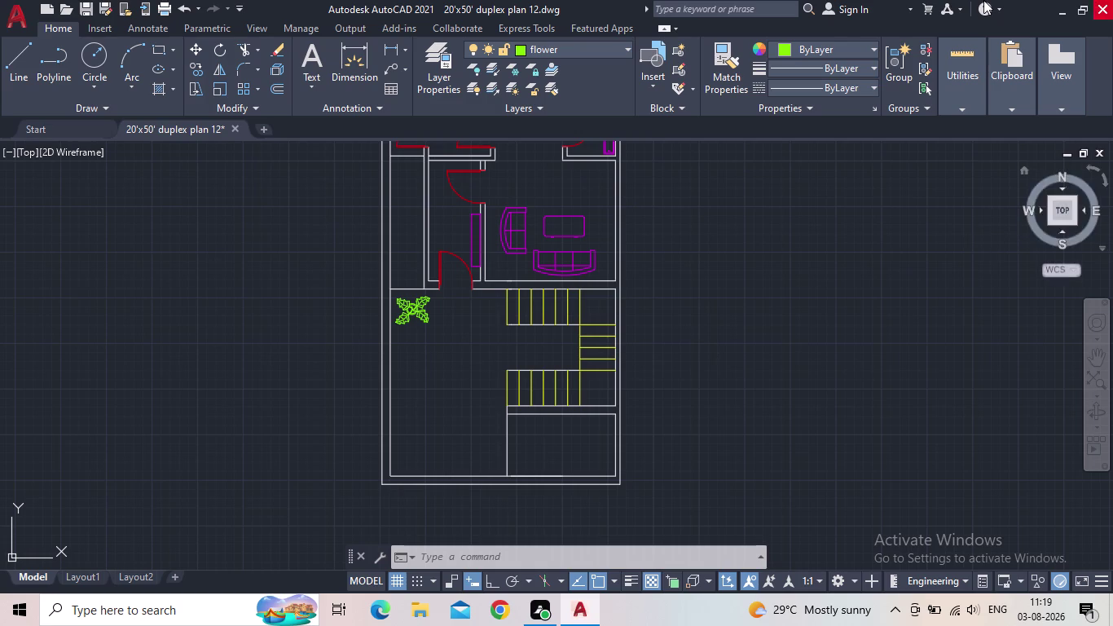
scroll(down, 3)
middle_drag(693, 315, 635, 266)
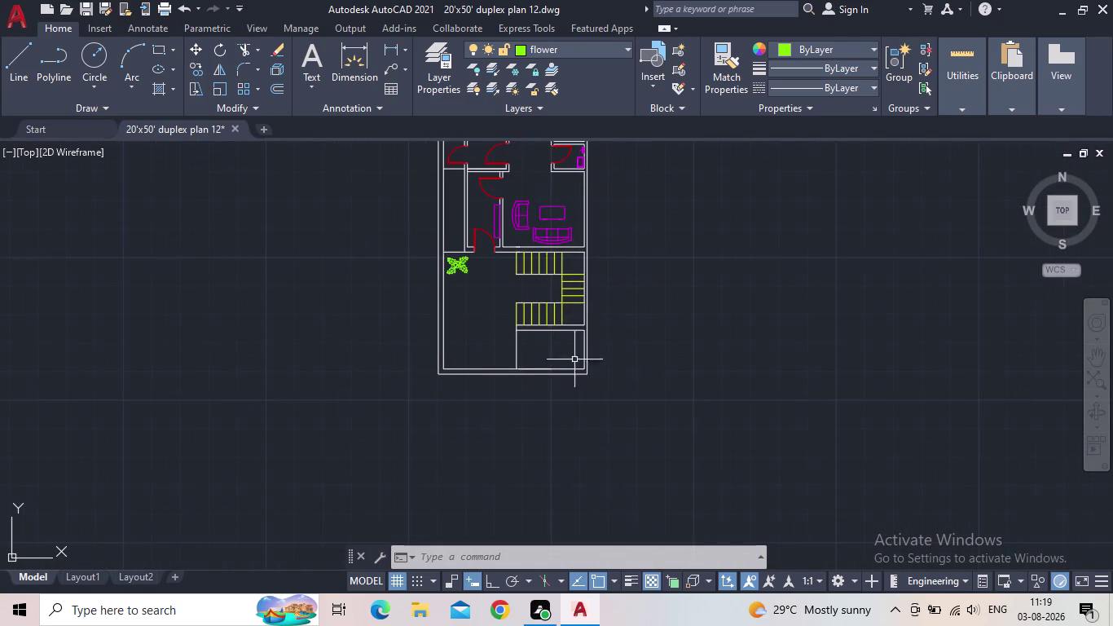
scroll(up, 3)
scroll(up, 3)
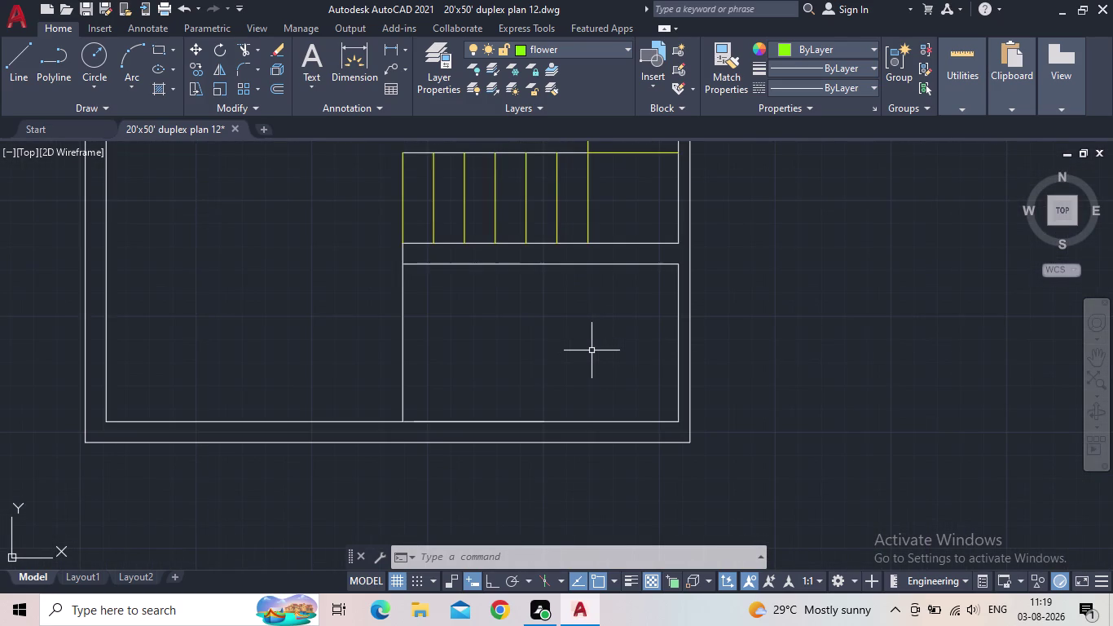
scroll(down, 3)
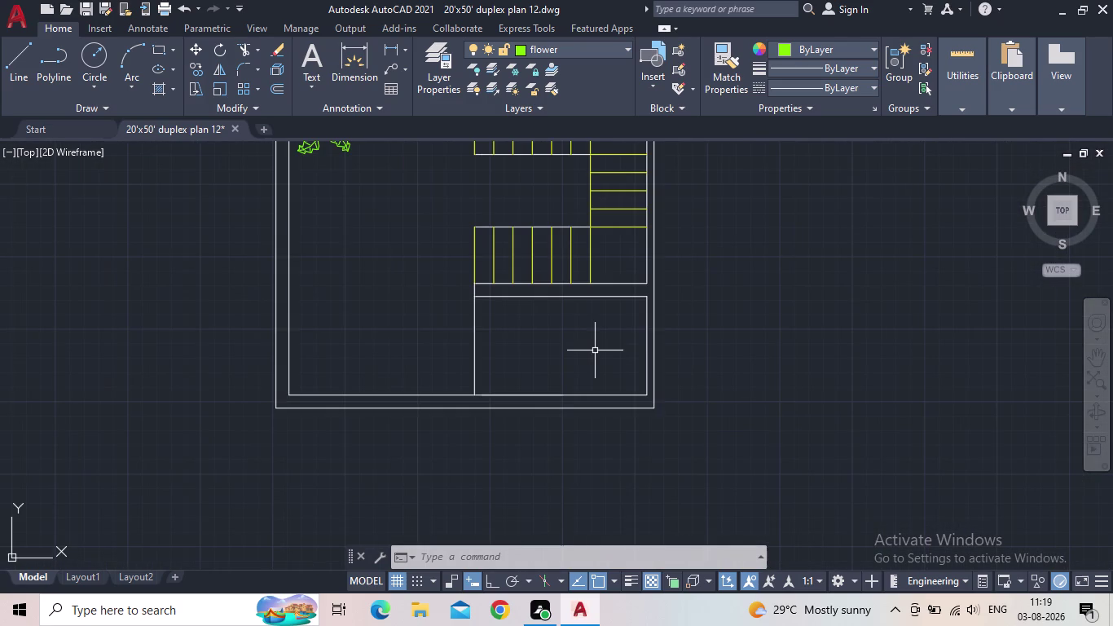
middle_drag(593, 352, 555, 407)
scroll(down, 3)
middle_drag(560, 375, 536, 413)
scroll(down, 3)
scroll(down, 3)
middle_drag(464, 368, 470, 403)
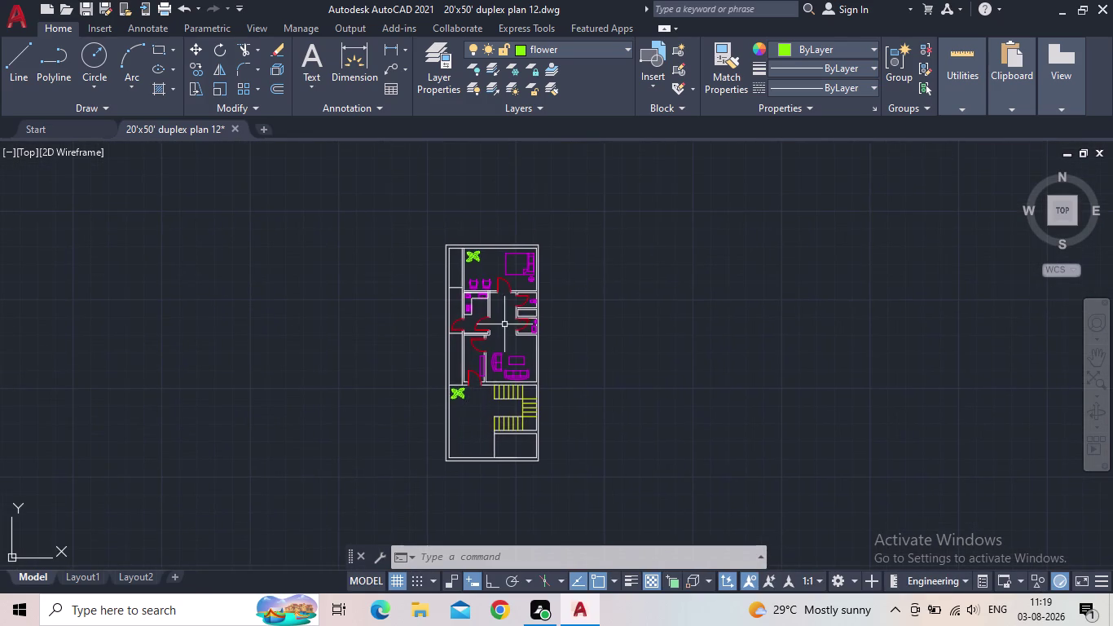
Survey the kitchen and upper rooms, then bring up the Layer Properties Manager.
scroll(up, 3)
scroll(up, 3)
middle_drag(509, 333, 515, 339)
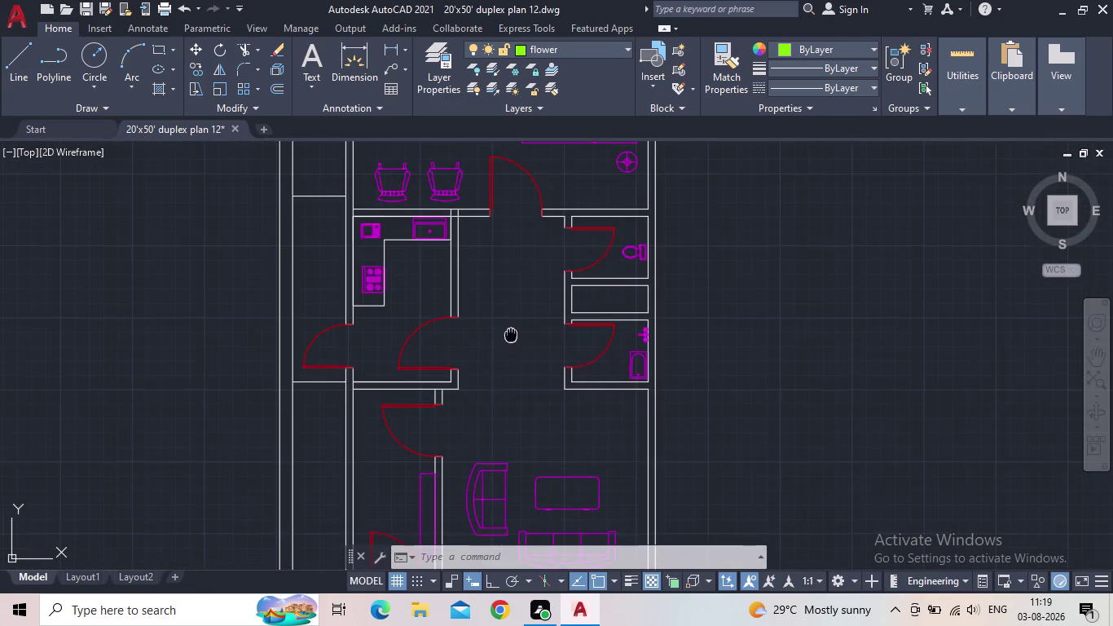
middle_drag(515, 339, 563, 360)
scroll(down, 3)
middle_drag(574, 357, 607, 339)
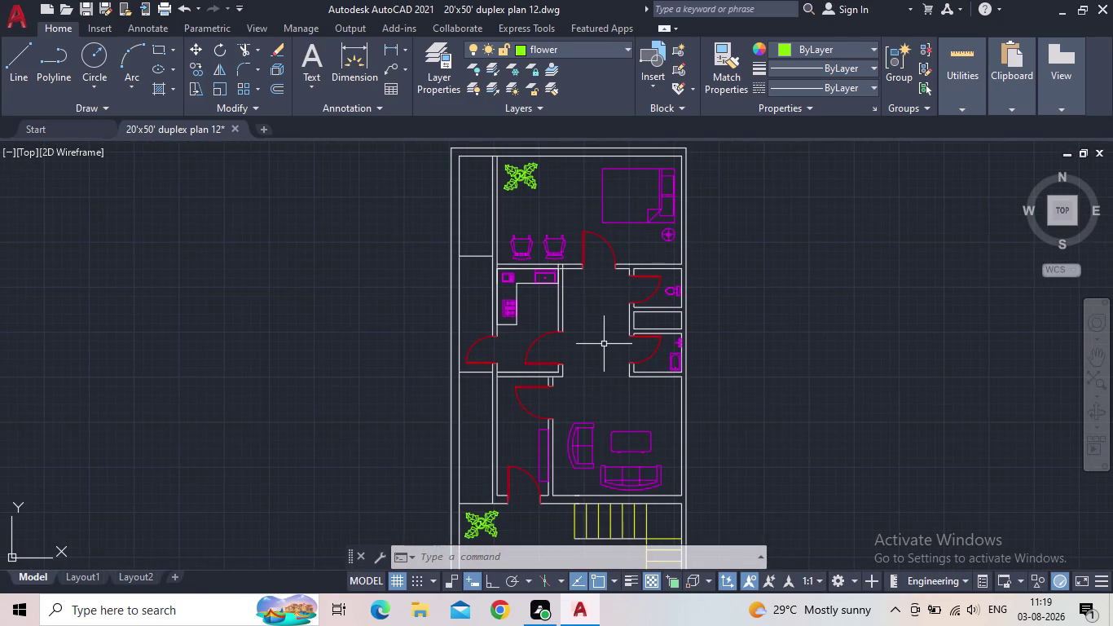
scroll(down, 3)
scroll(down, 3)
scroll(up, 3)
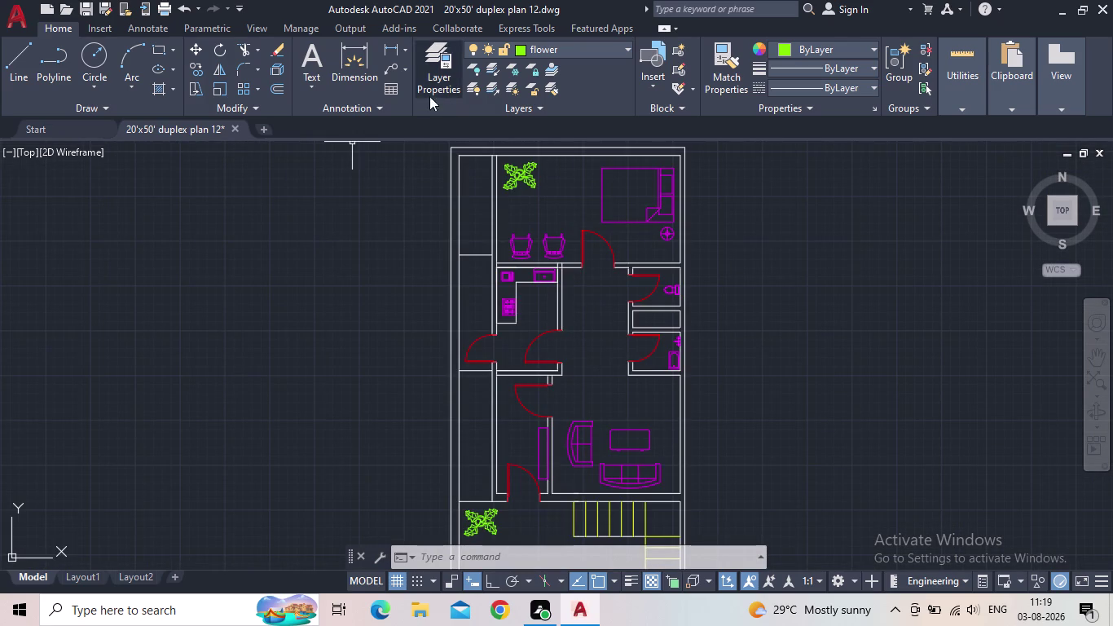
click(438, 93)
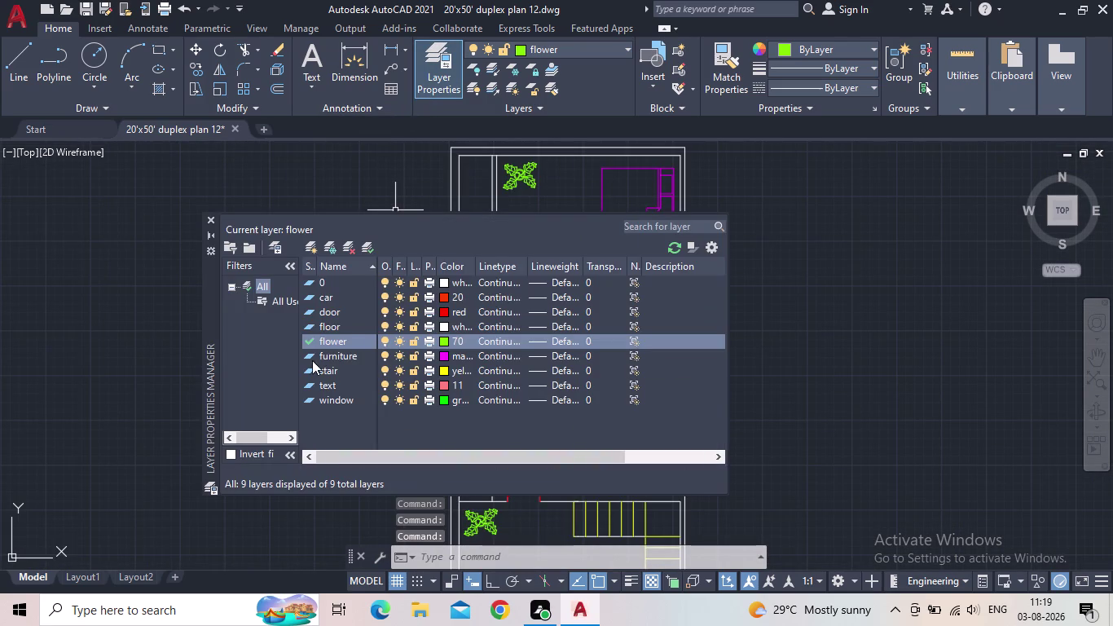
Make furniture the current layer and drag Kitchens.dwg's Dishwasher block beside the plan.
double_click(306, 355)
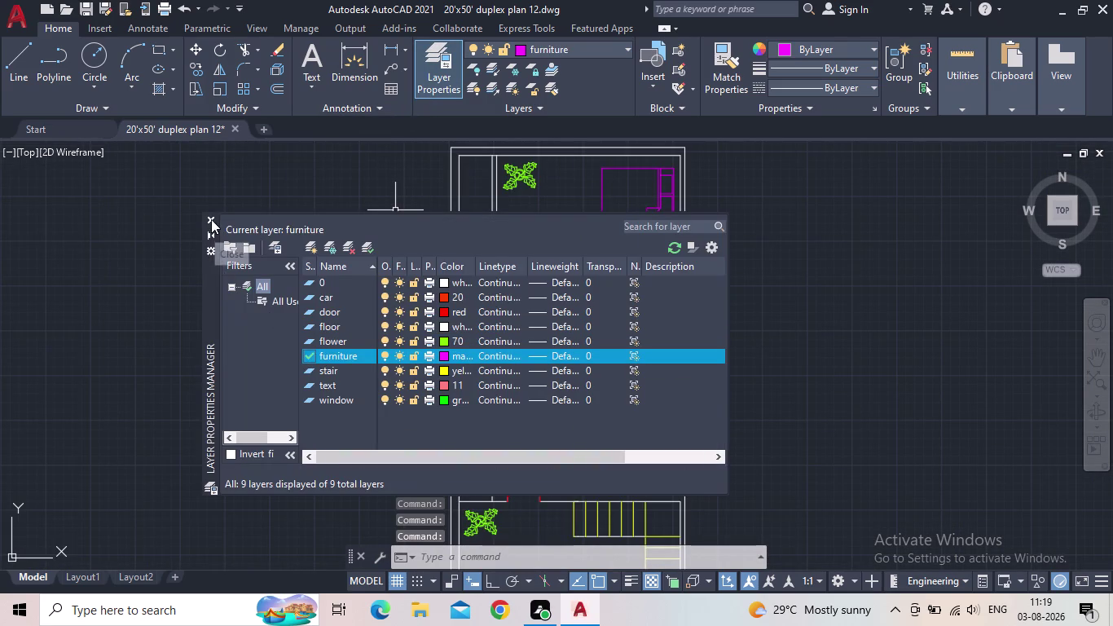
click(211, 219)
key(d)
key(c)
key(Return)
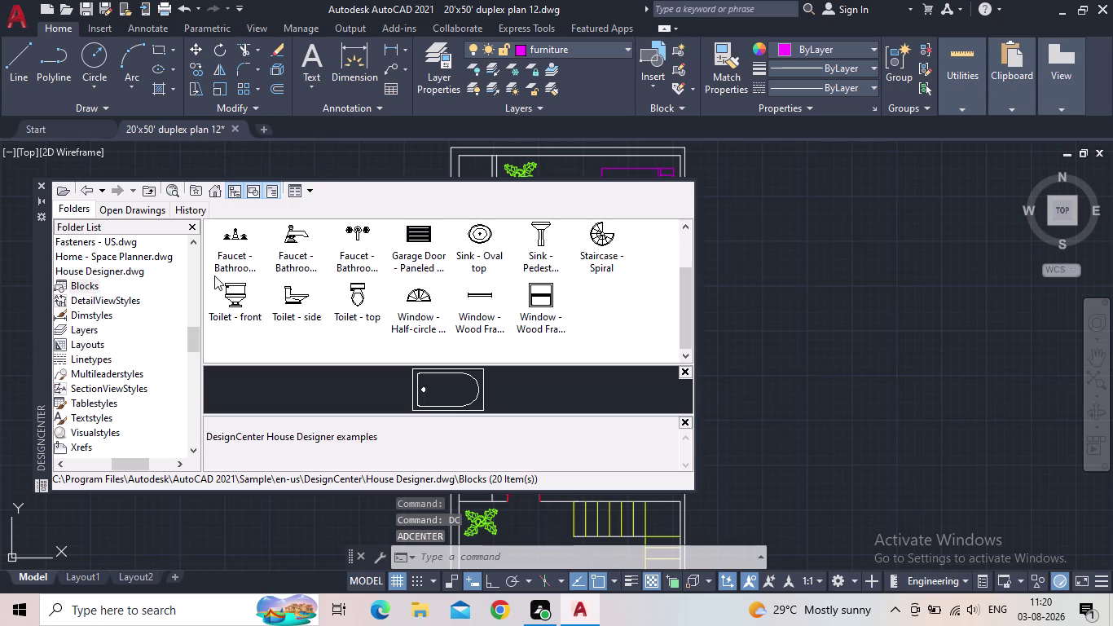
scroll(down, 3)
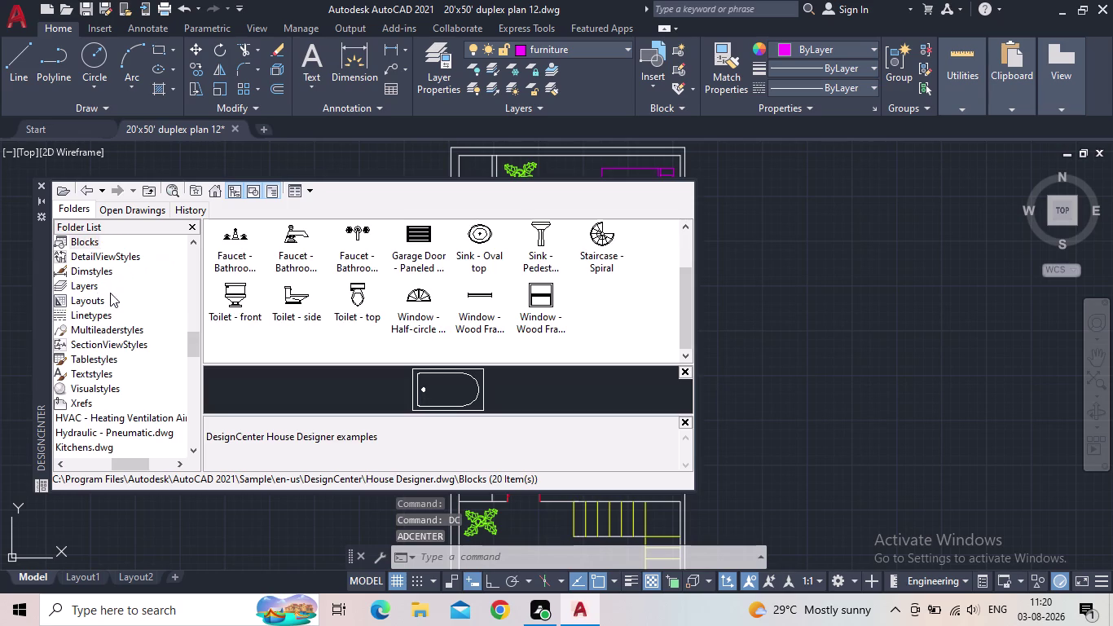
drag(133, 459, 112, 466)
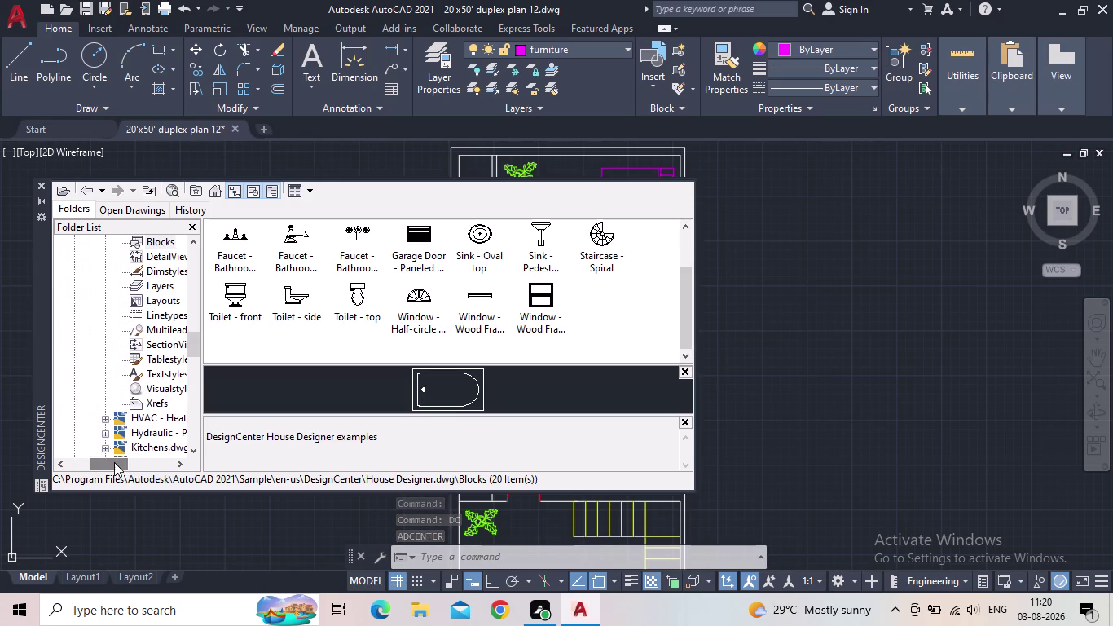
click(105, 447)
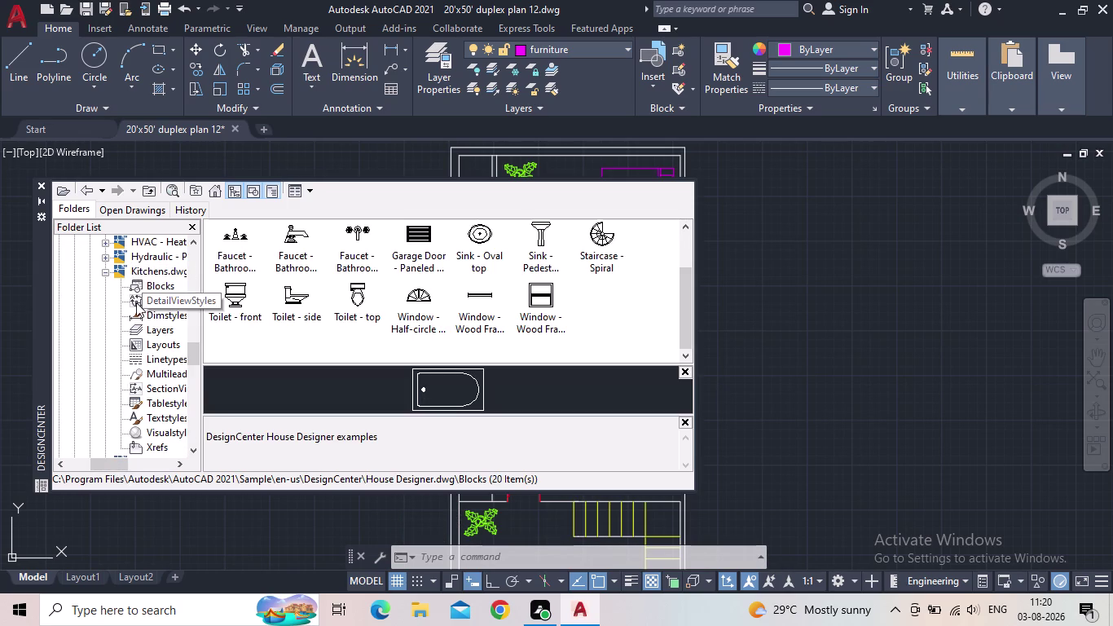
double_click(152, 288)
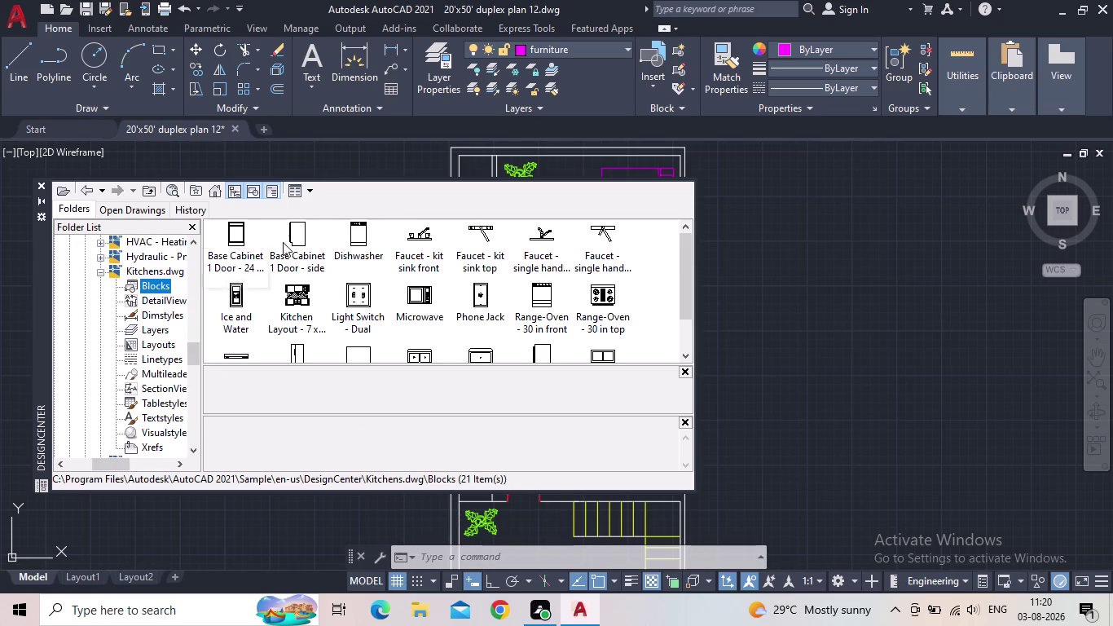
drag(361, 239, 726, 283)
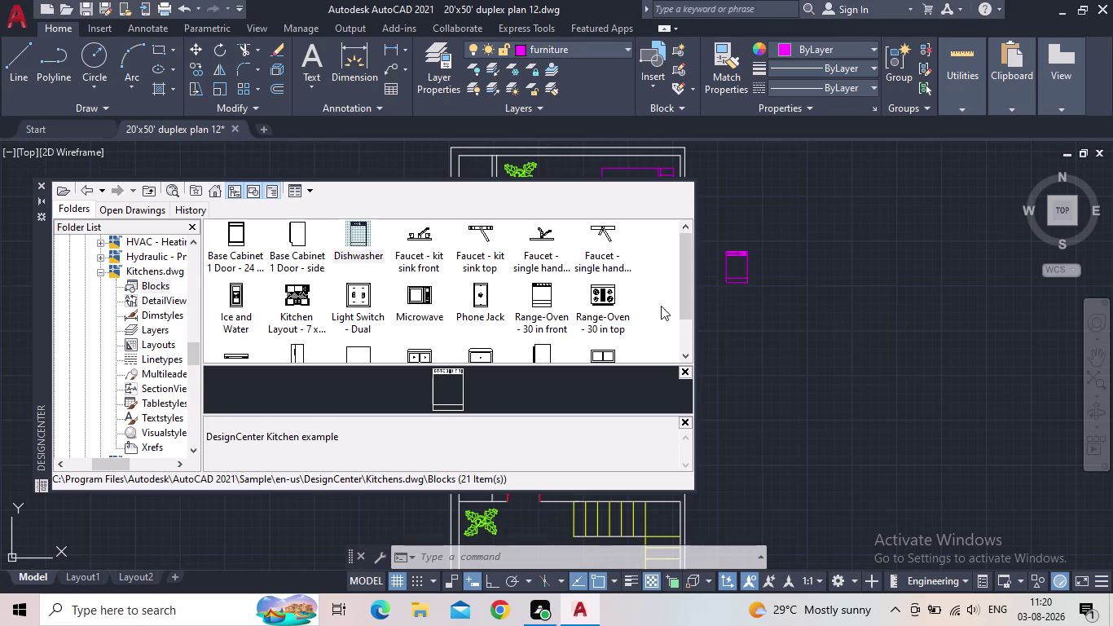
scroll(down, 3)
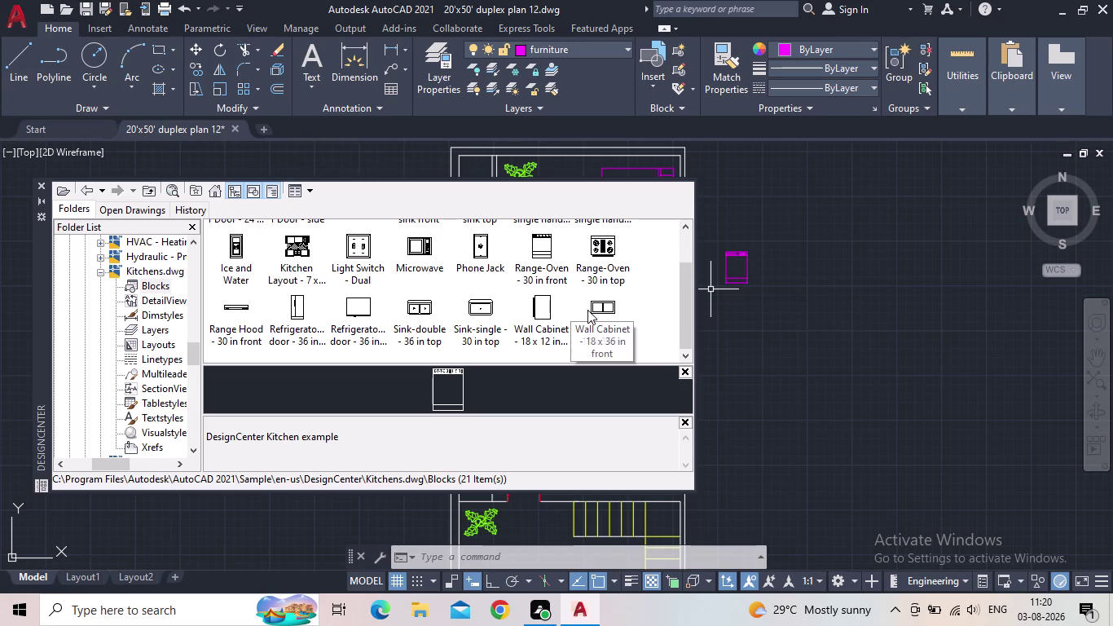
click(40, 187)
scroll(up, 3)
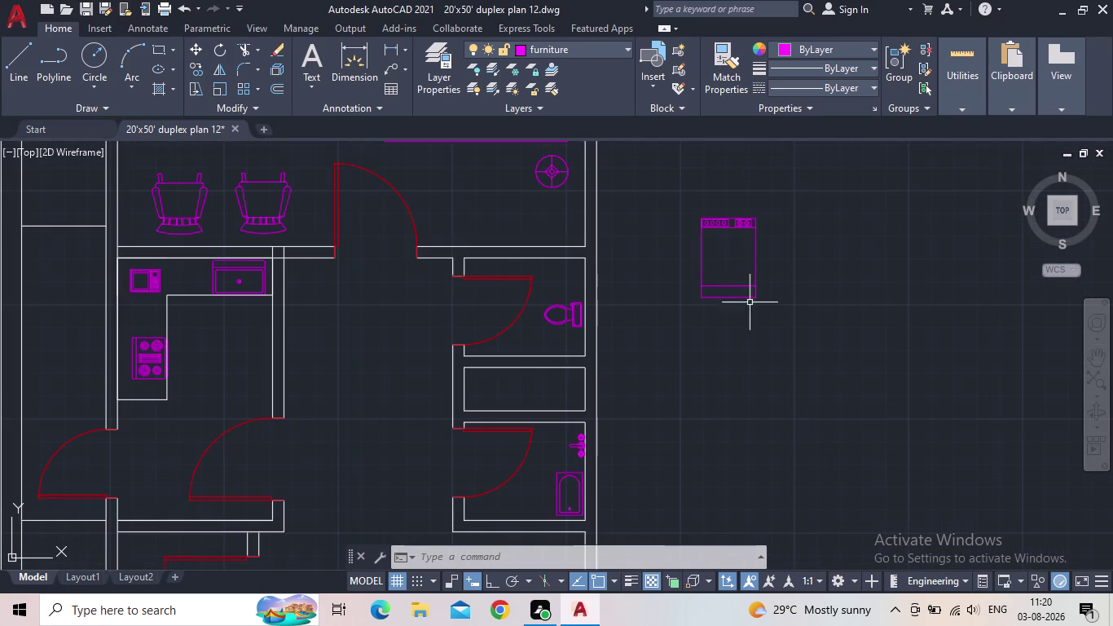
Grip-move the dishwasher block into the kitchen.
click(741, 310)
click(684, 265)
drag(699, 299, 676, 301)
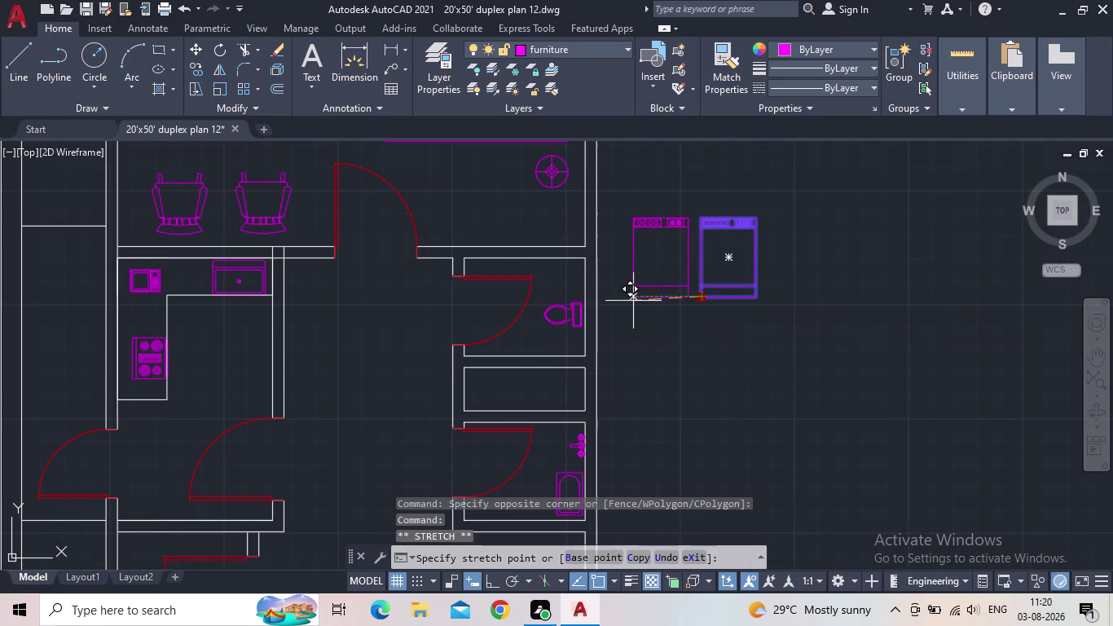
middle_drag(440, 336, 771, 263)
scroll(down, 3)
scroll(up, 3)
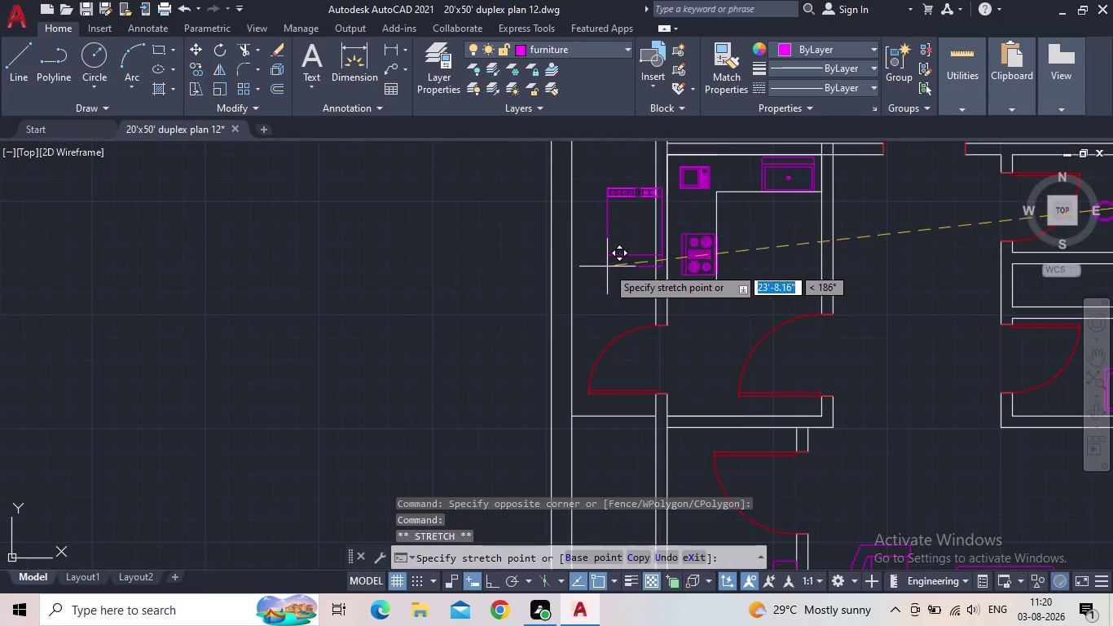
scroll(down, 3)
middle_drag(588, 277, 586, 293)
scroll(up, 3)
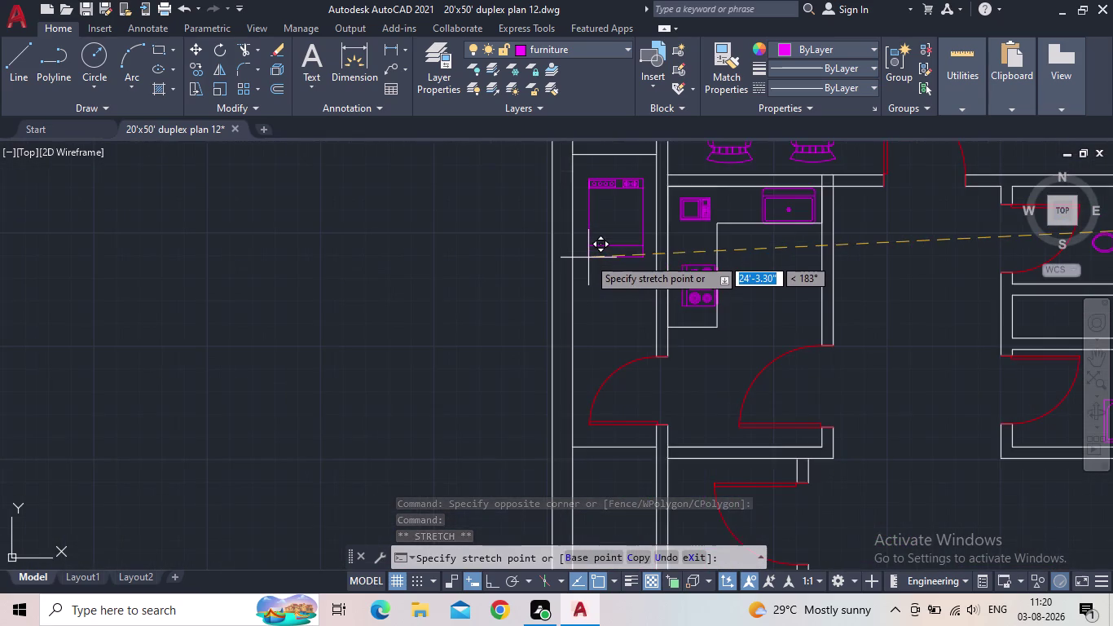
scroll(up, 3)
middle_drag(597, 277, 576, 357)
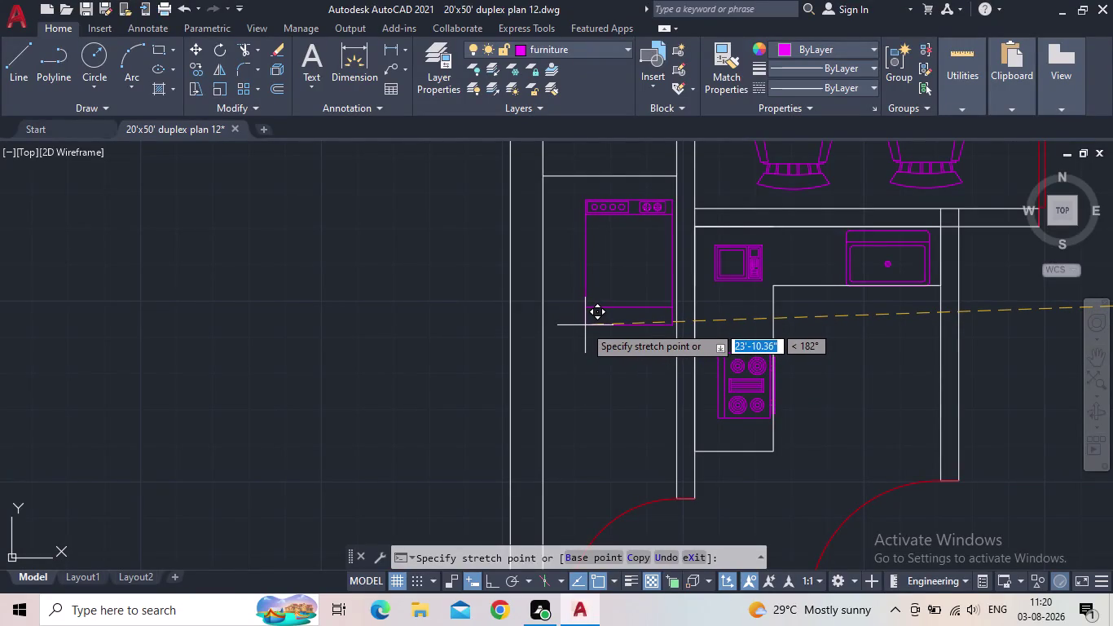
click(578, 325)
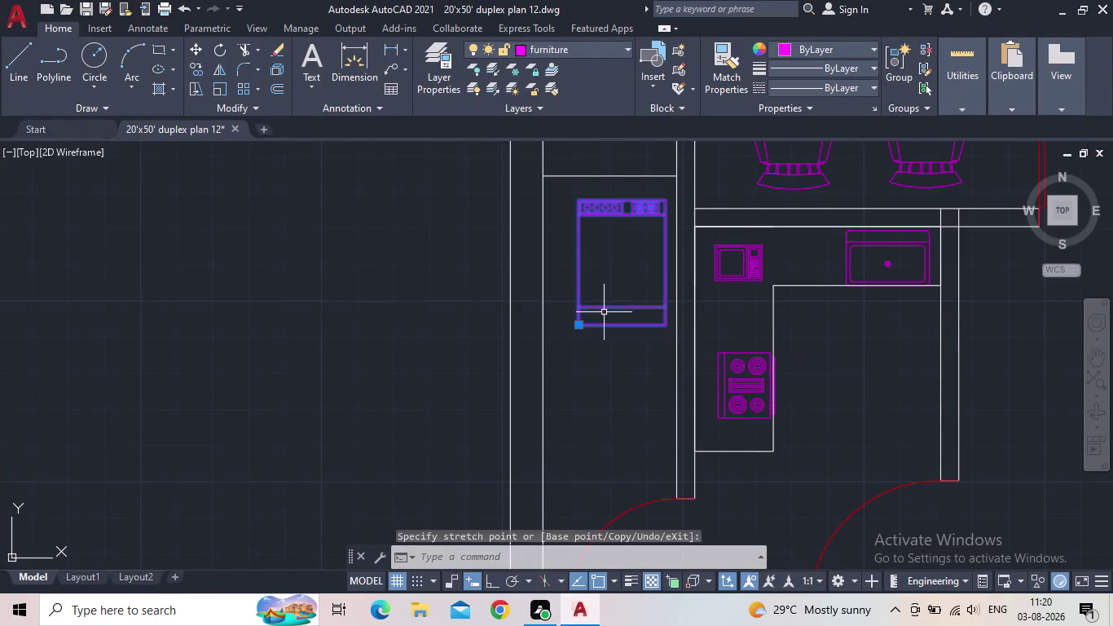
key(Escape)
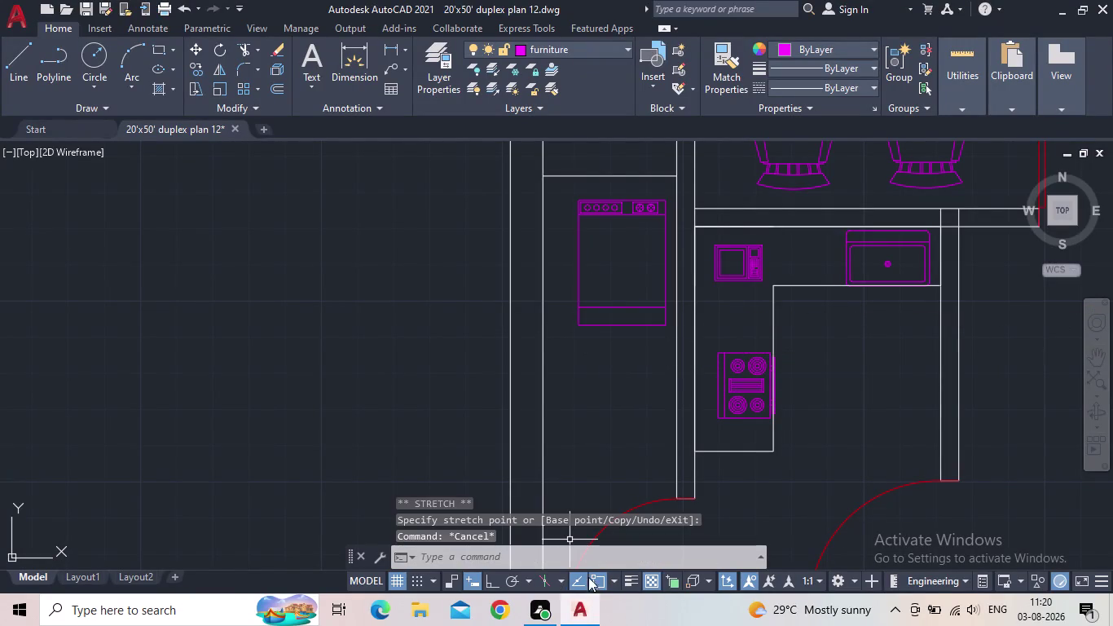
With Ortho on, rotate the dishwasher 270° to lie against the stove counter.
click(486, 582)
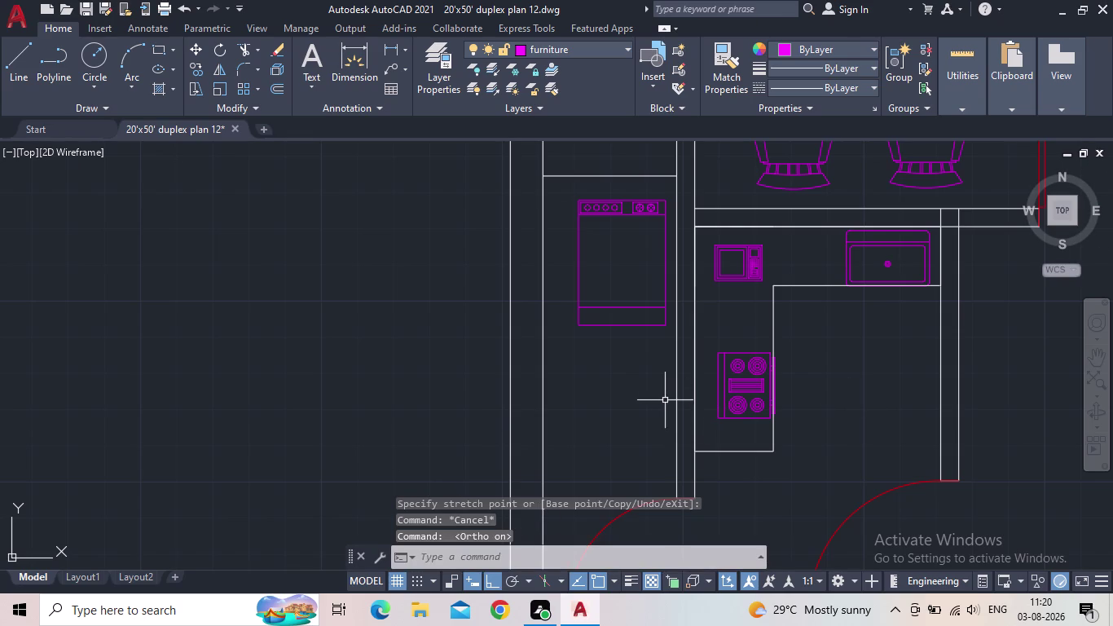
key(r)
key(o)
key(Return)
click(637, 366)
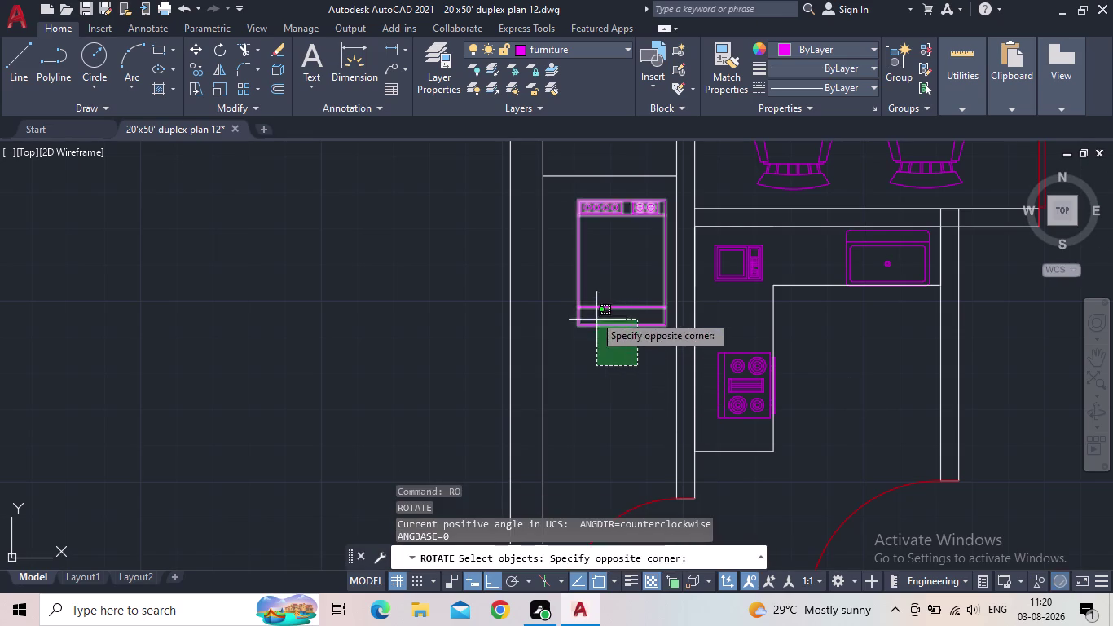
click(590, 309)
key(space)
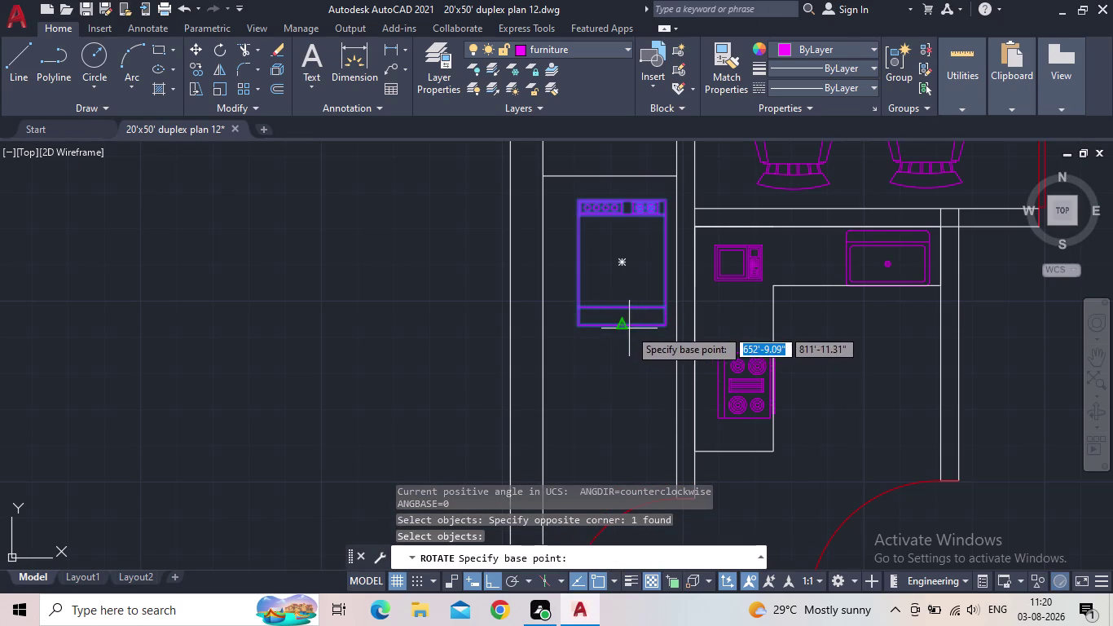
drag(627, 327, 609, 332)
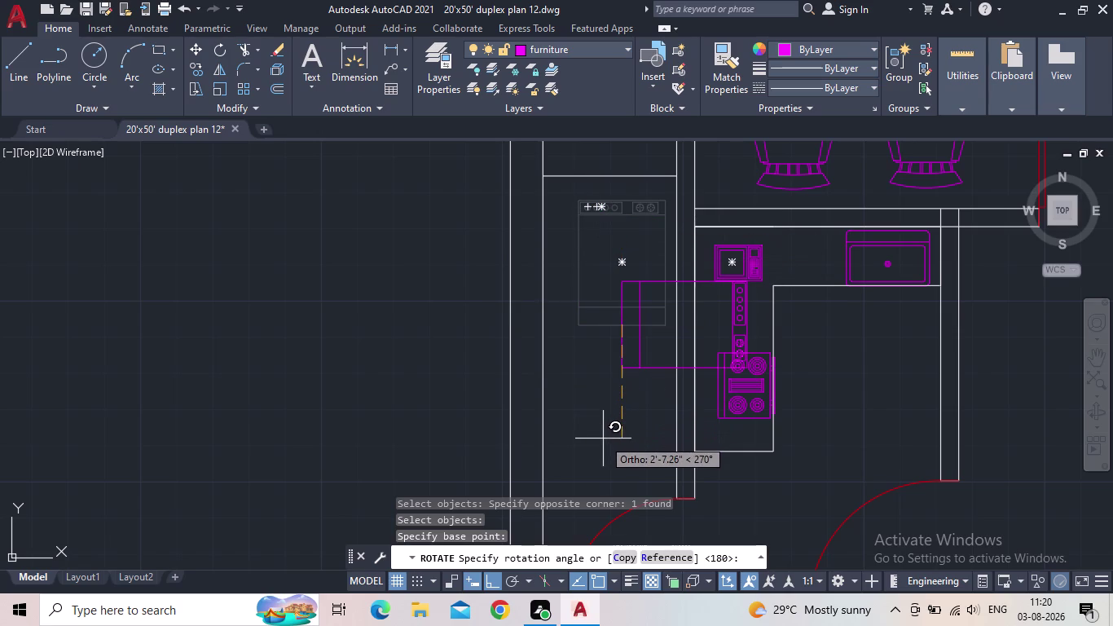
click(612, 456)
key(Escape)
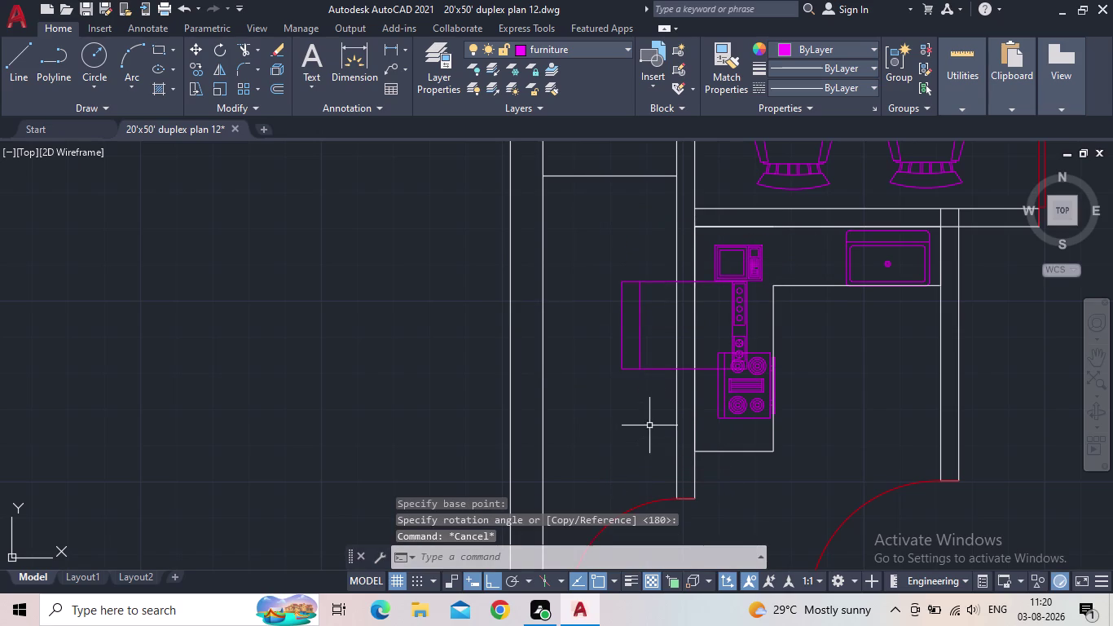
drag(659, 416, 645, 403)
click(613, 344)
Grip-move the dishwasher against the corridor wall.
click(620, 286)
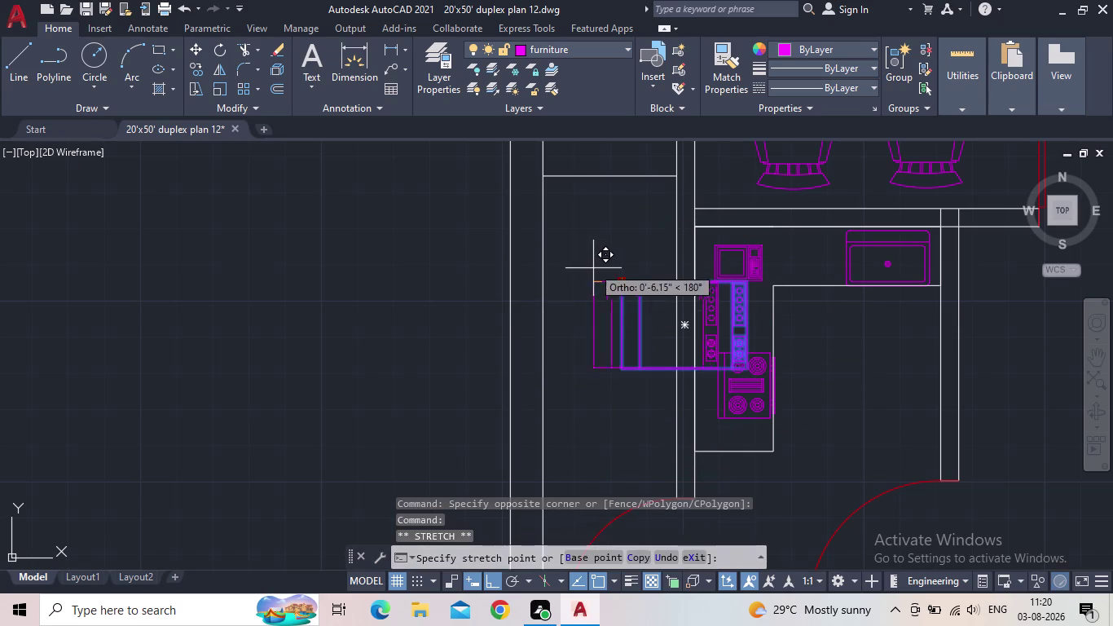
click(553, 227)
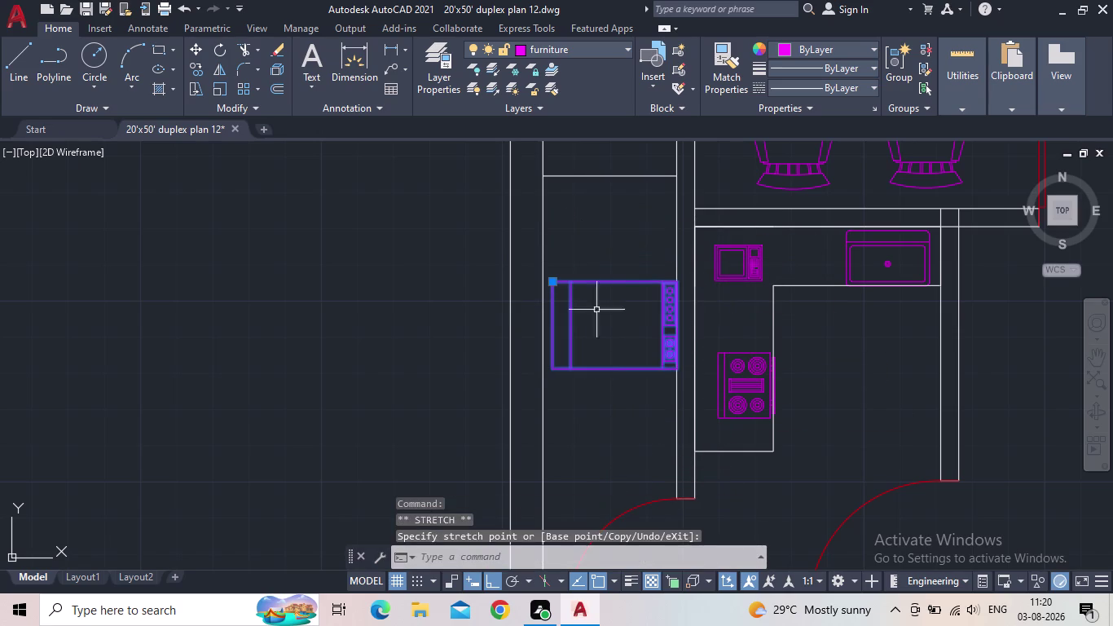
key(Escape)
Start scaling the dishwasher with SC, then abandon the resize.
key(s)
key(c)
key(space)
drag(653, 404, 630, 389)
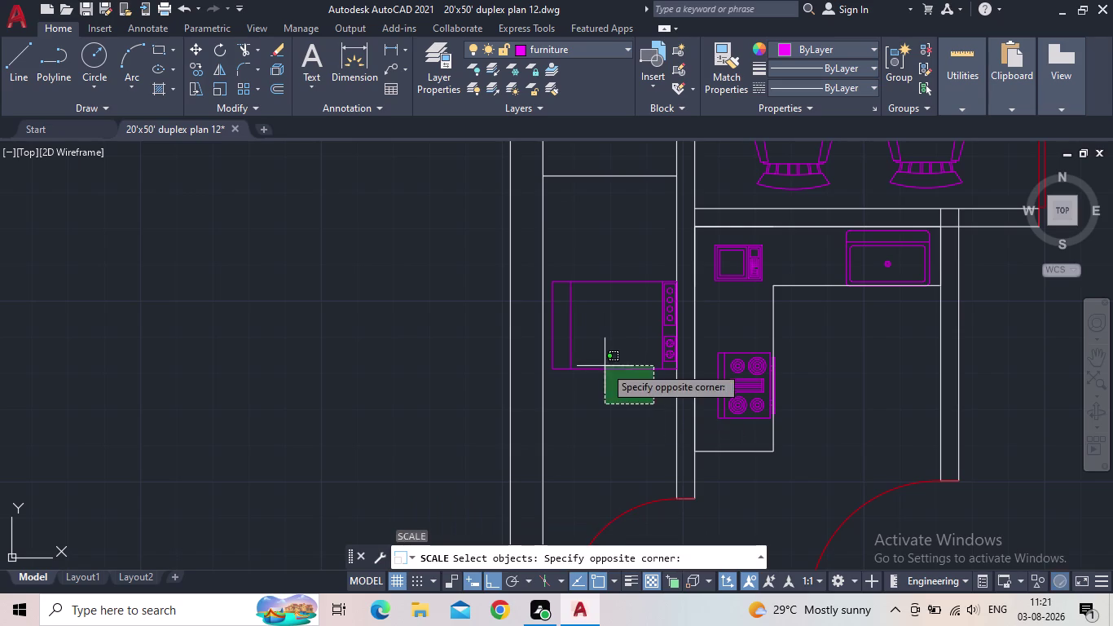
click(605, 365)
key(space)
click(554, 330)
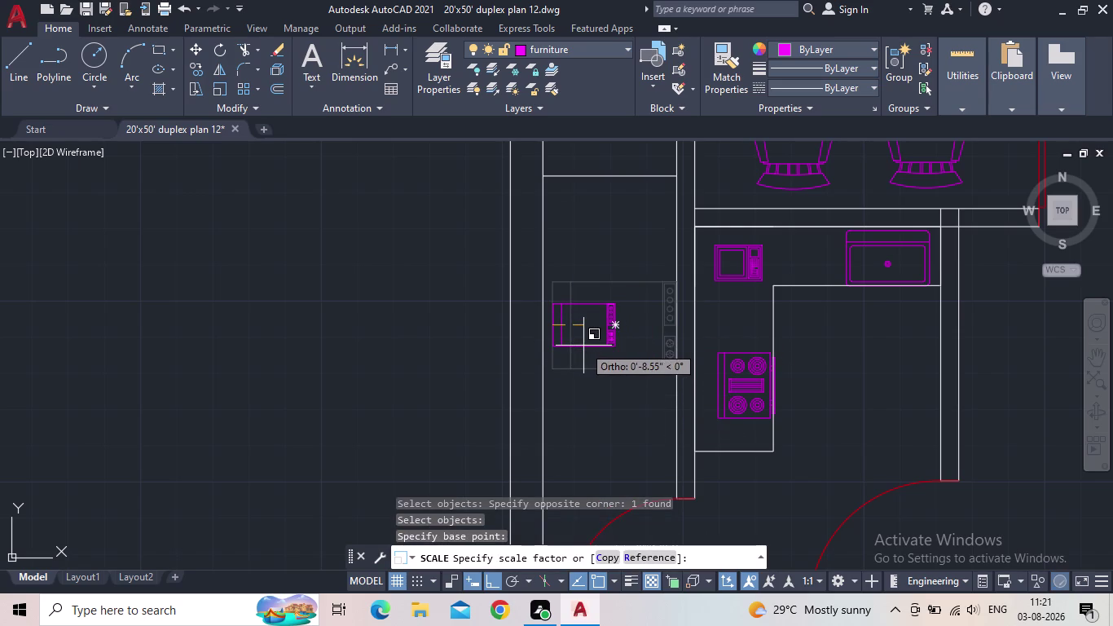
click(583, 346)
key(Escape)
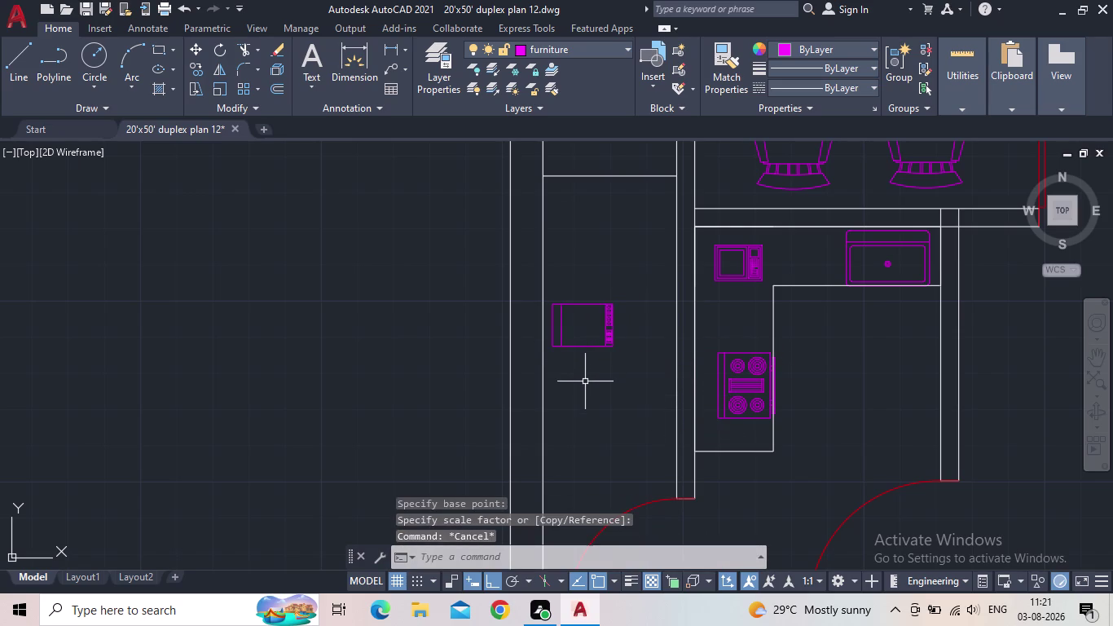
With Ortho off, move the appliance block up against the kitchen's top wall.
click(488, 585)
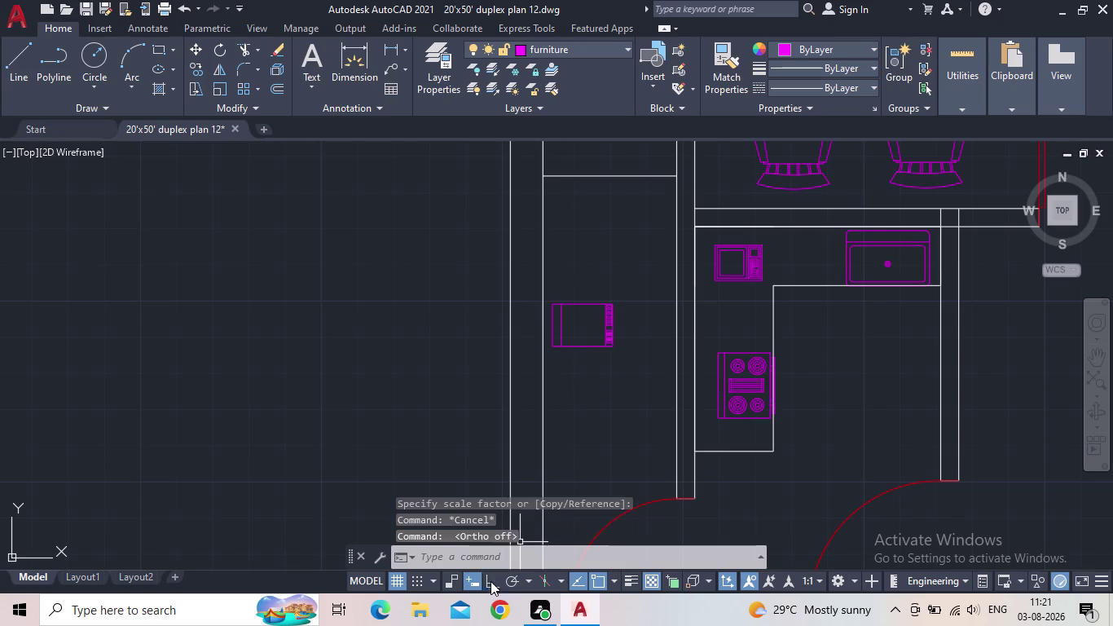
click(593, 391)
click(577, 346)
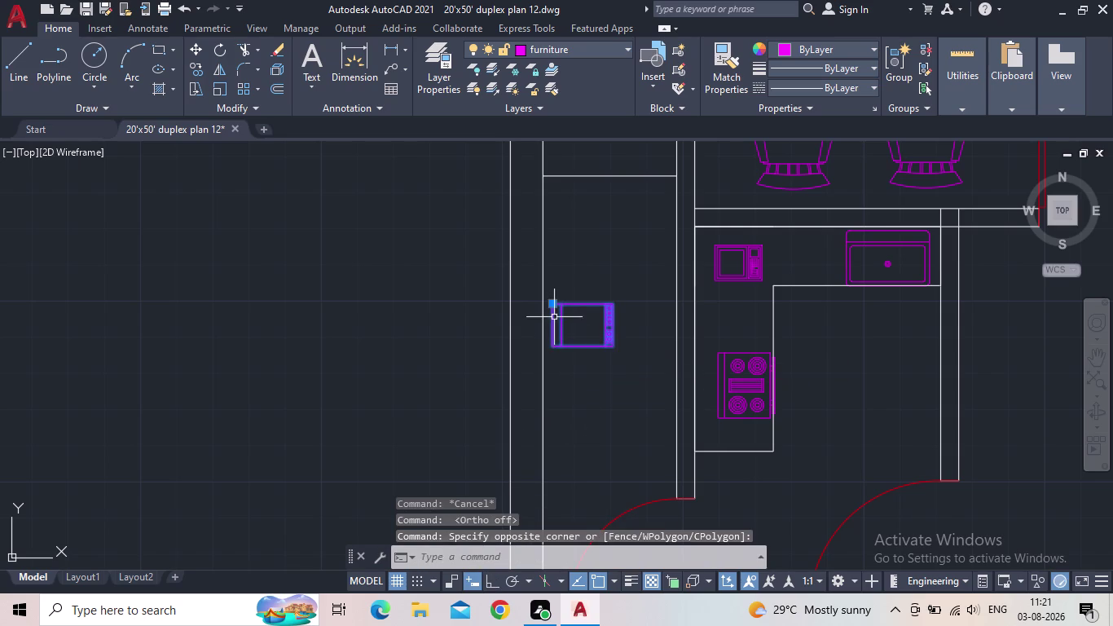
click(552, 304)
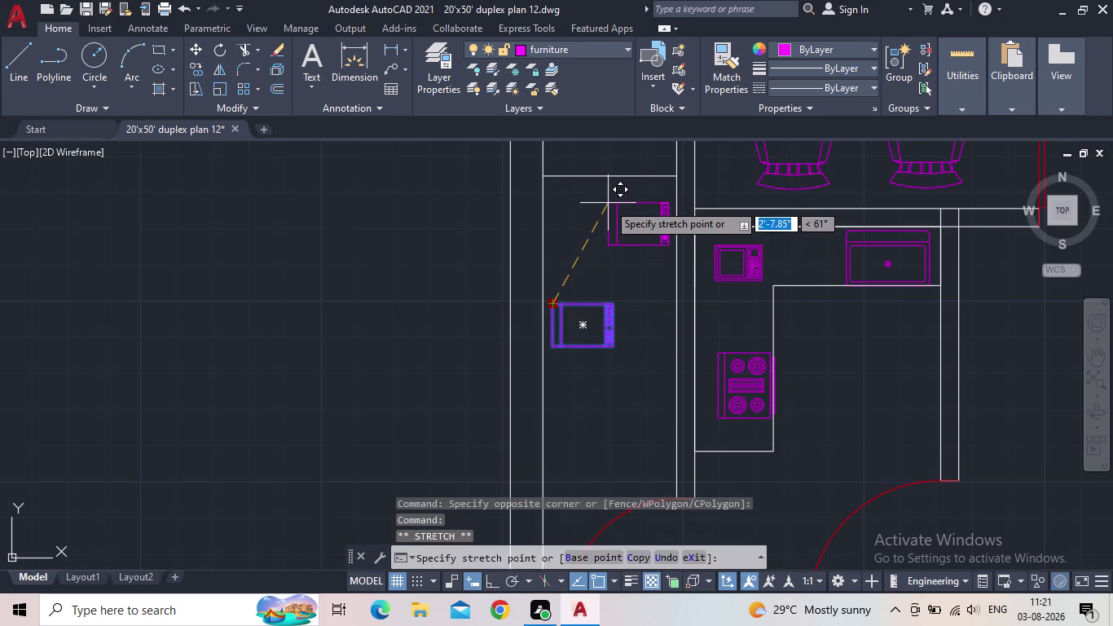
click(610, 202)
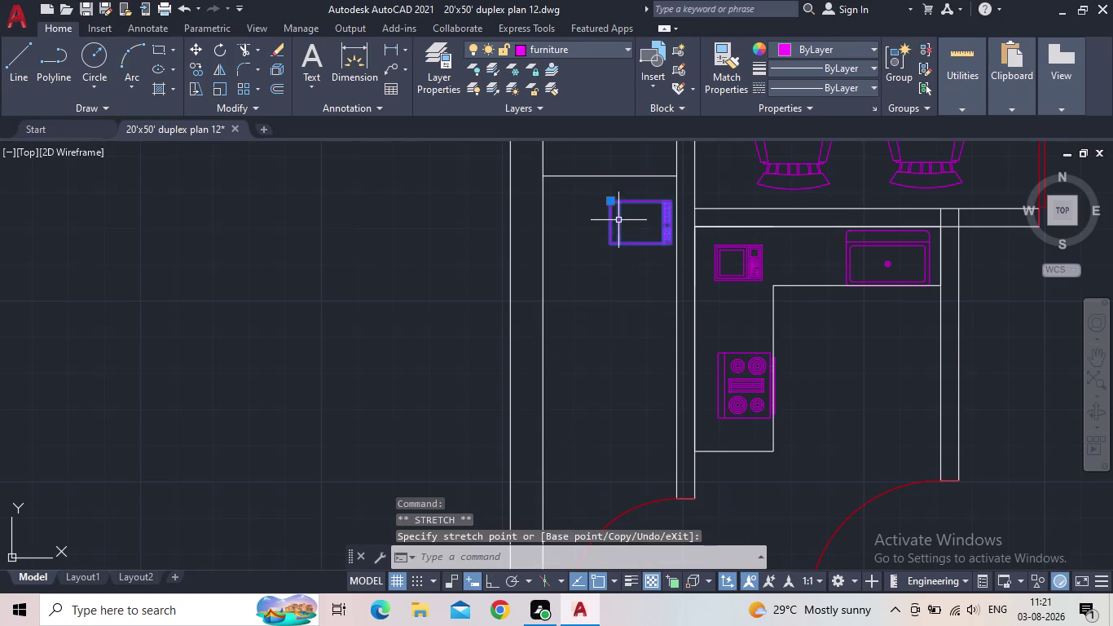
key(Escape)
scroll(down, 3)
middle_drag(634, 255, 611, 306)
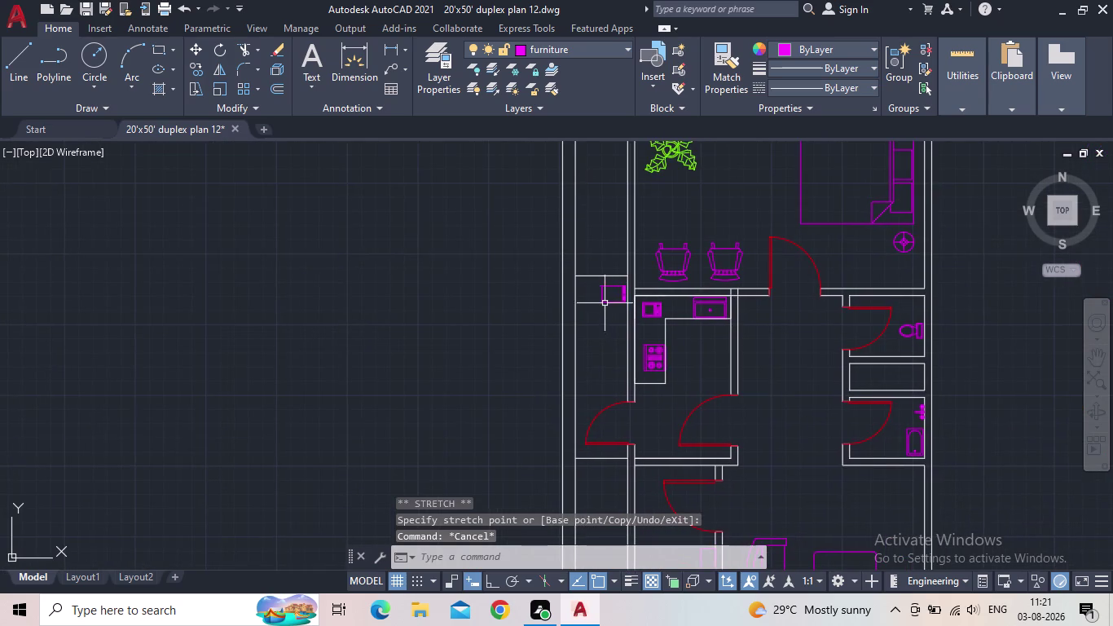
scroll(up, 3)
middle_drag(603, 321, 605, 431)
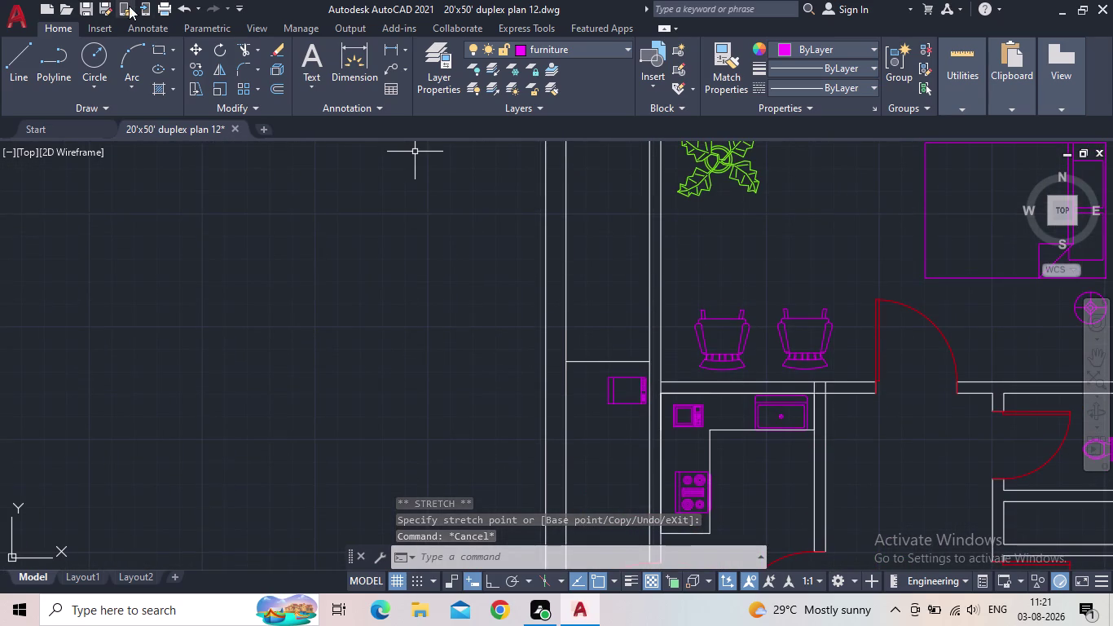
click(92, 10)
scroll(down, 3)
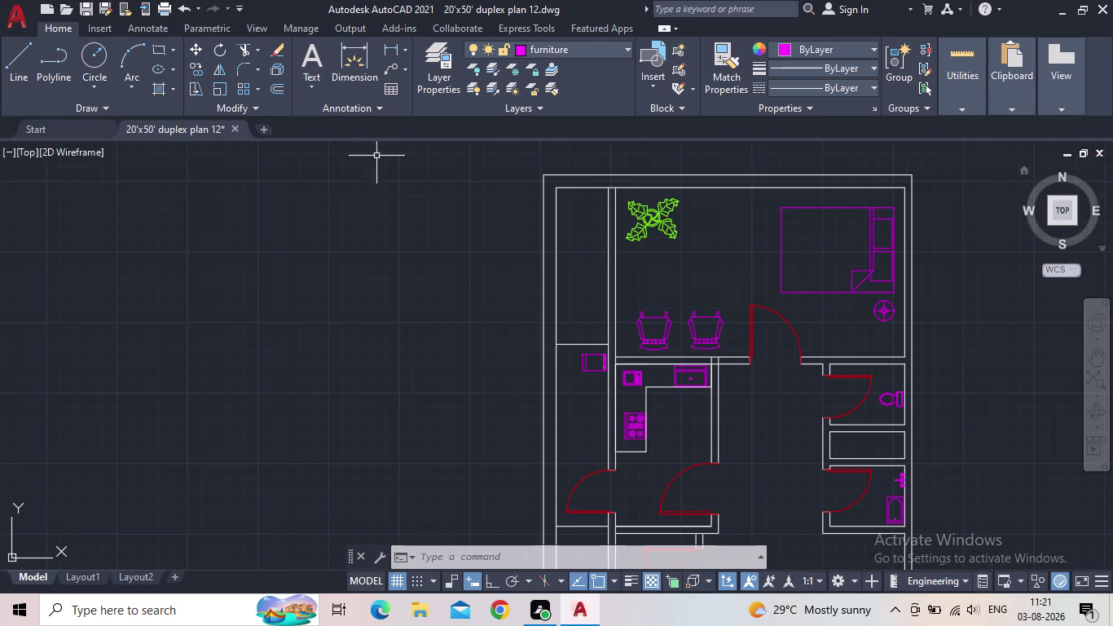
scroll(down, 3)
middle_drag(594, 299, 421, 248)
scroll(down, 3)
scroll(up, 3)
scroll(up, 3)
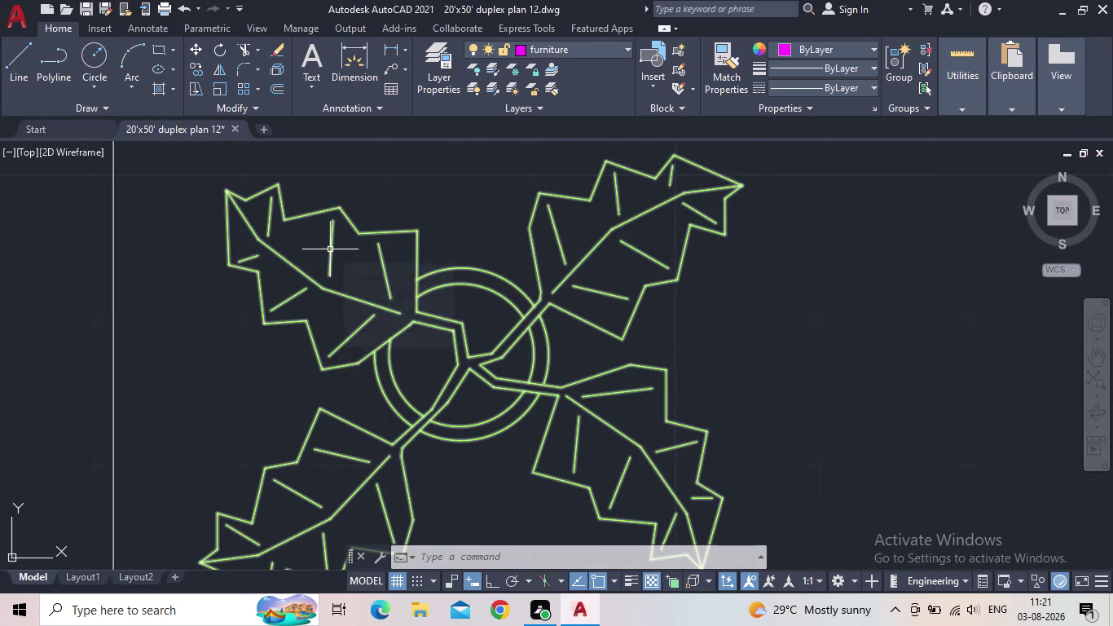
scroll(down, 3)
scroll(down, 3)
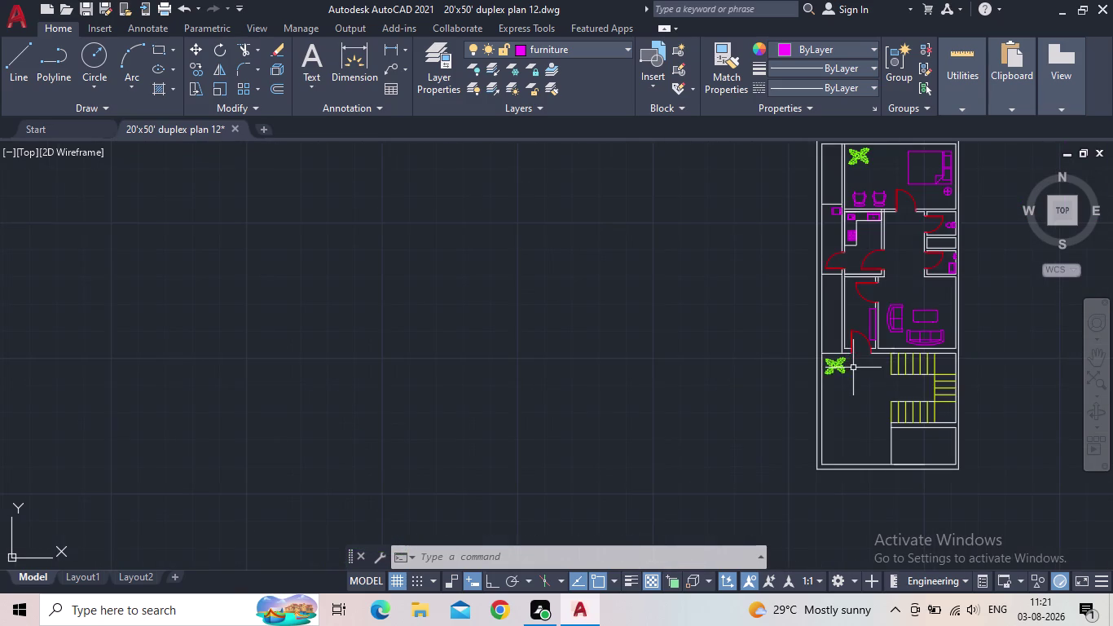
middle_drag(838, 397, 706, 502)
scroll(up, 3)
scroll(up, 3)
scroll(down, 3)
middle_drag(758, 359, 686, 317)
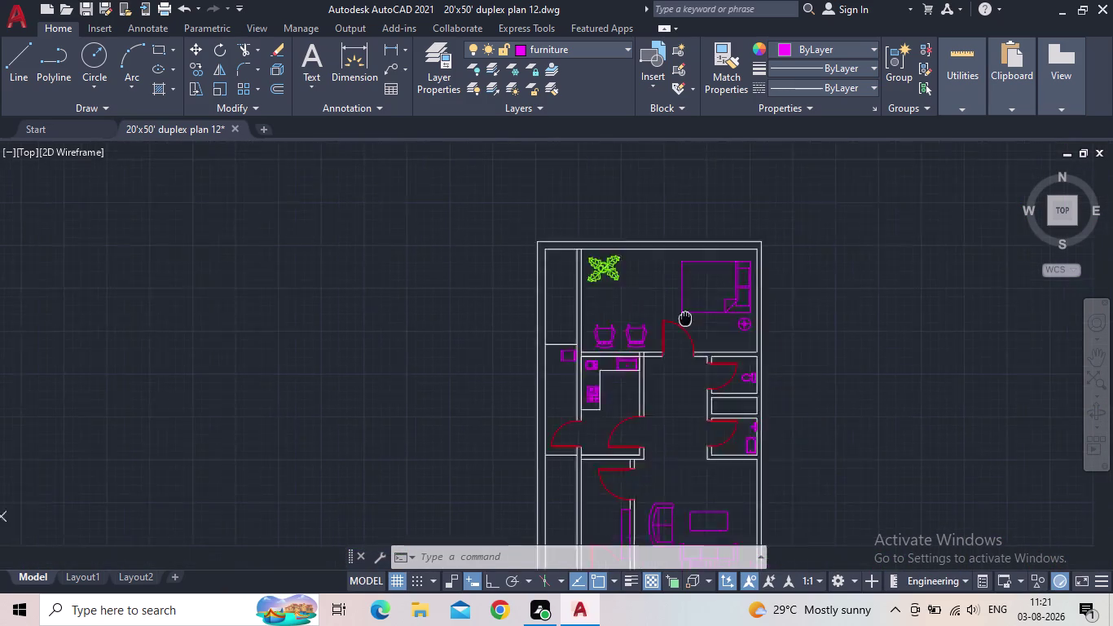
middle_drag(686, 317, 610, 271)
scroll(down, 3)
scroll(up, 3)
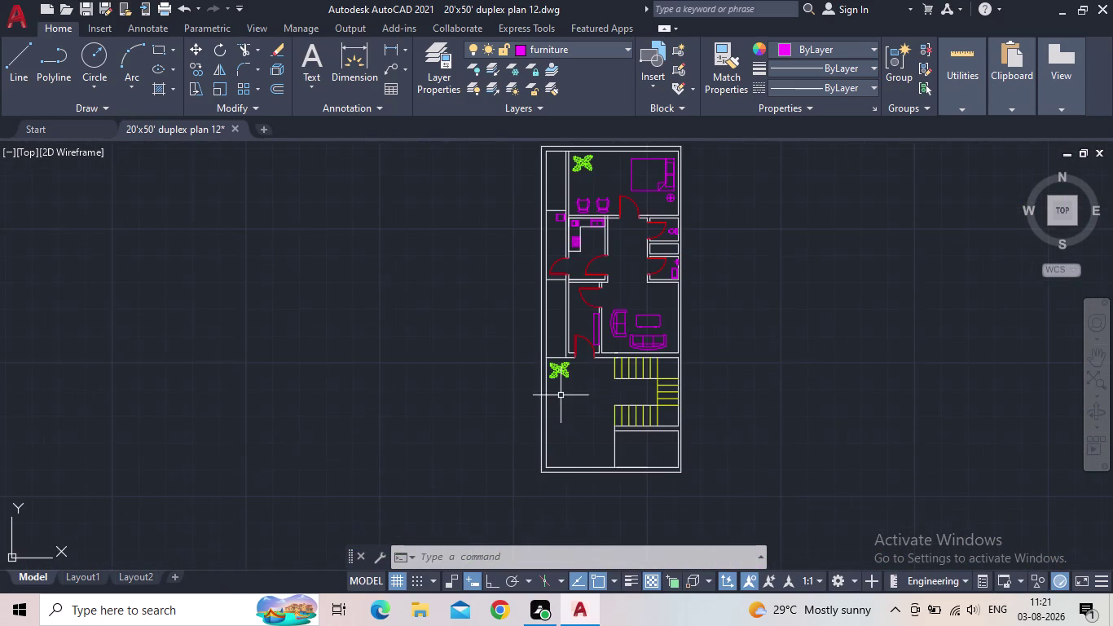
middle_drag(562, 394, 530, 415)
scroll(up, 3)
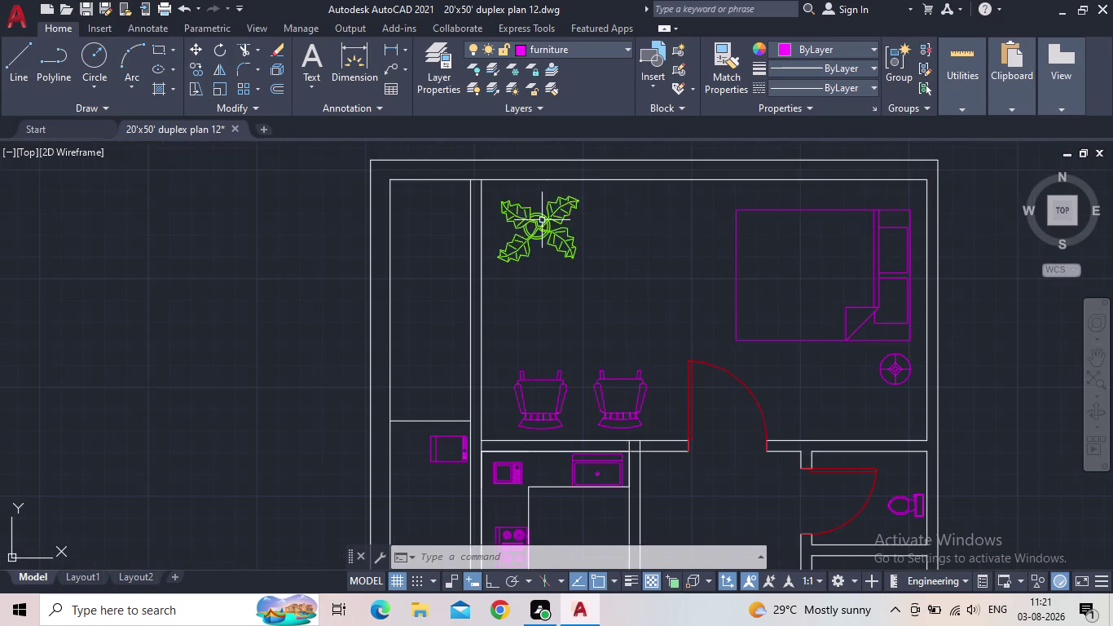
scroll(up, 3)
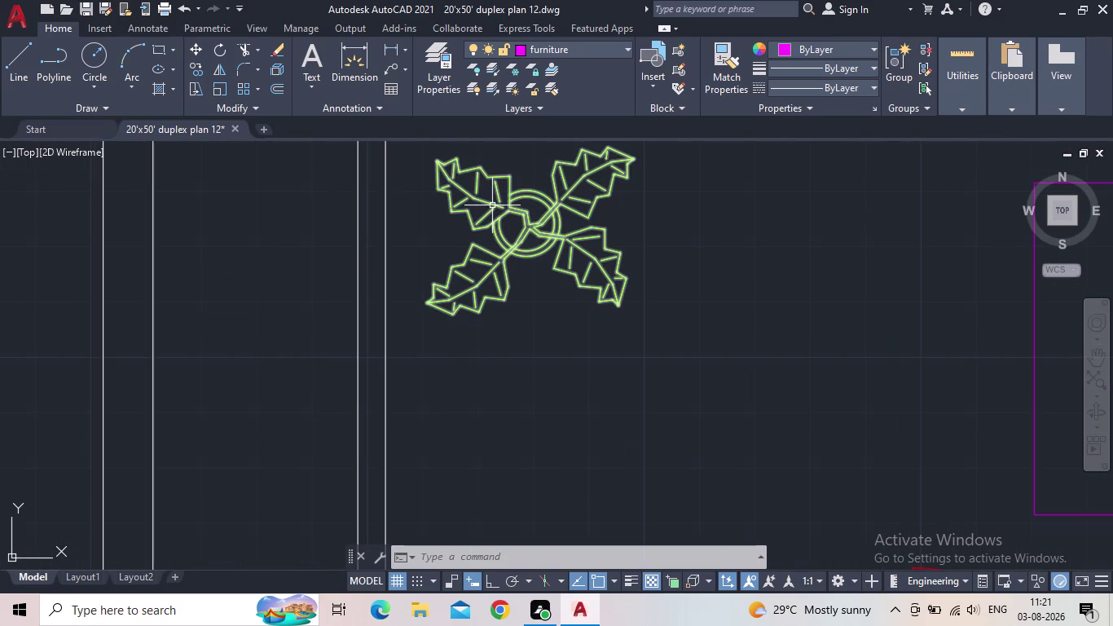
scroll(down, 3)
scroll(up, 3)
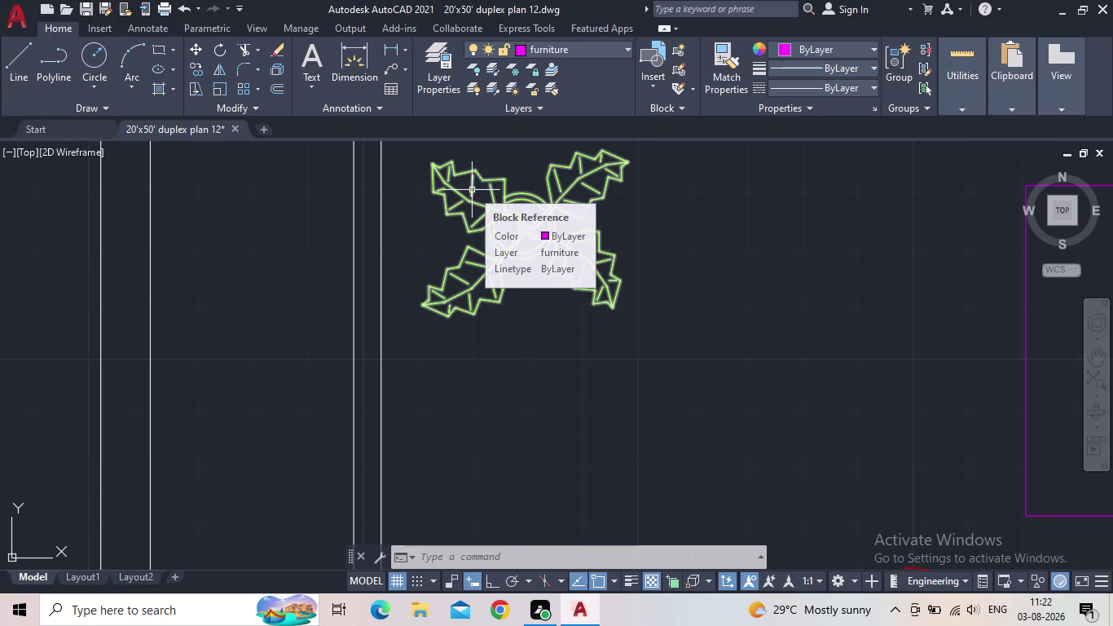
scroll(down, 3)
middle_drag(580, 282, 537, 334)
scroll(down, 3)
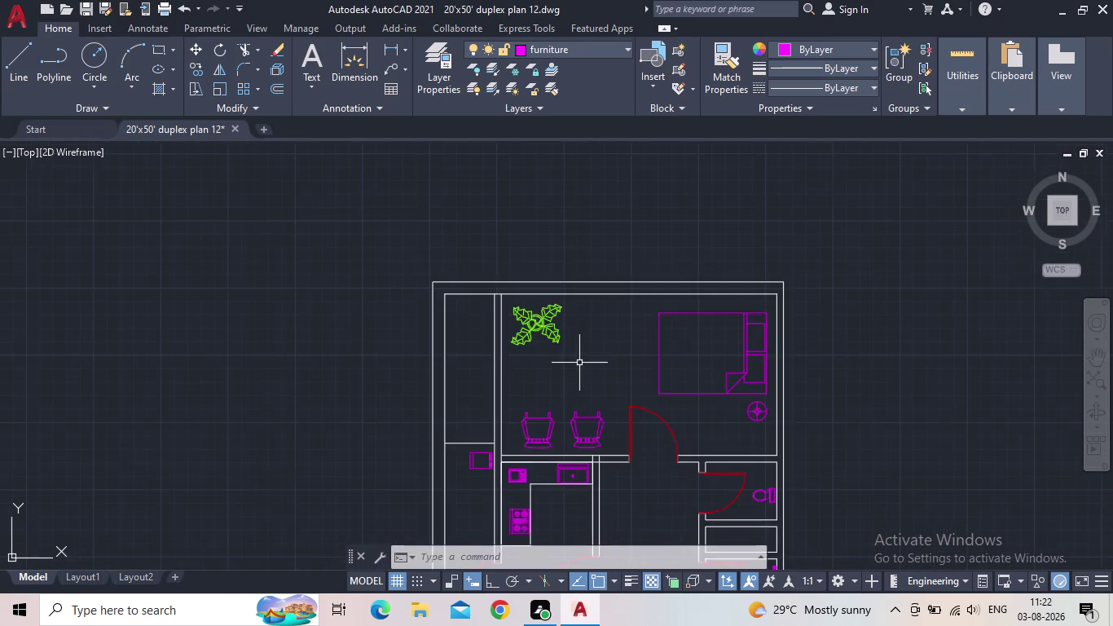
middle_drag(578, 362, 463, 277)
scroll(down, 3)
middle_drag(504, 382, 499, 330)
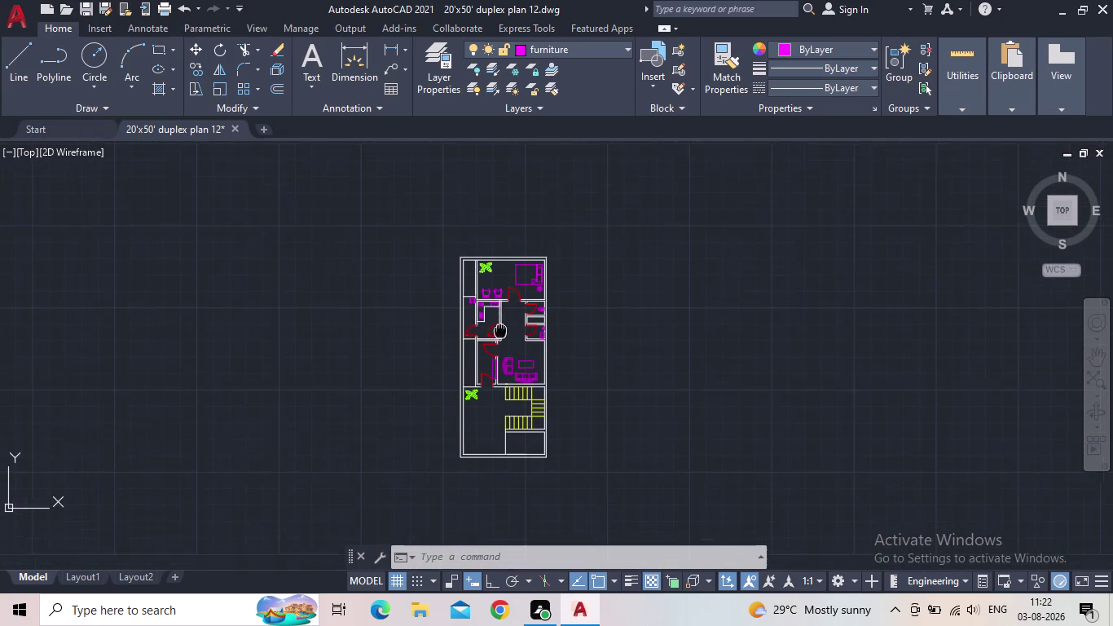
middle_drag(499, 330, 498, 320)
scroll(up, 3)
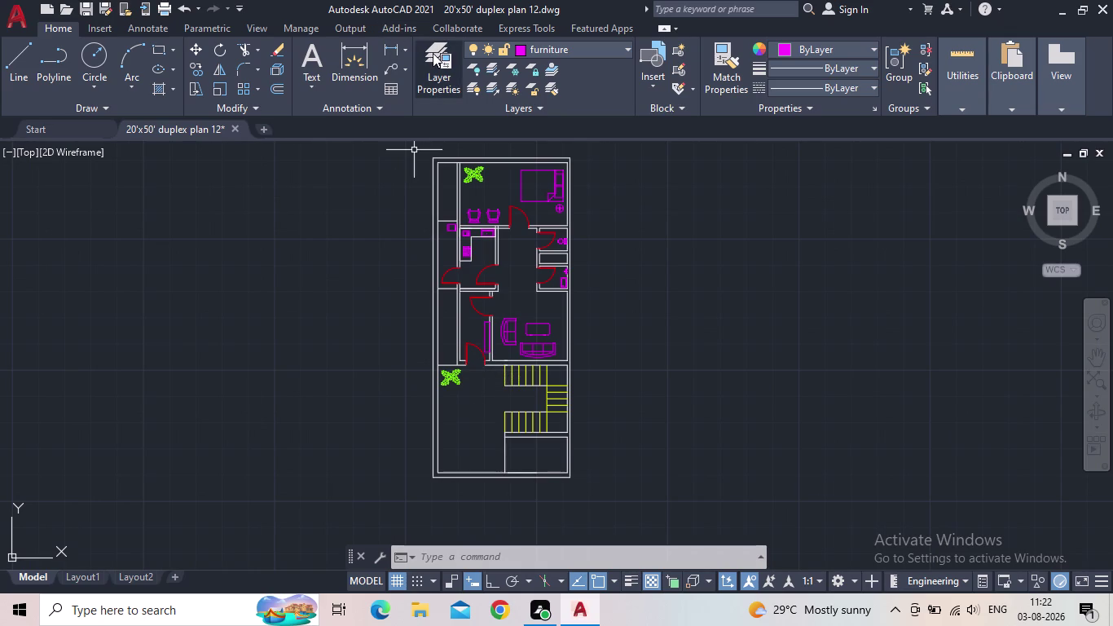
Set the pink text layer current in Layer Properties.
click(430, 55)
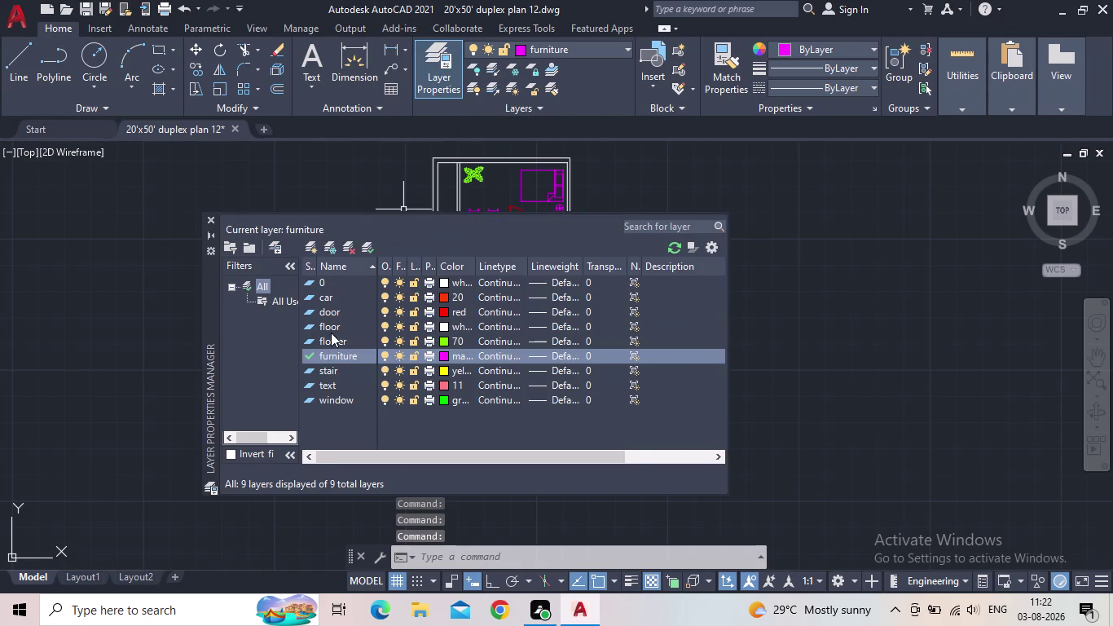
double_click(306, 383)
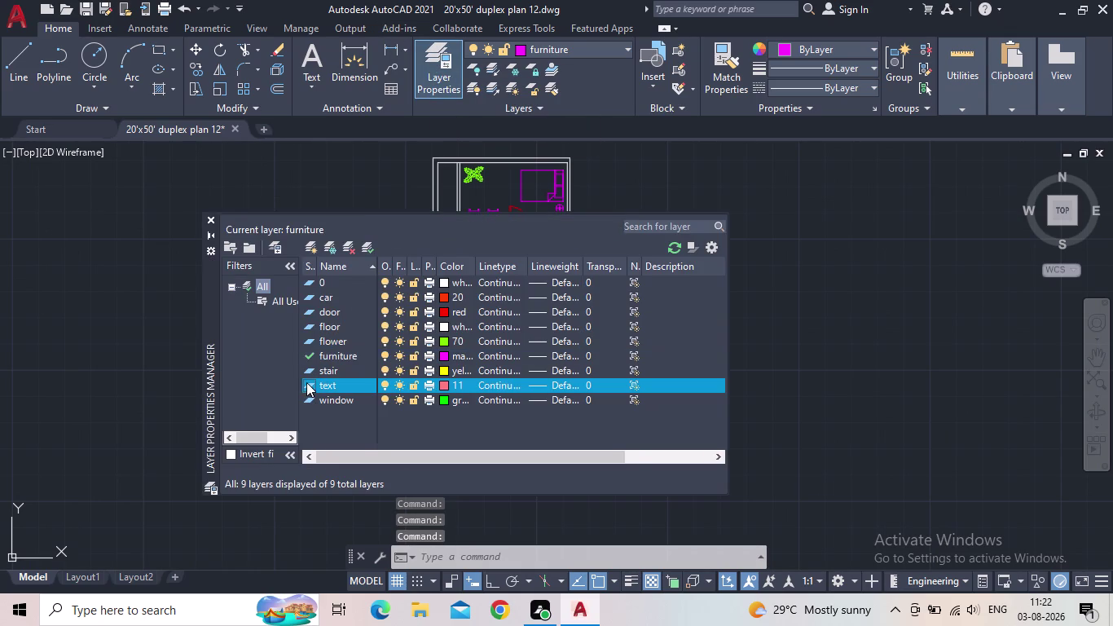
click(211, 217)
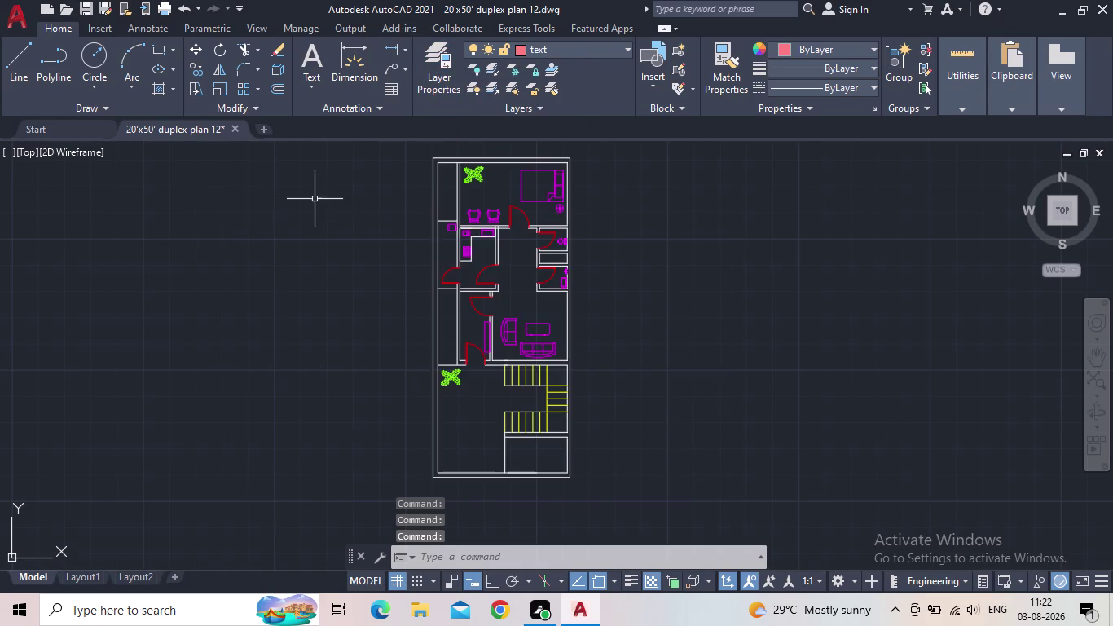
Zoom into the top bedroom and begin a multiline text entry there.
middle_drag(359, 200, 317, 298)
scroll(up, 3)
key(m)
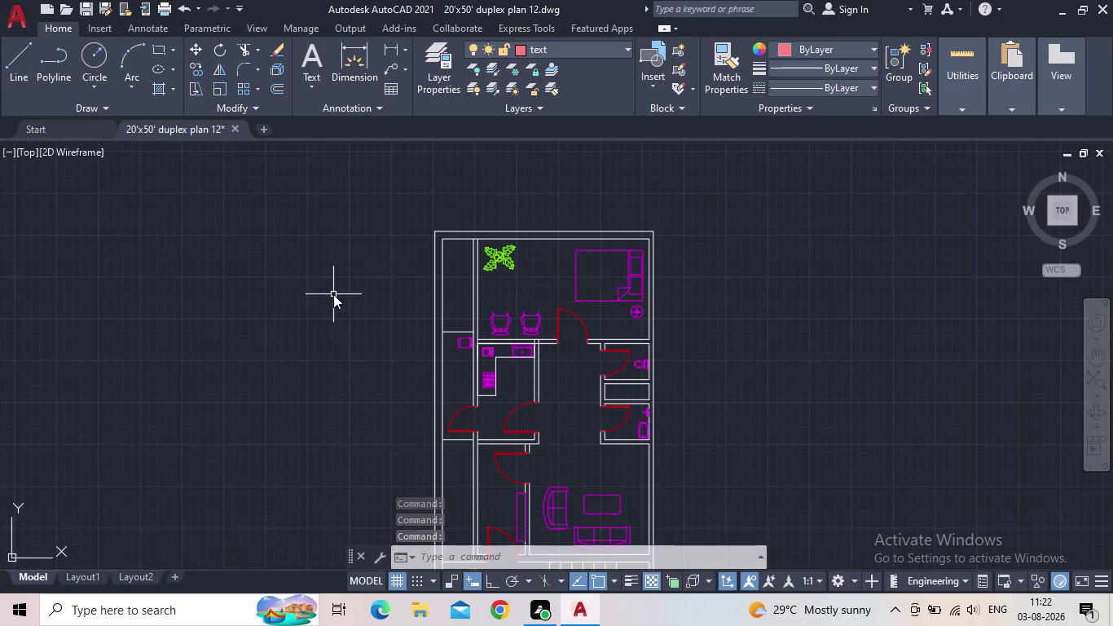
click(385, 358)
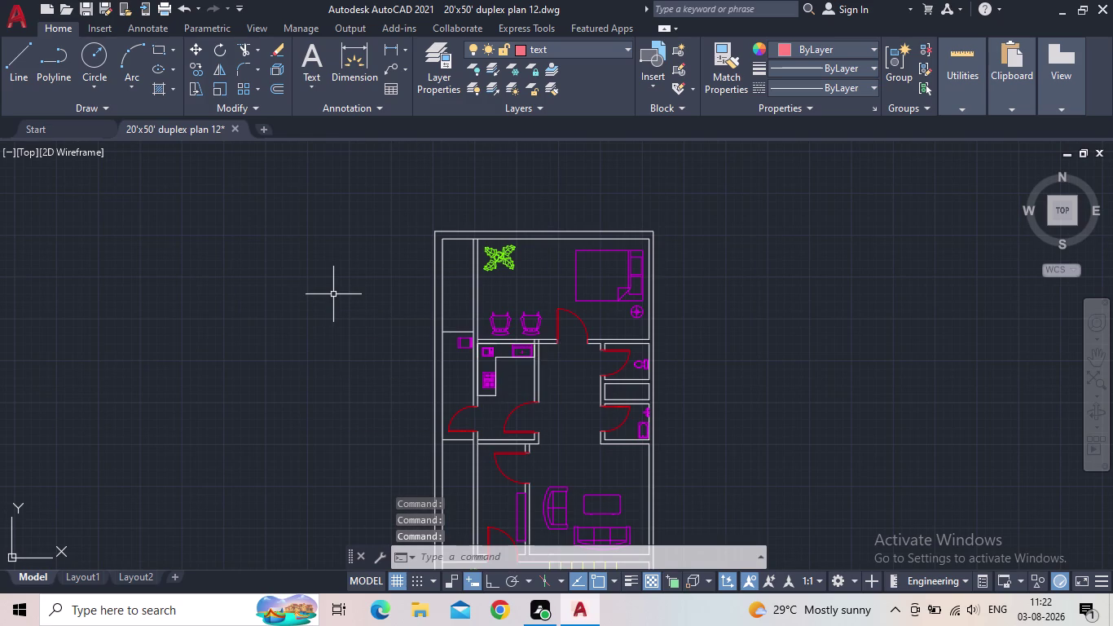
scroll(up, 3)
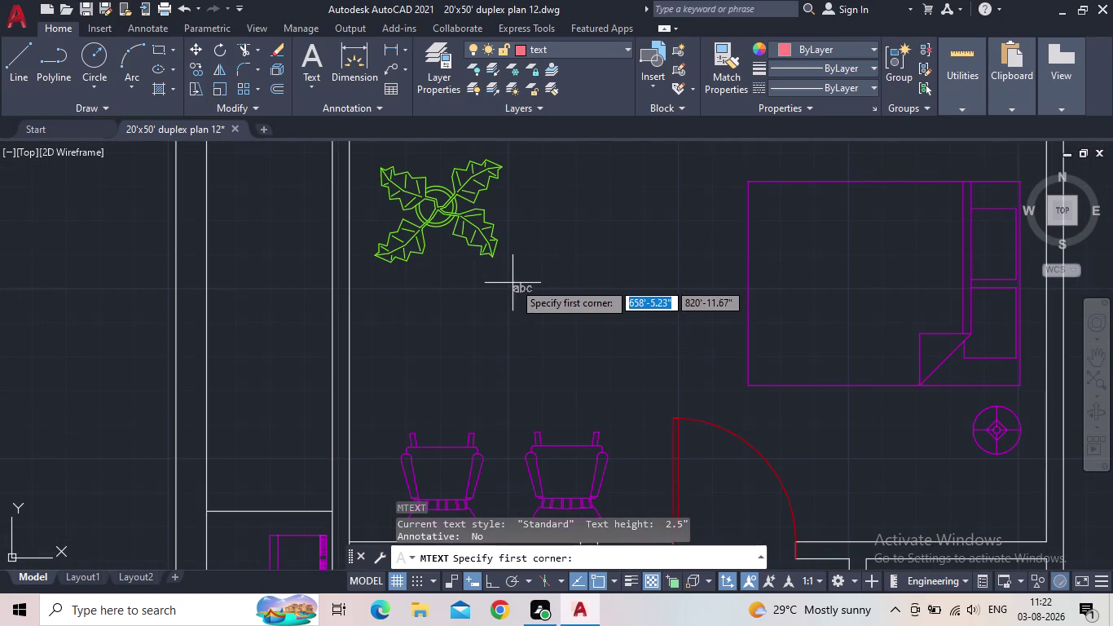
Draw a text box below the plant and type BEDROOM with 15'1"X10' on a second line.
click(507, 279)
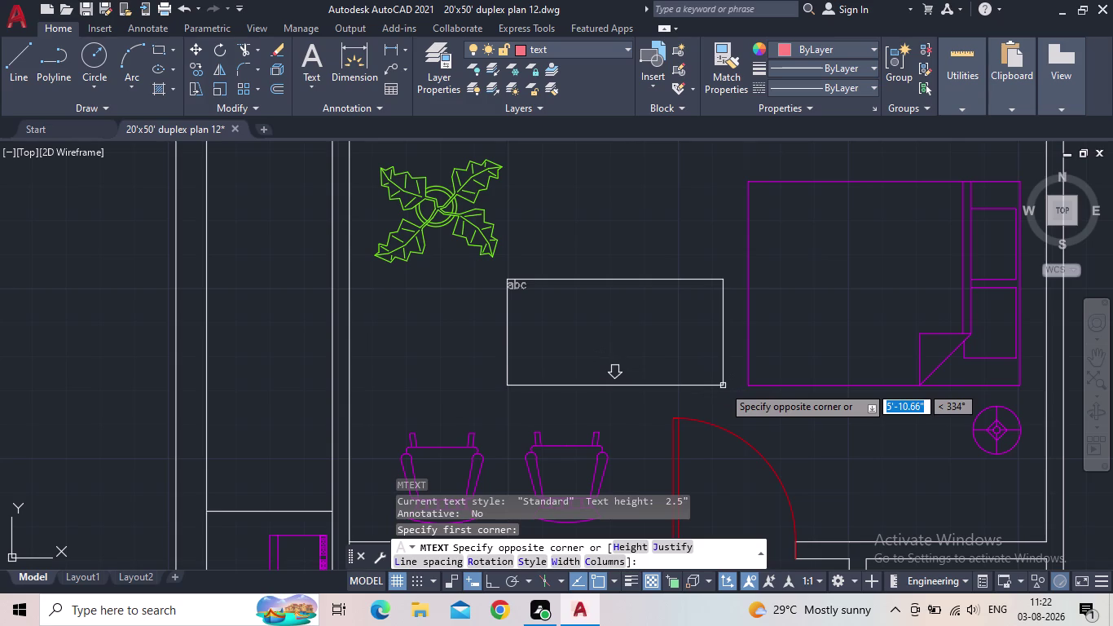
click(726, 394)
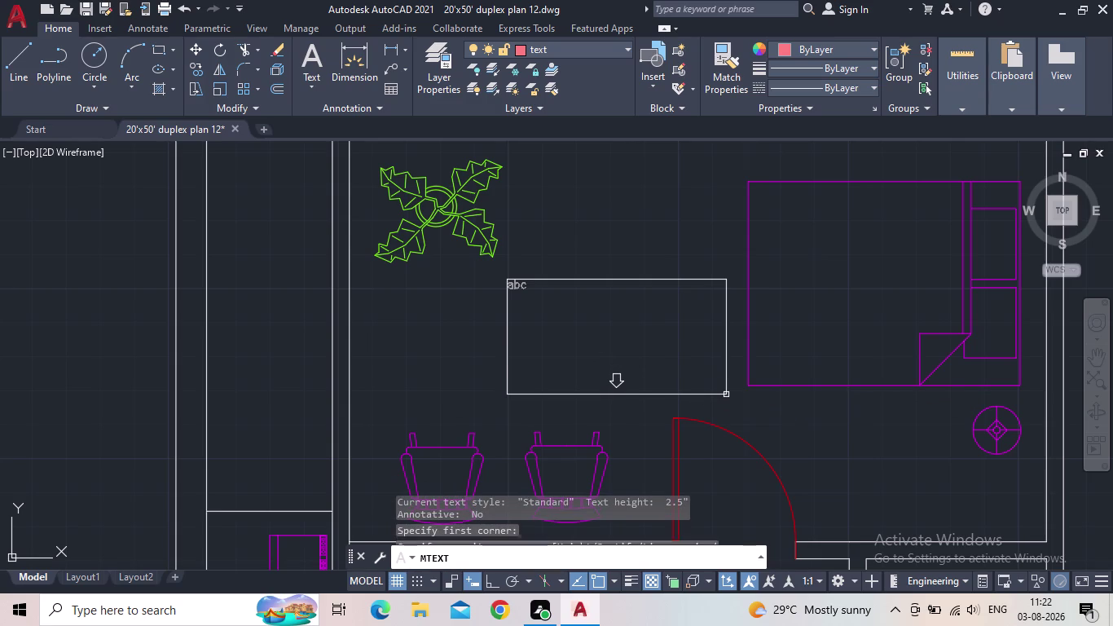
text(be)
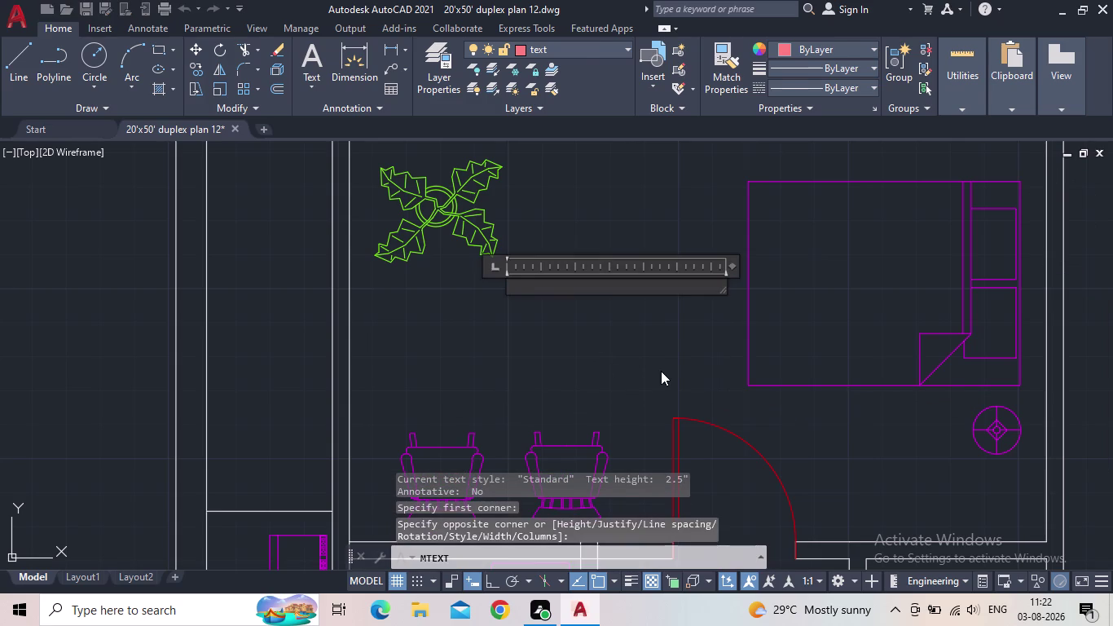
key(BackSpace)
key(BackSpace)
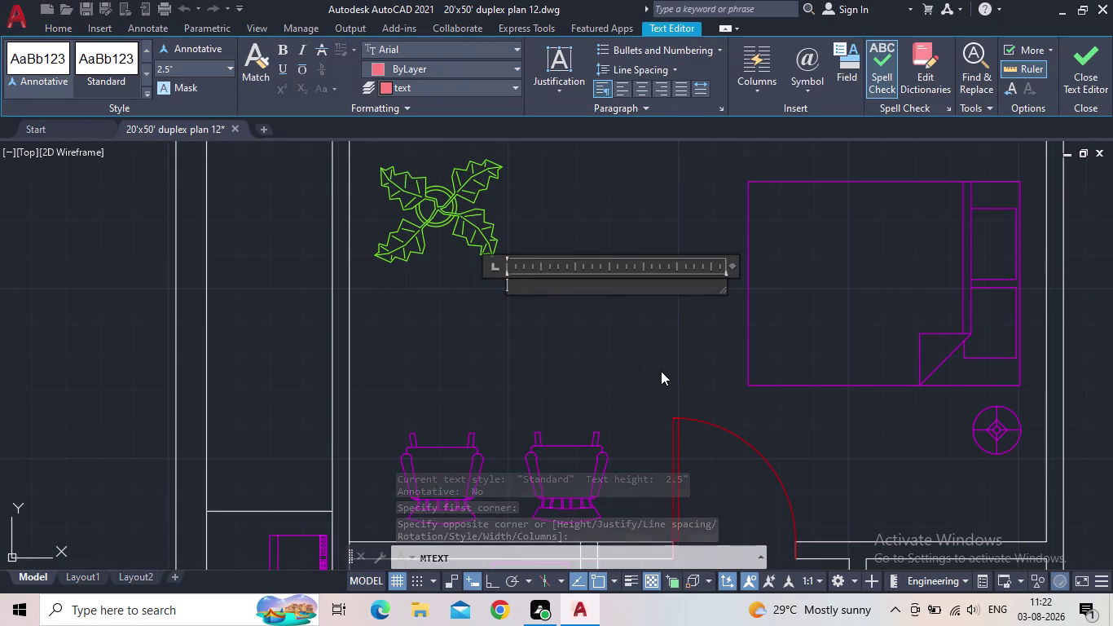
text(BED)
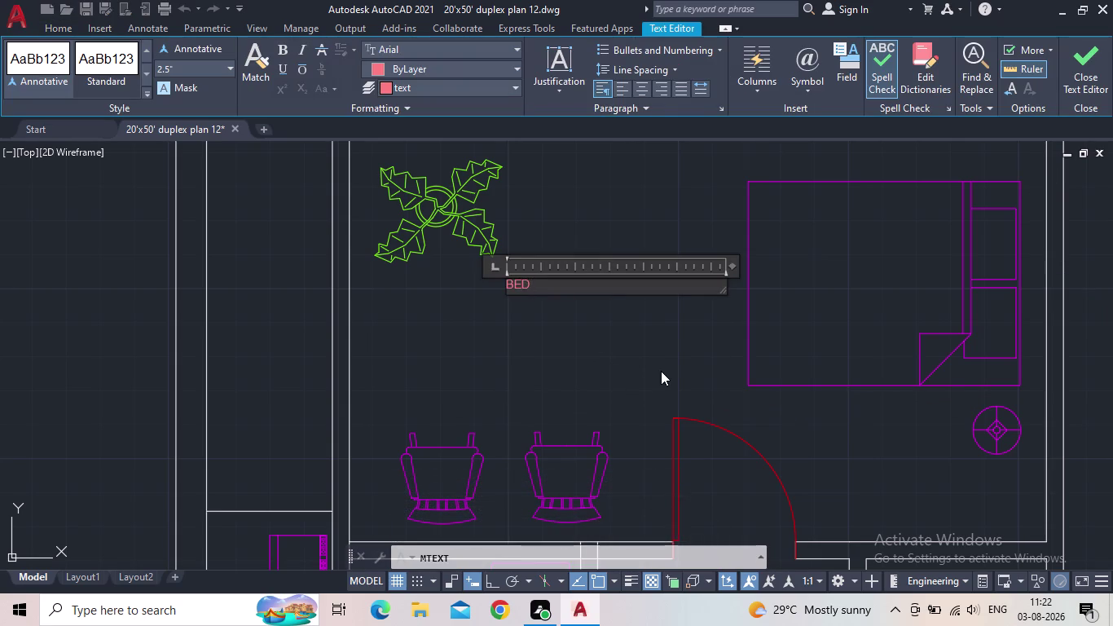
text(ROOM)
key(space)
key(Return)
text(15')
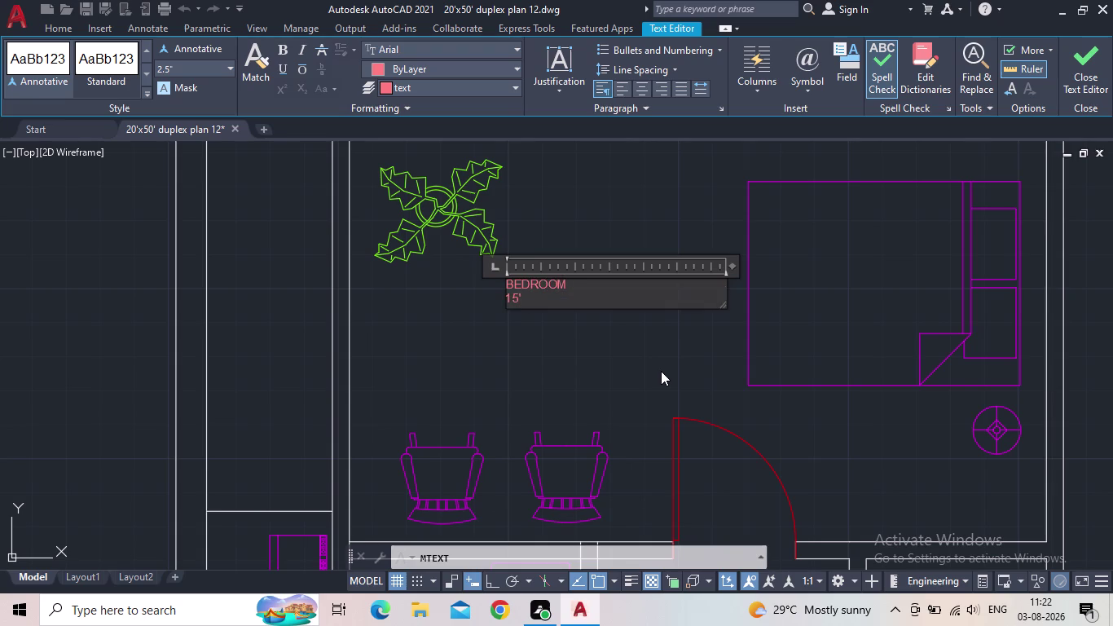
text(1")
key(x)
text(10)
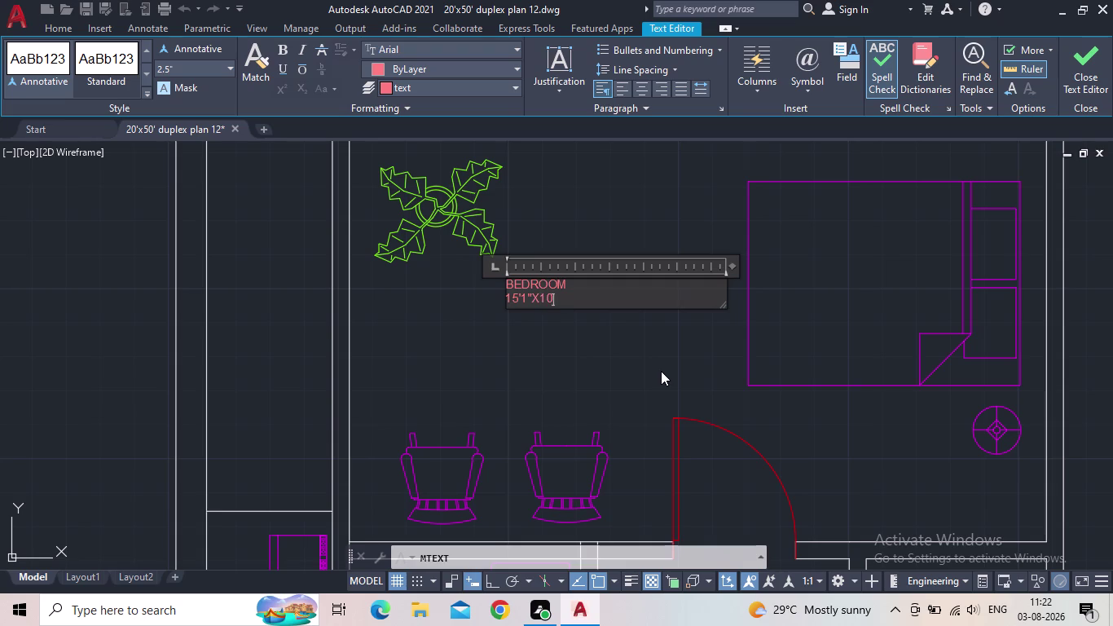
text(')
Set both label lines to 4" text height, then 5", and close the Text Editor.
drag(589, 297, 452, 267)
click(185, 69)
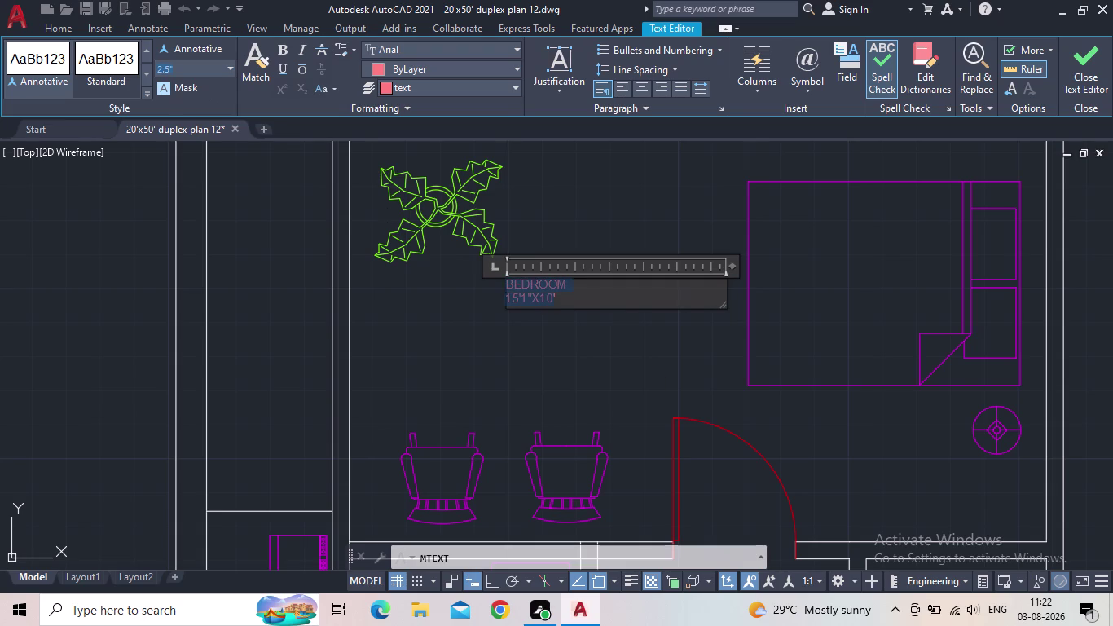
text(4")
key(Return)
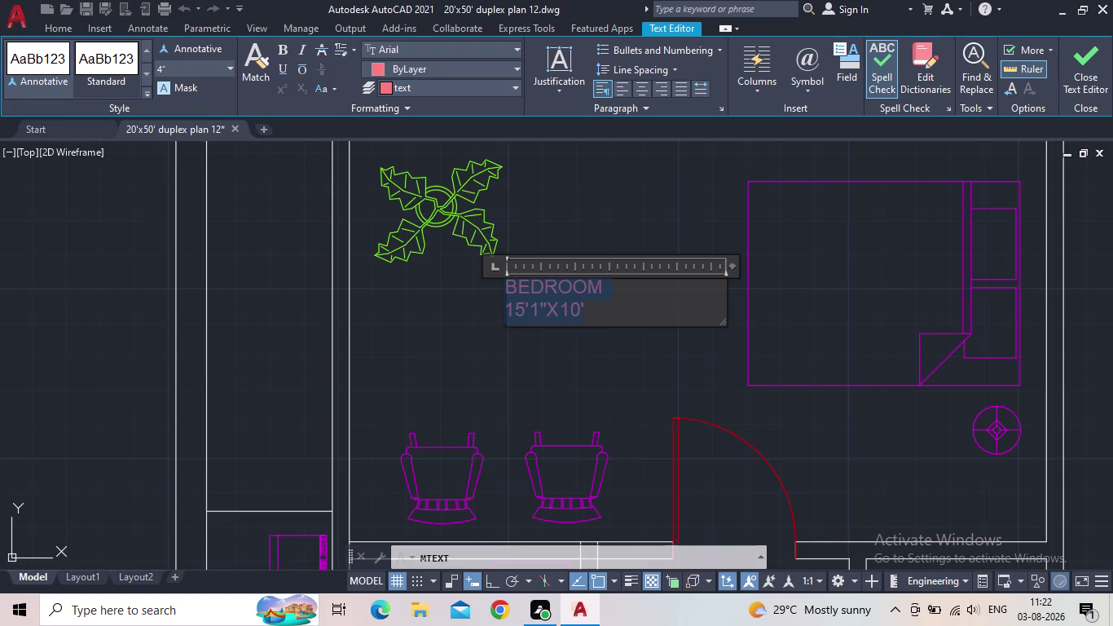
click(185, 69)
text(5")
key(Return)
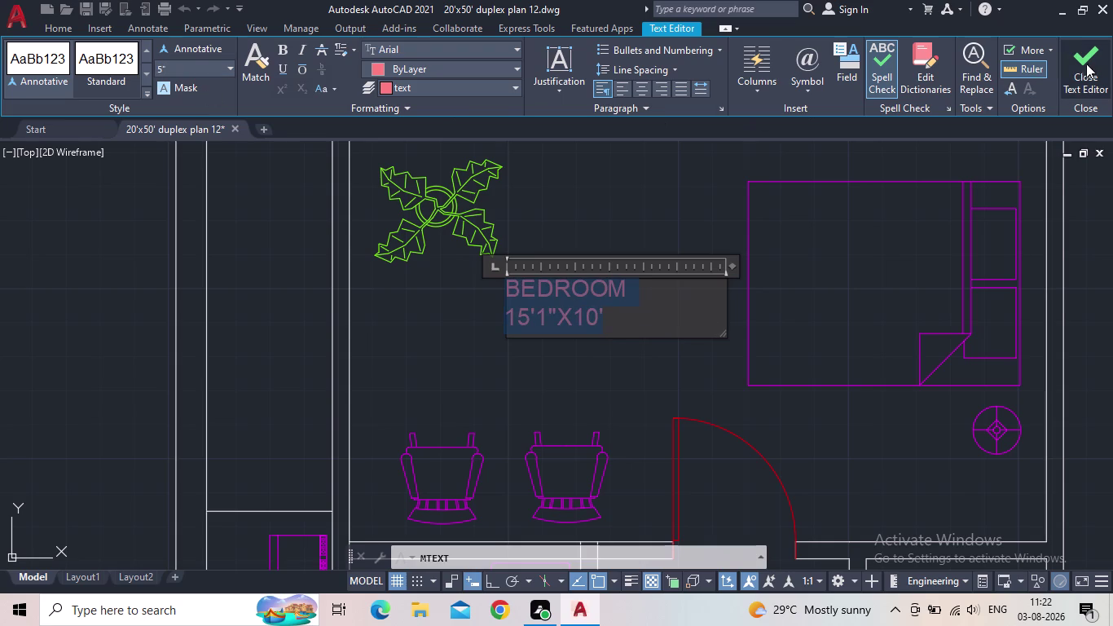
click(1087, 64)
scroll(down, 3)
middle_drag(685, 251, 594, 231)
scroll(up, 3)
click(565, 243)
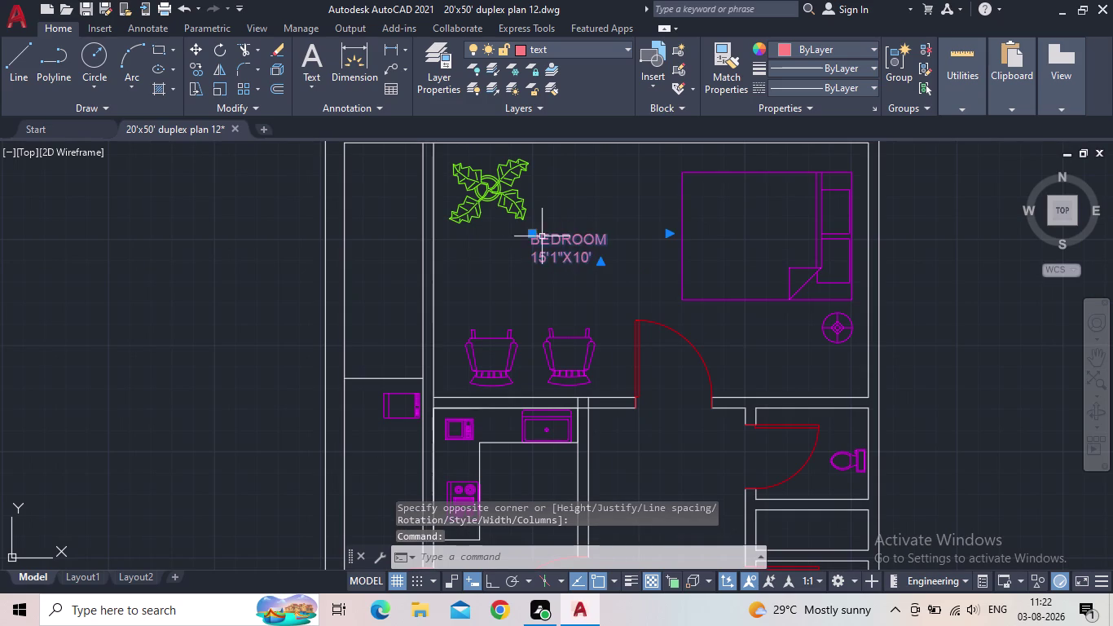
Select the BEDROOM label and try moving it by its grips, then cancel.
click(532, 236)
click(555, 235)
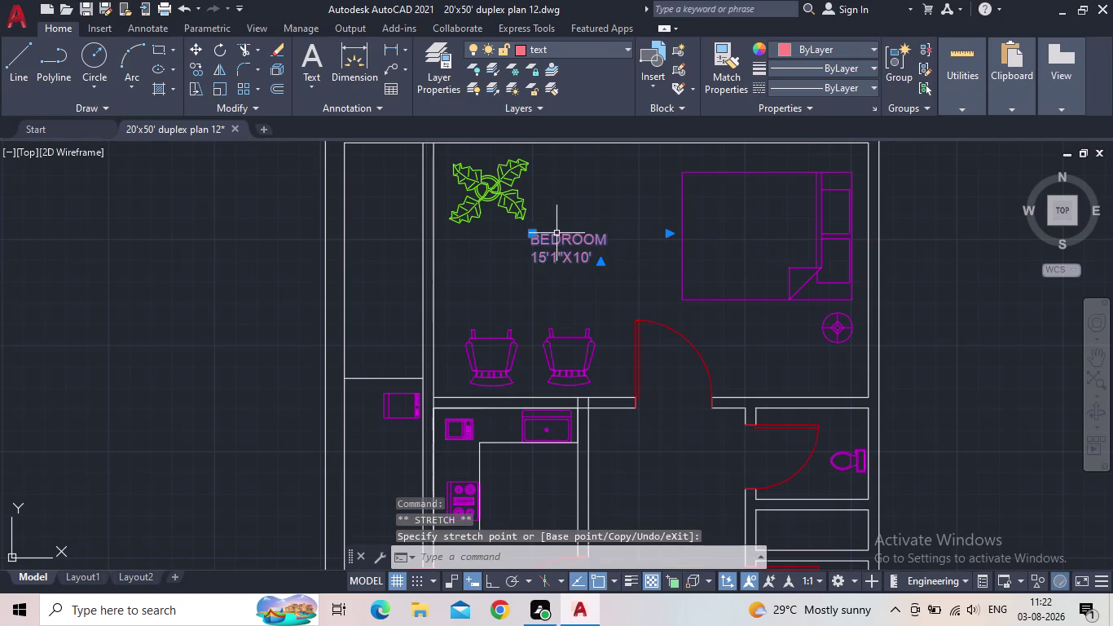
click(532, 235)
click(554, 233)
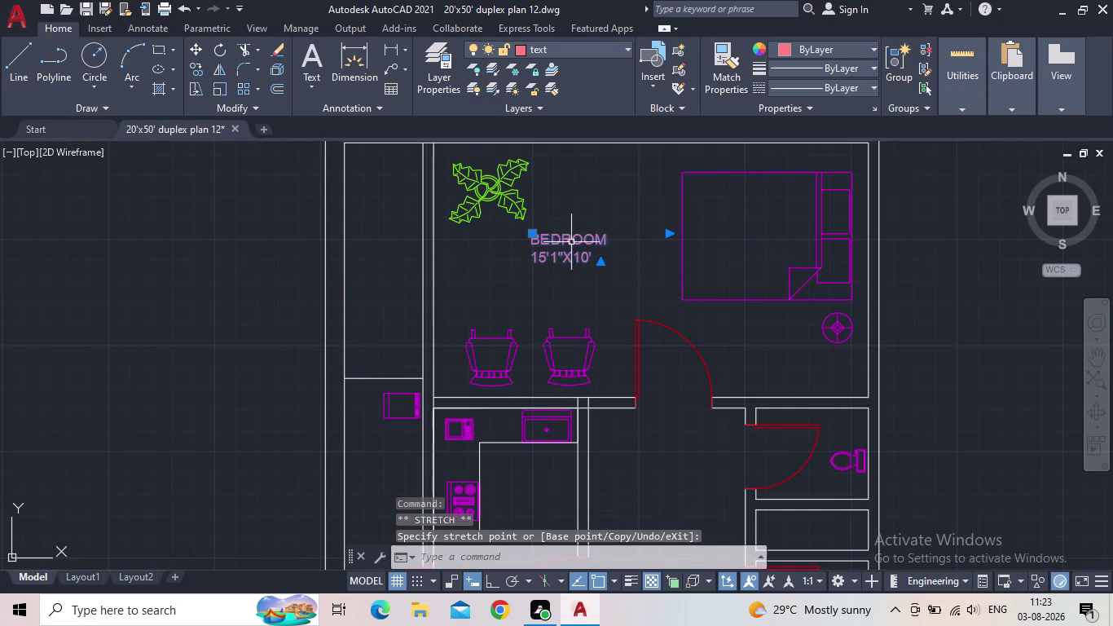
click(535, 234)
click(565, 239)
scroll(up, 3)
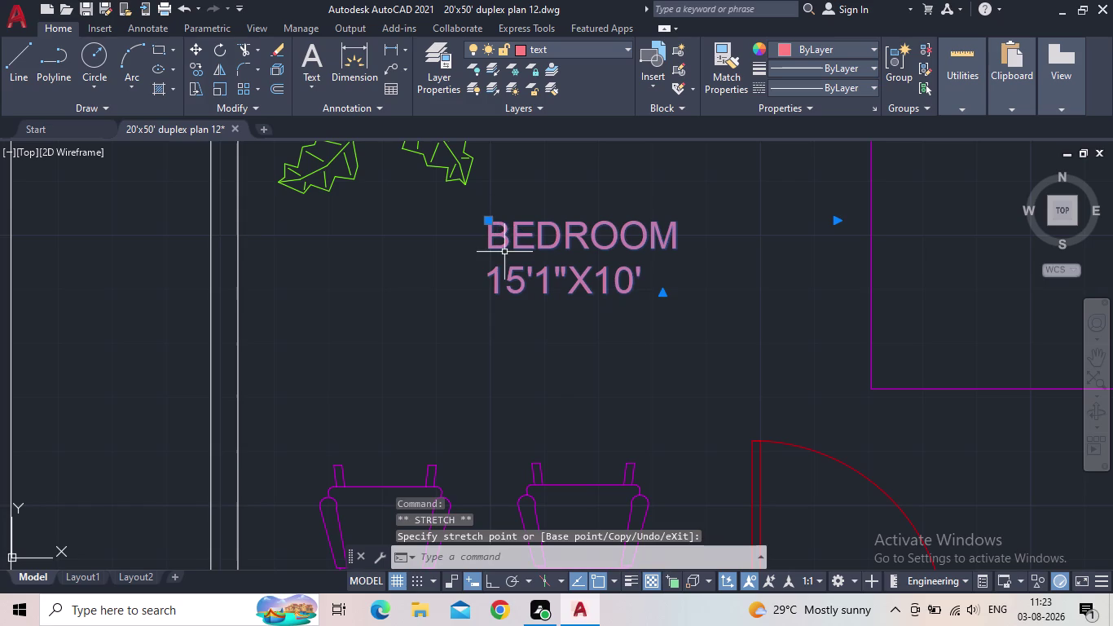
key(Escape)
scroll(down, 3)
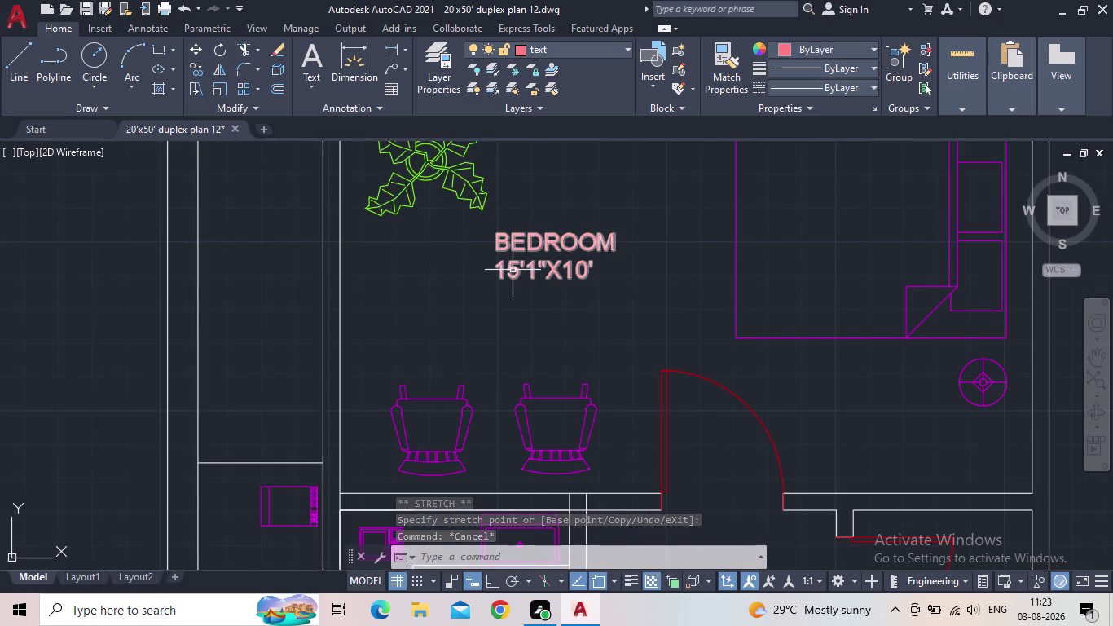
scroll(down, 3)
middle_click(524, 289)
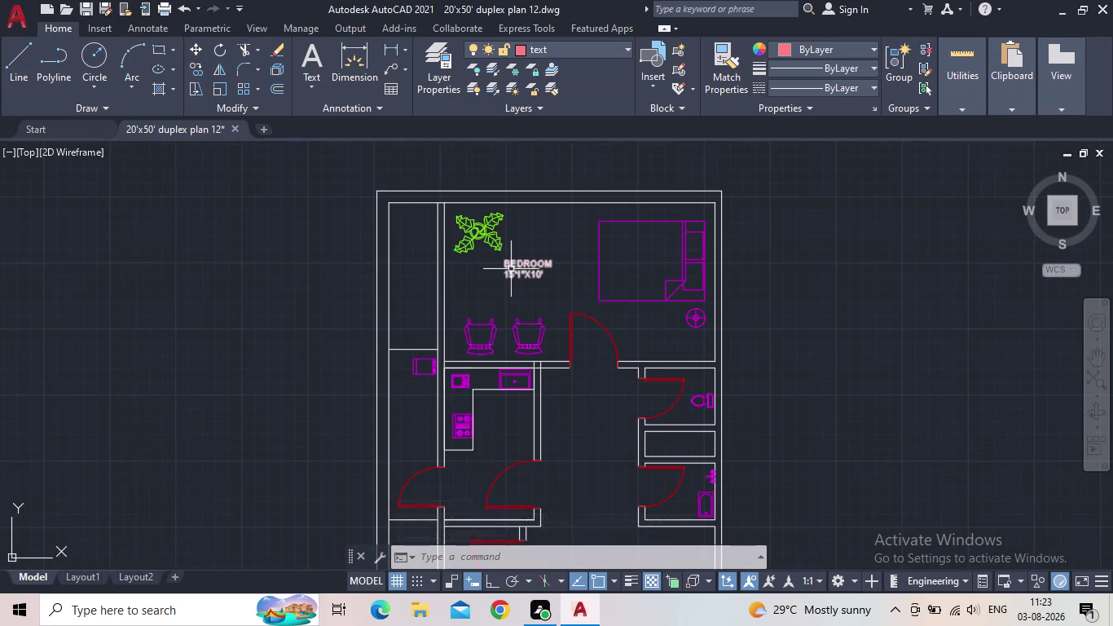
scroll(up, 3)
Grip-move the BEDROOM label to new spots inside the bedroom, cancelling each move.
click(513, 243)
click(482, 232)
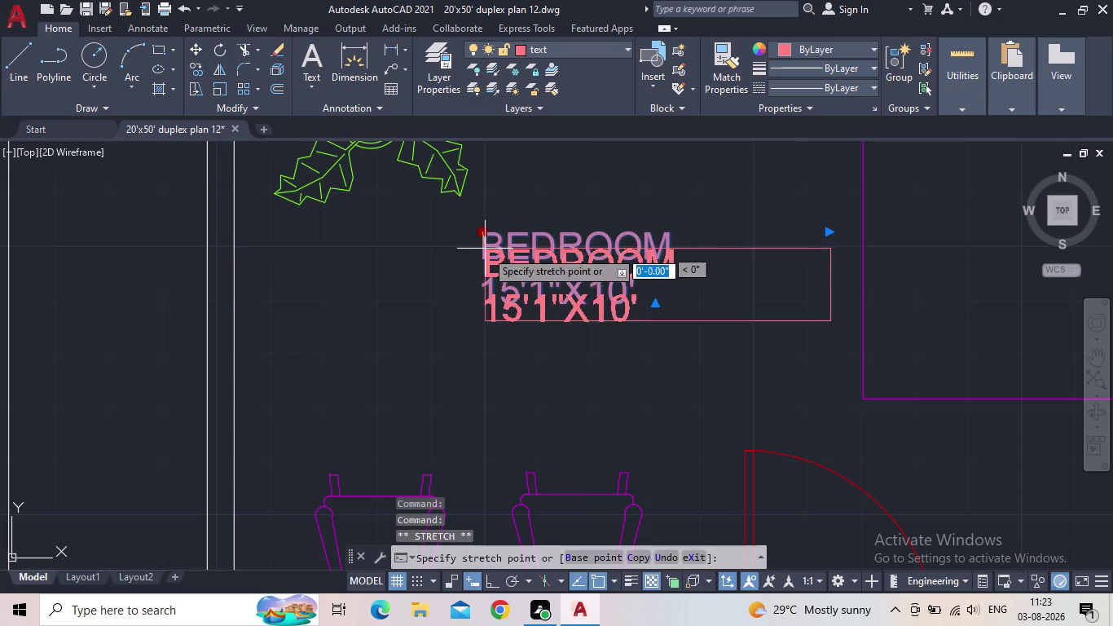
click(488, 269)
key(Escape)
scroll(down, 3)
middle_drag(537, 315, 474, 224)
scroll(down, 3)
scroll(up, 3)
click(458, 208)
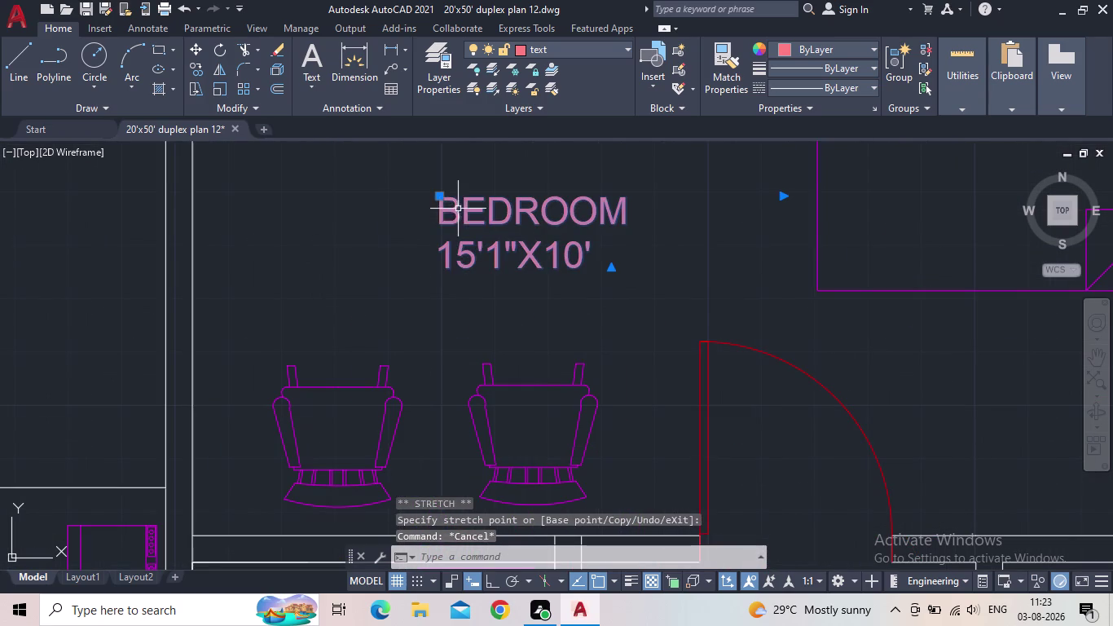
click(440, 200)
click(431, 163)
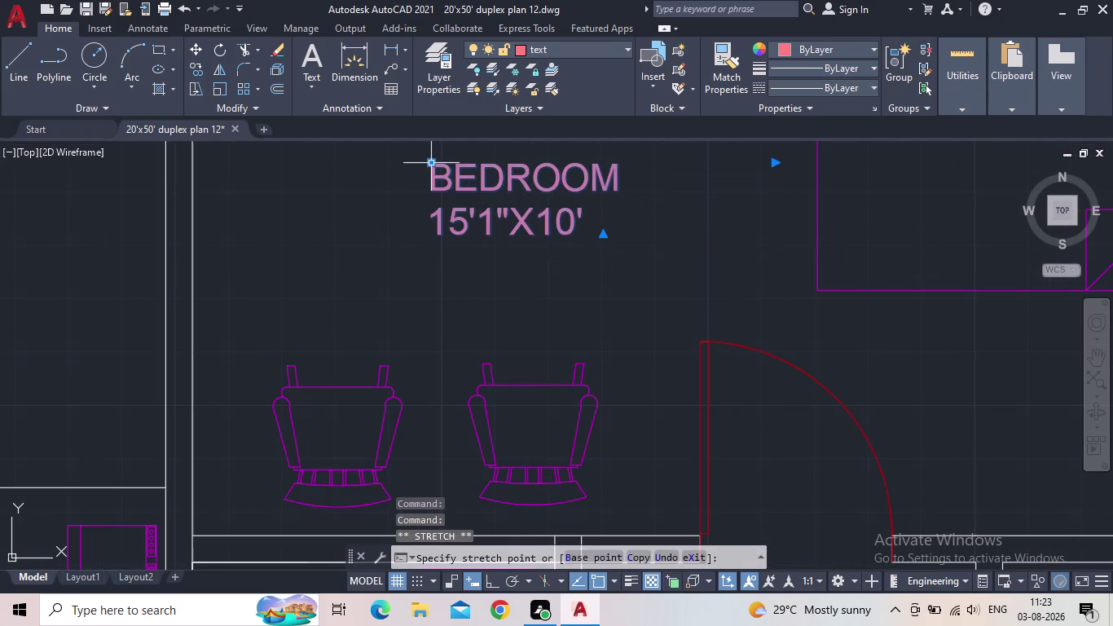
middle_drag(431, 208, 416, 336)
key(Escape)
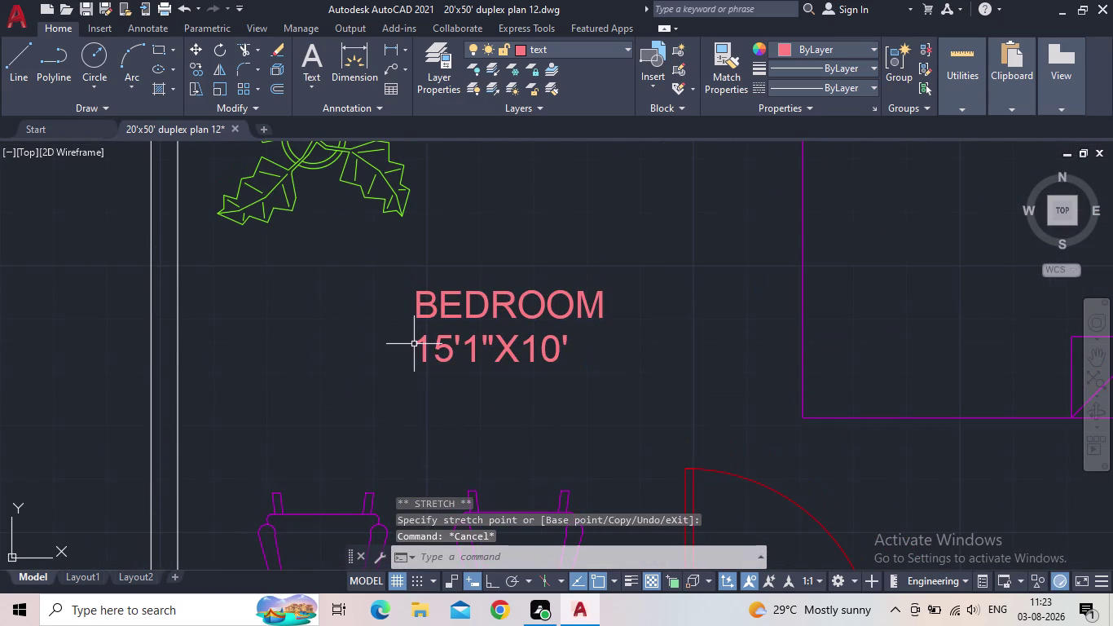
Start SCALE on the BEDROOM label with a base point, then cancel the resize.
key(s)
text(C)
key(space)
drag(548, 380, 515, 369)
click(430, 308)
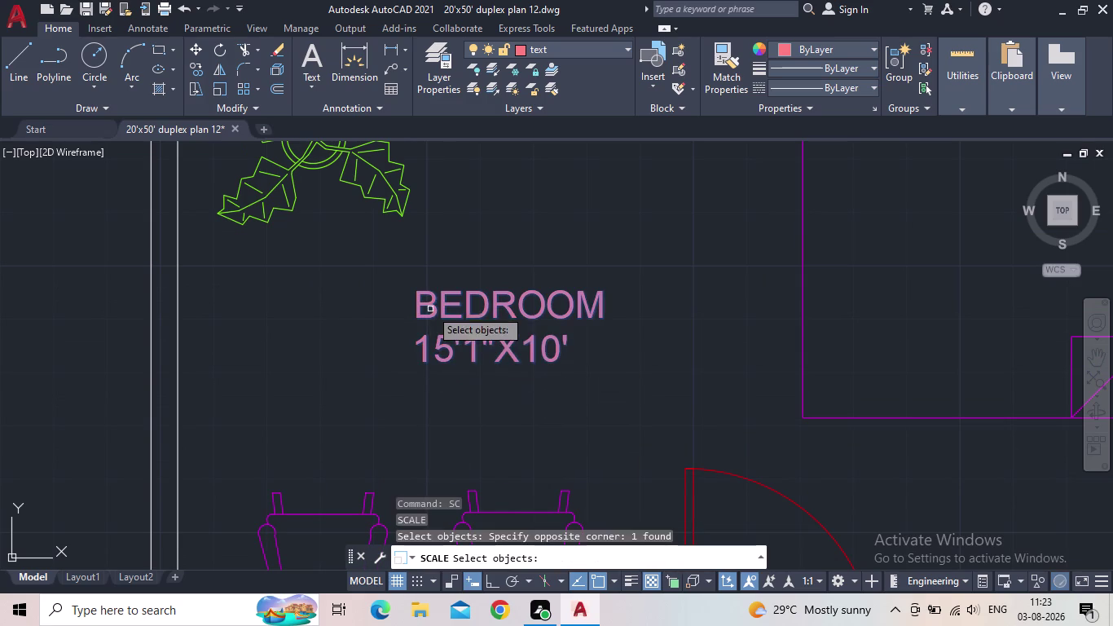
key(space)
click(422, 365)
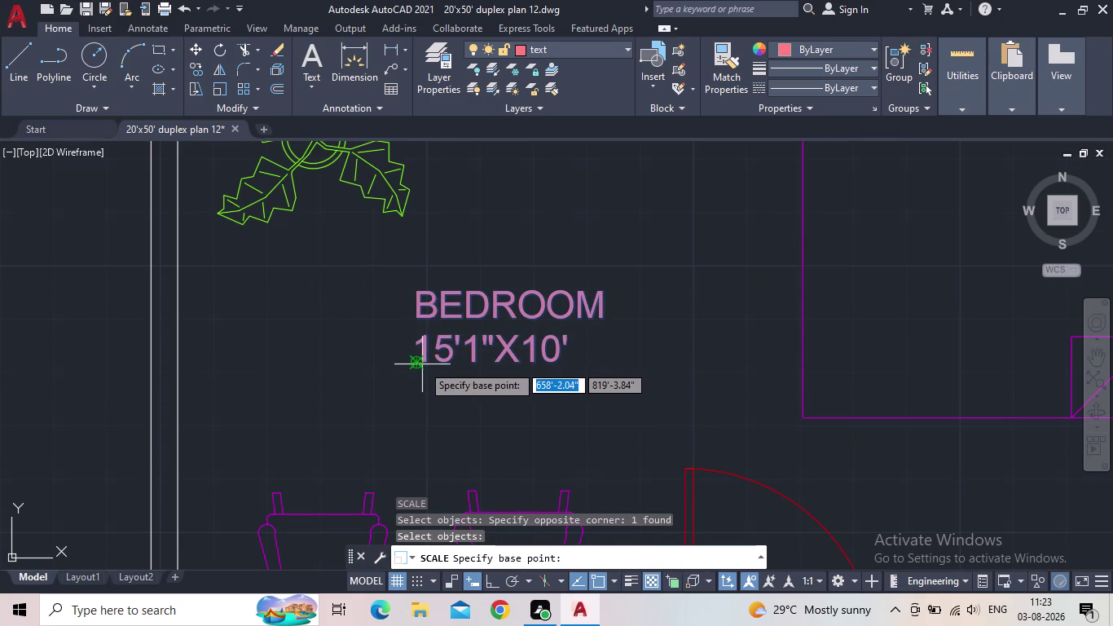
click(643, 235)
scroll(down, 3)
middle_drag(560, 305, 559, 287)
scroll(down, 3)
scroll(up, 3)
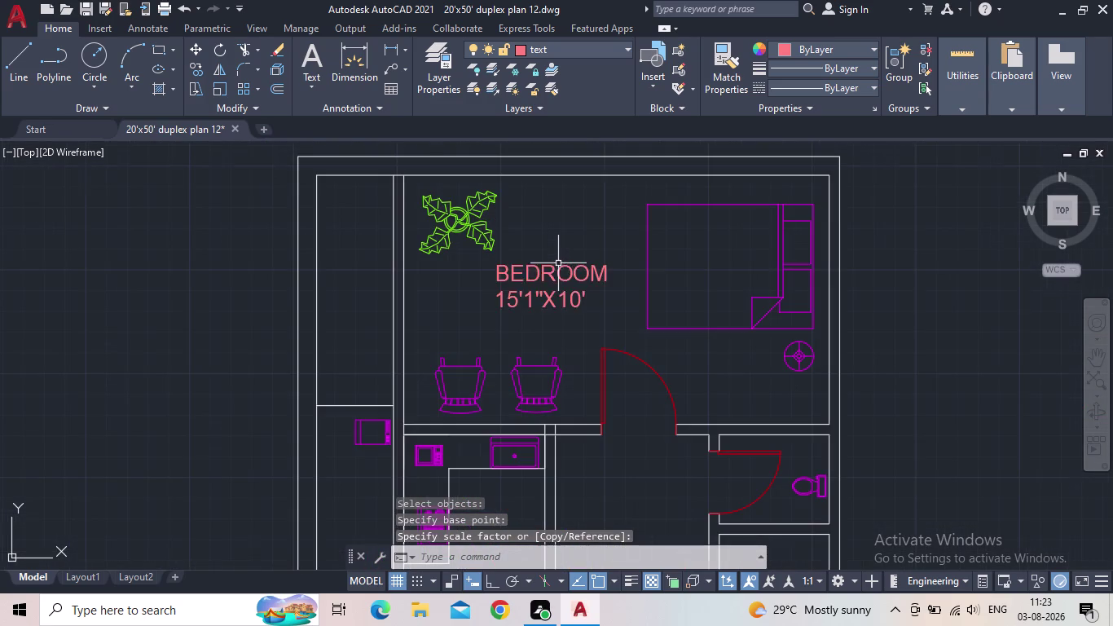
key(Escape)
Zoom out to the whole plan, reselect the label and cancel leftover commands.
scroll(down, 3)
middle_click(527, 255)
scroll(down, 3)
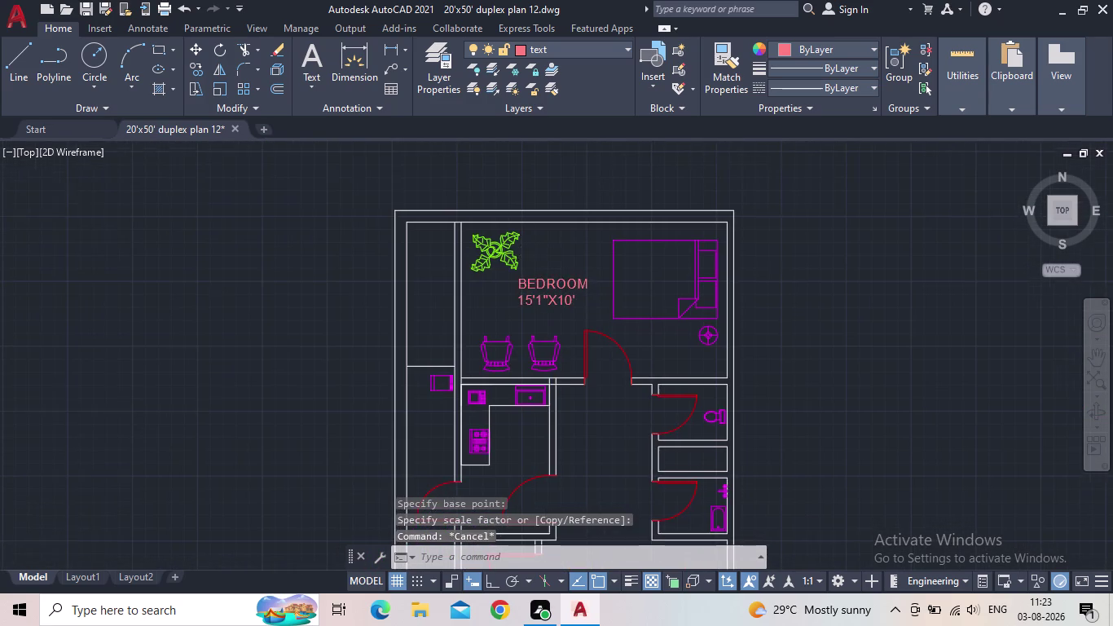
middle_drag(535, 296, 533, 282)
click(539, 272)
click(522, 251)
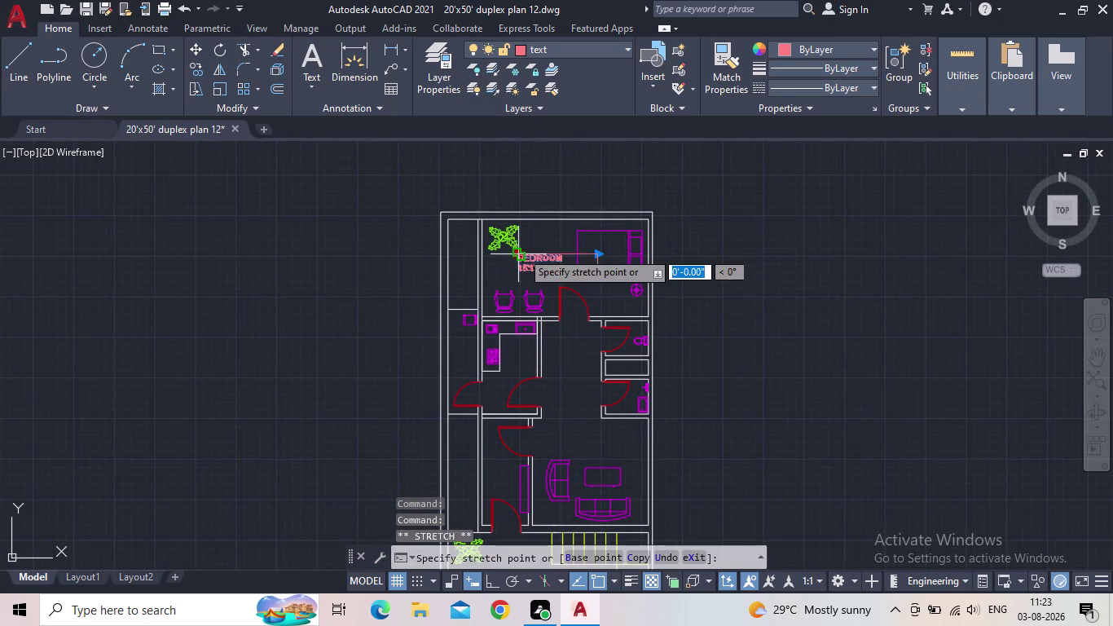
key(Escape)
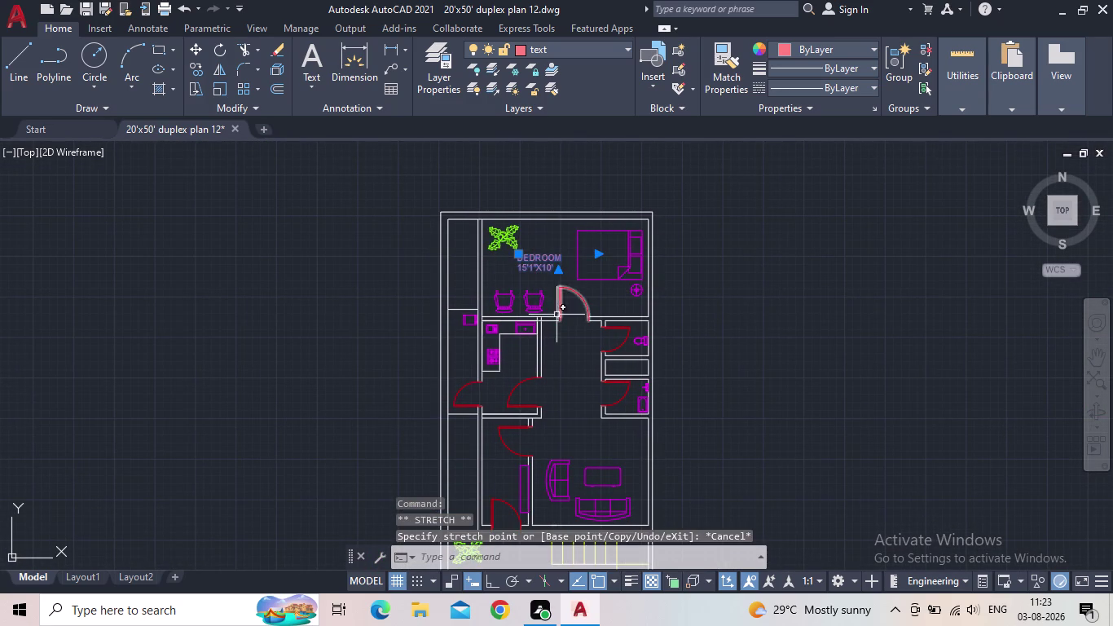
key(Escape)
Start COPY on the BEDROOM label and set the base point at the label.
key(c)
key(o)
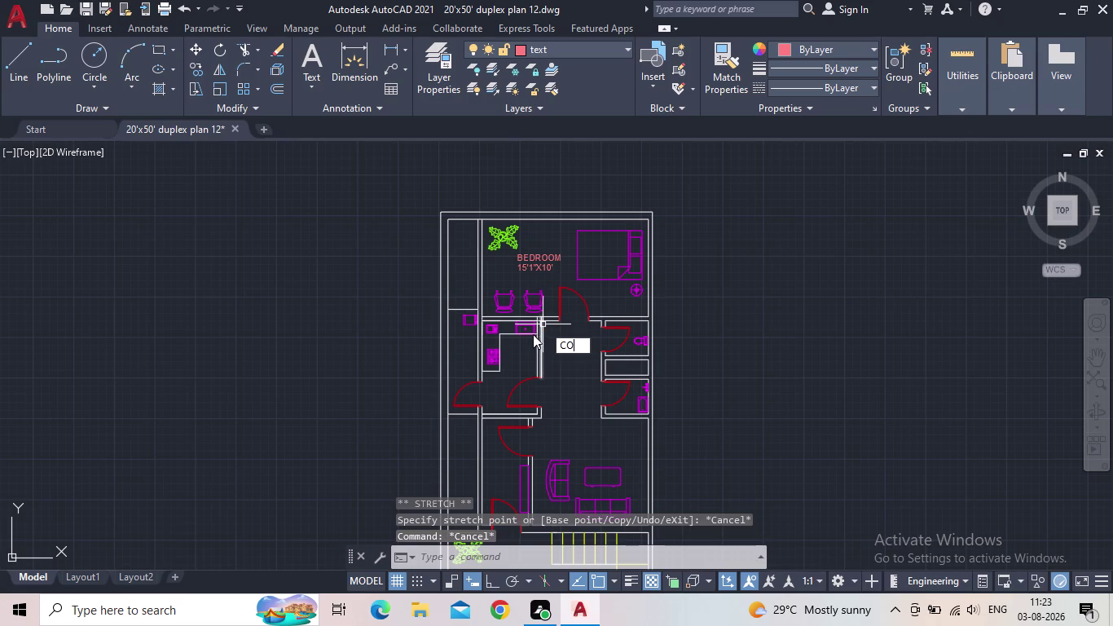
key(Return)
click(543, 277)
click(520, 261)
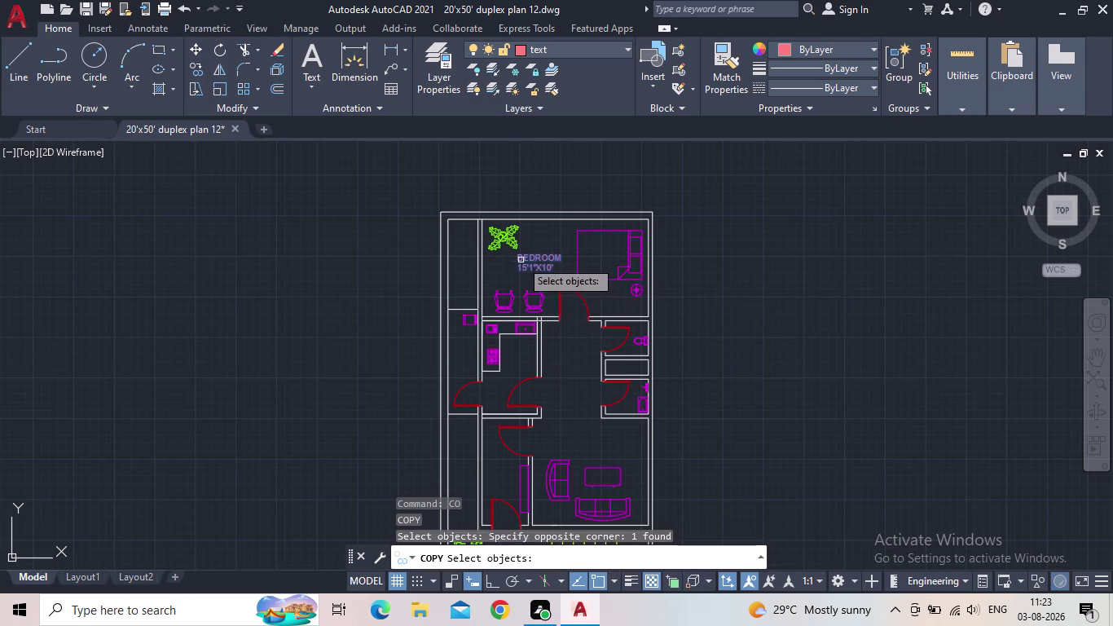
key(space)
scroll(up, 3)
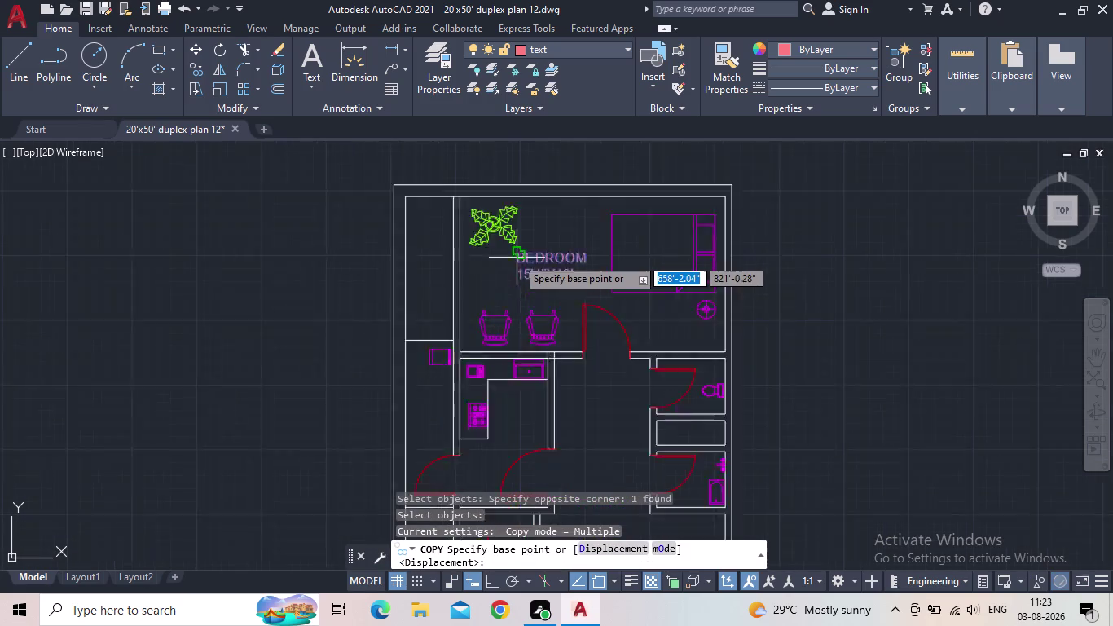
click(517, 256)
middle_drag(515, 316, 512, 226)
scroll(down, 3)
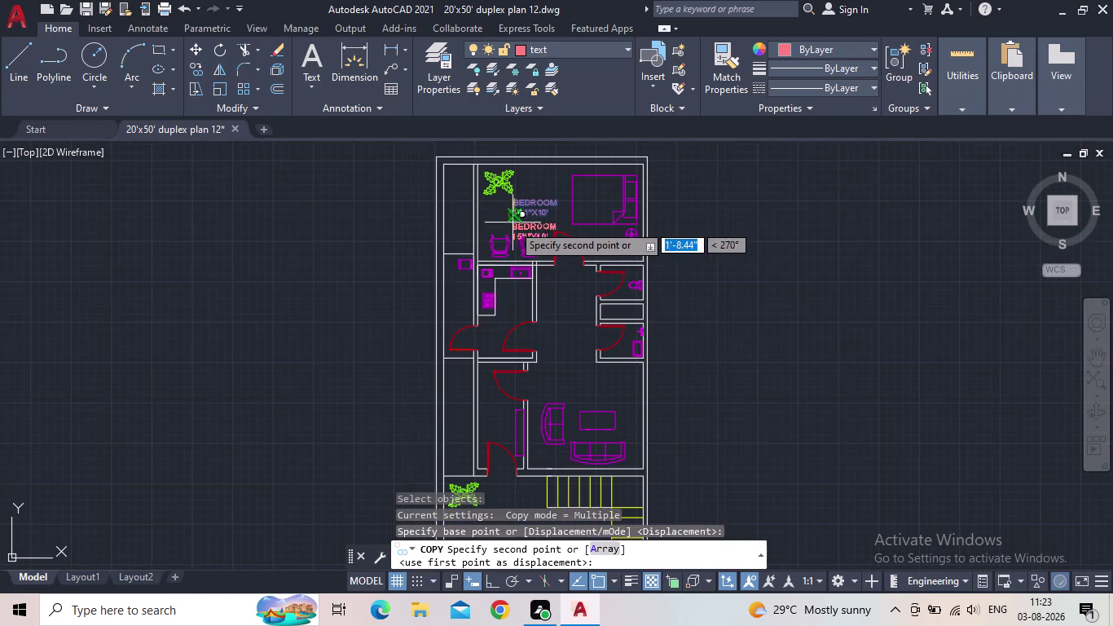
scroll(up, 3)
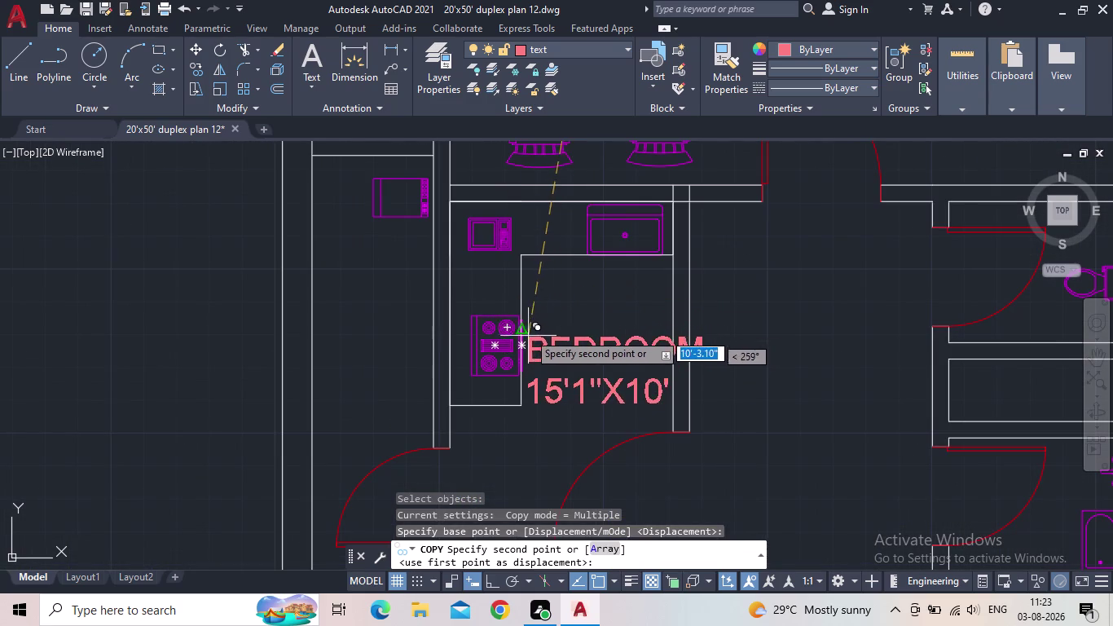
scroll(down, 3)
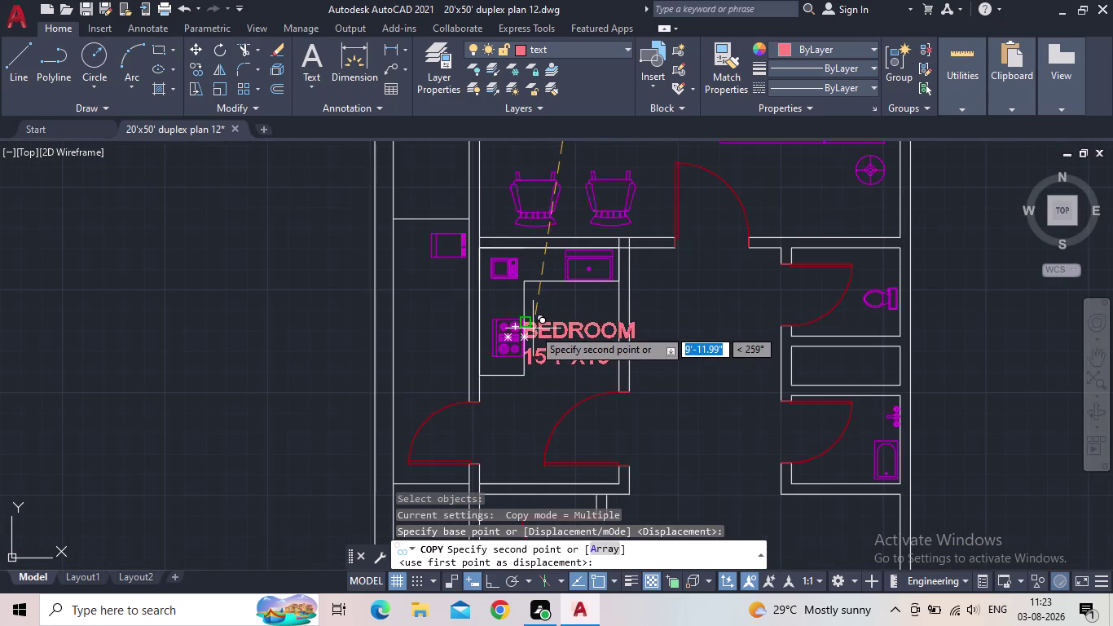
Place label copies in the kitchen and the right-hand room.
click(532, 328)
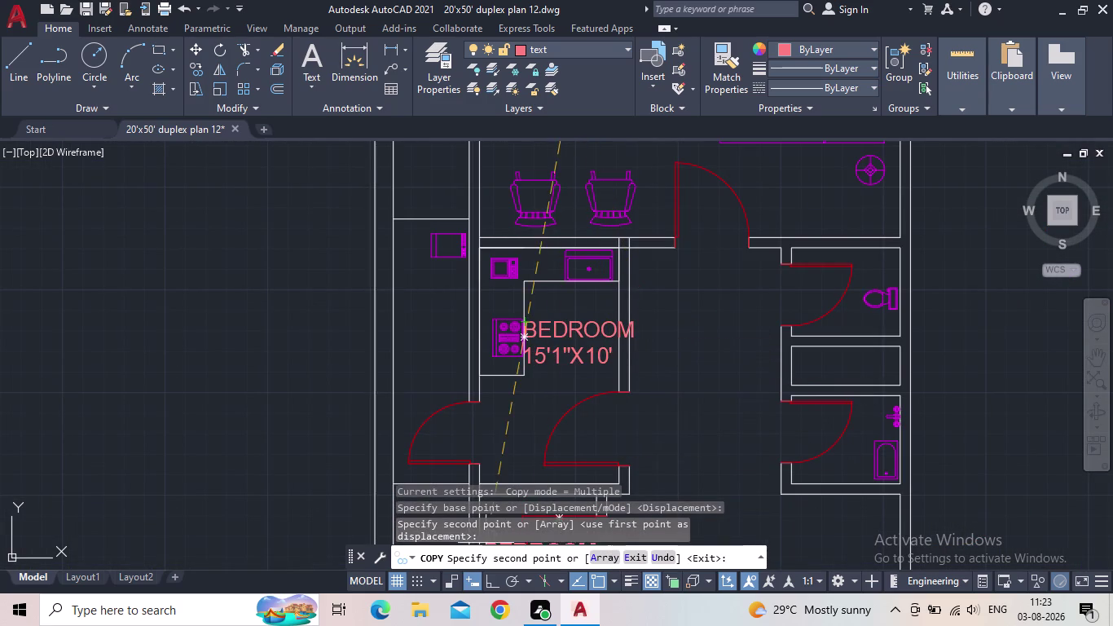
middle_drag(638, 390, 546, 393)
scroll(down, 3)
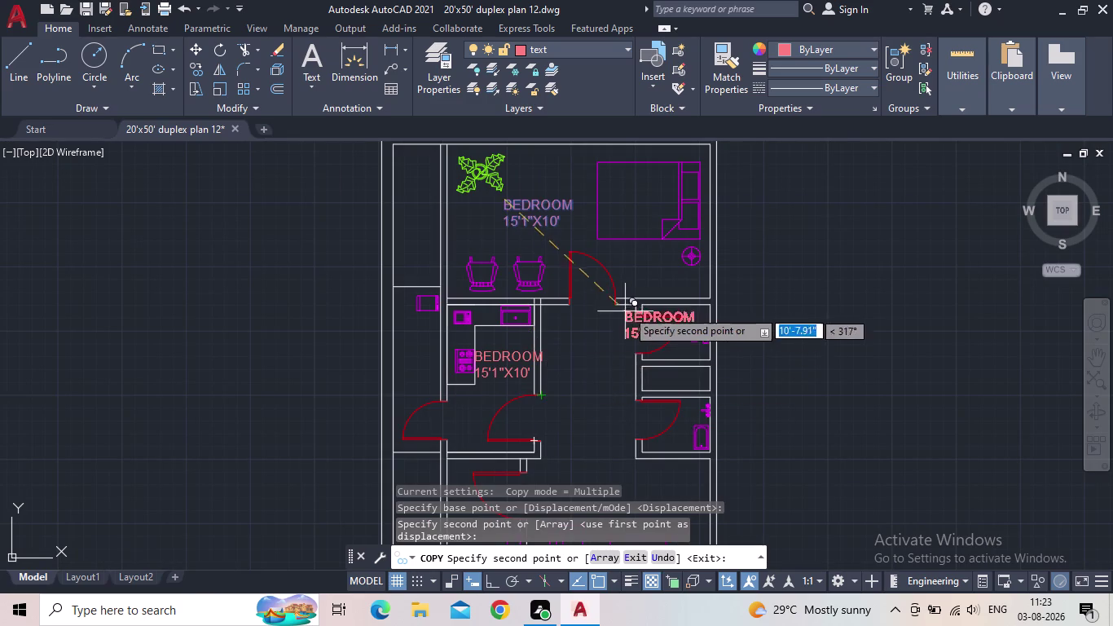
scroll(up, 3)
click(637, 348)
scroll(down, 3)
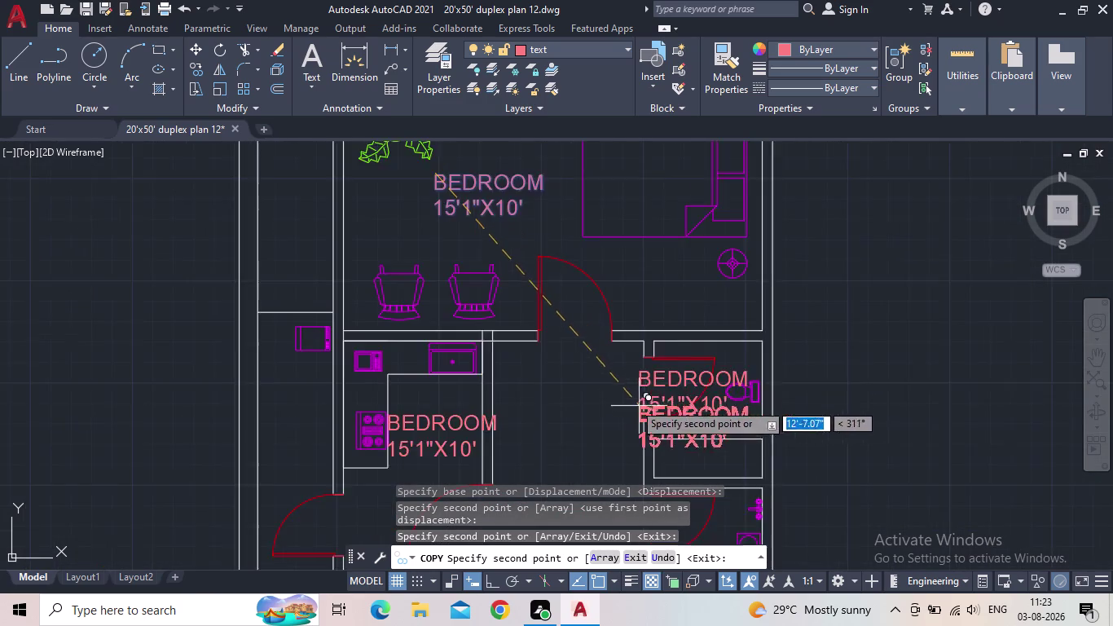
middle_drag(615, 338, 562, 193)
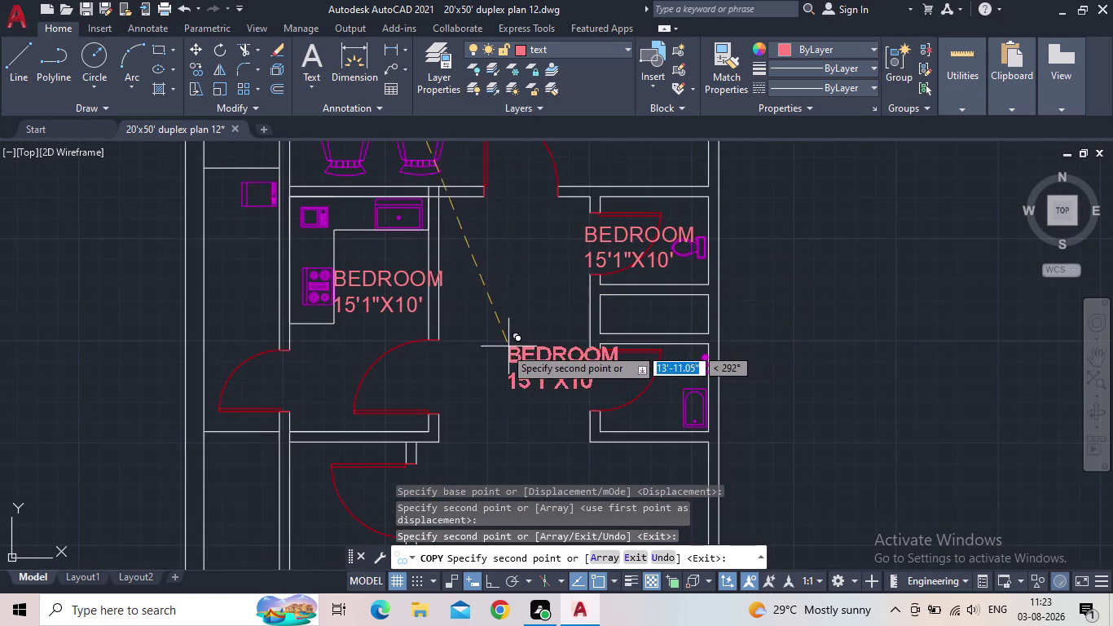
middle_drag(499, 349, 573, 223)
scroll(up, 3)
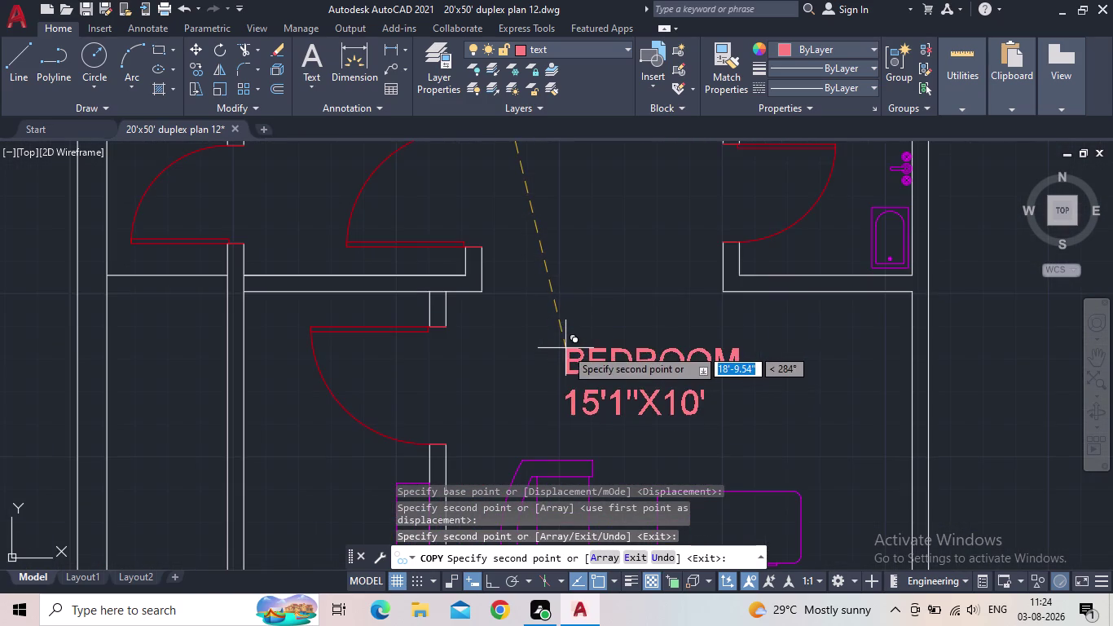
middle_drag(565, 347, 583, 237)
scroll(down, 3)
scroll(up, 3)
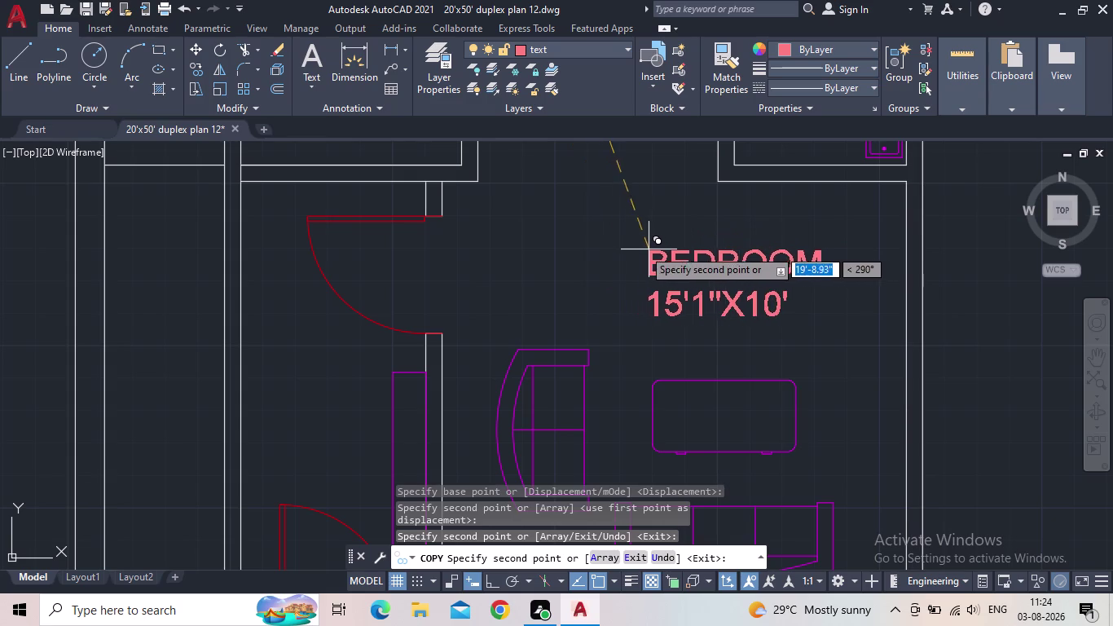
Place three more label copies, including one in the left room.
click(643, 249)
scroll(down, 3)
middle_drag(498, 229, 535, 182)
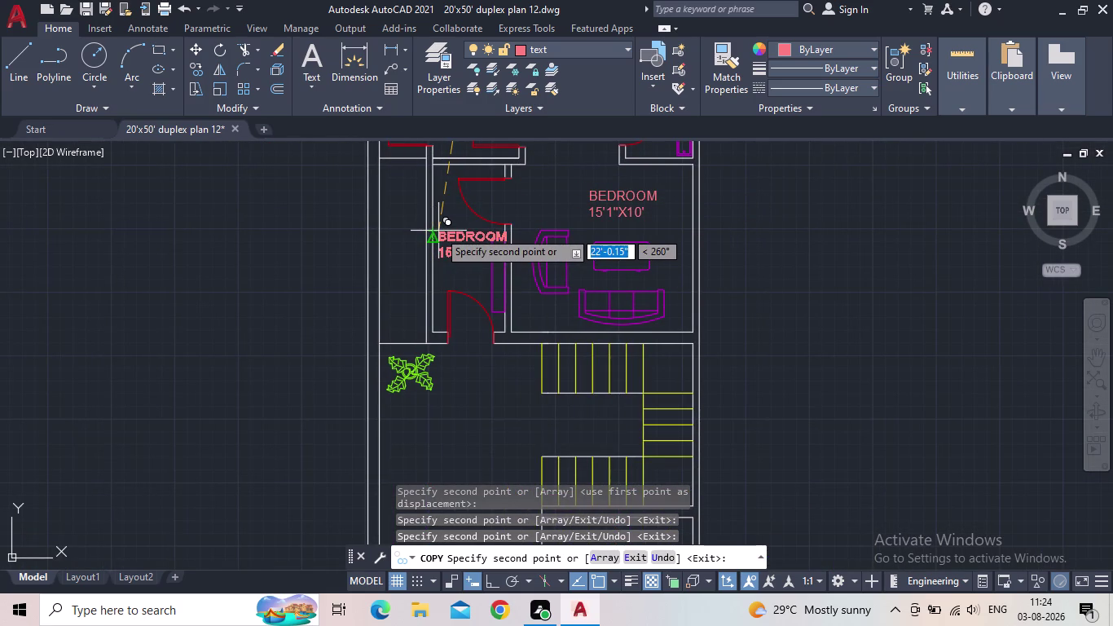
click(438, 230)
middle_drag(369, 266, 488, 310)
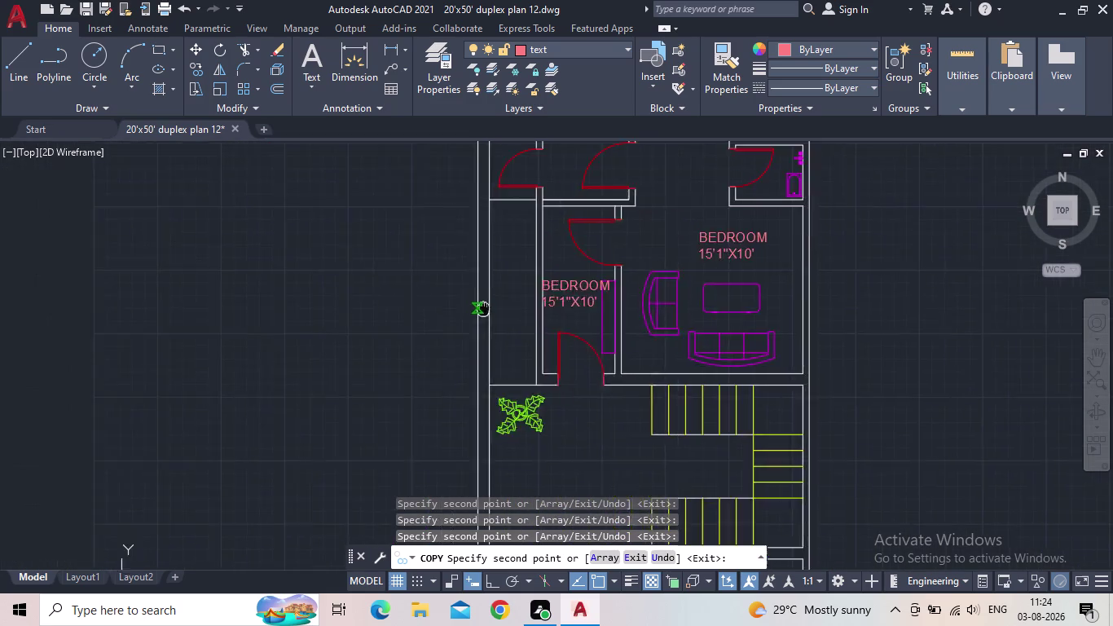
middle_drag(488, 310, 492, 310)
click(468, 282)
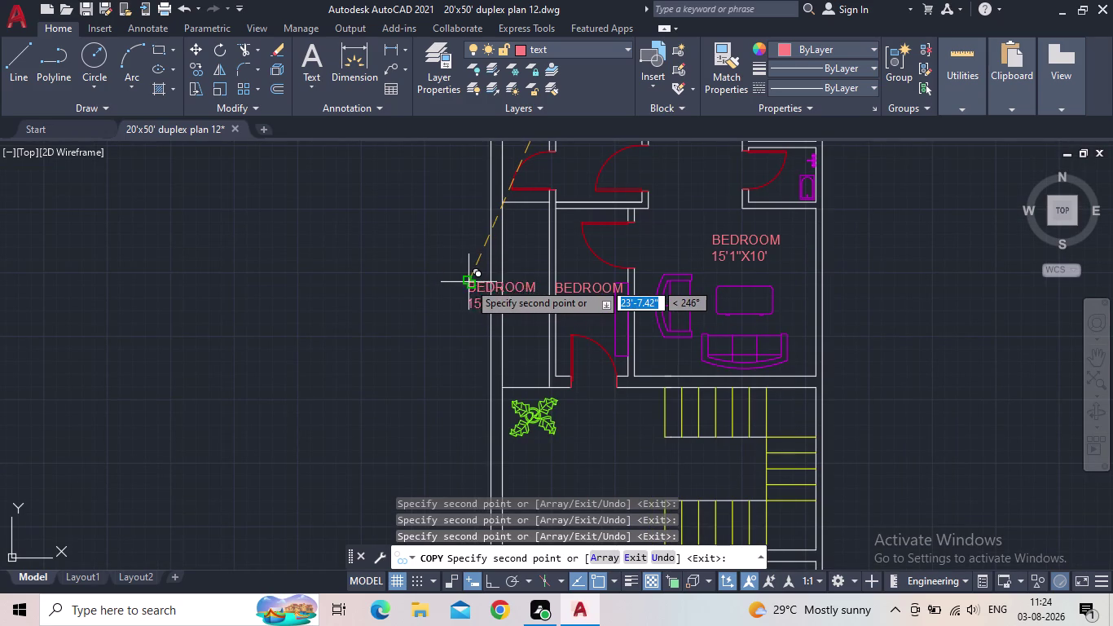
Place label copies in another room and the upper-left room, then end copying.
middle_drag(335, 265, 305, 482)
click(437, 328)
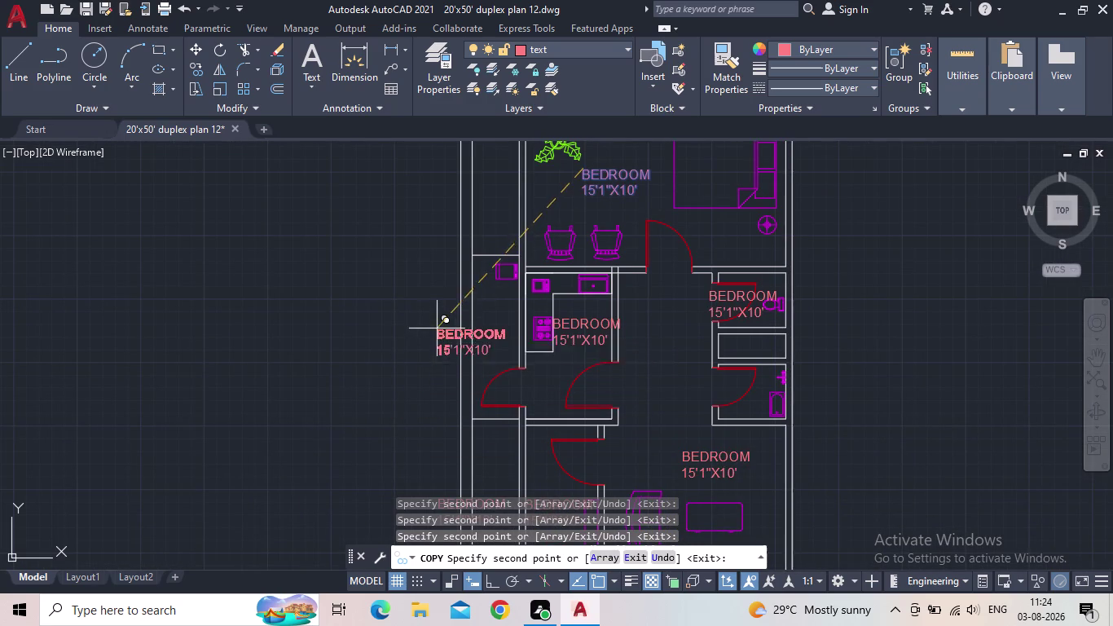
middle_drag(422, 302, 385, 474)
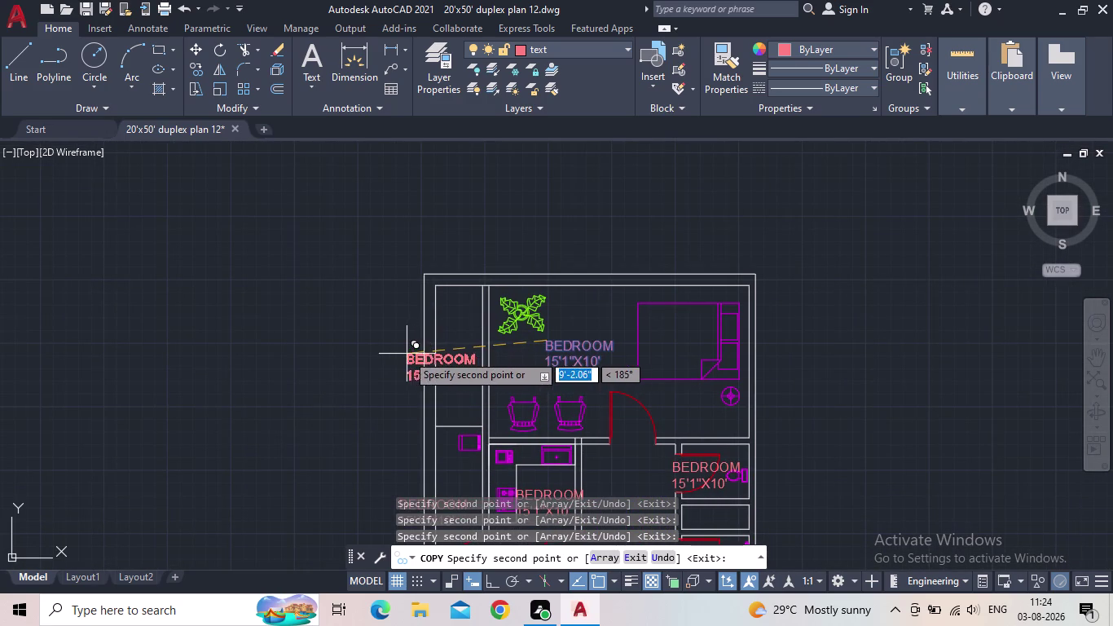
click(406, 354)
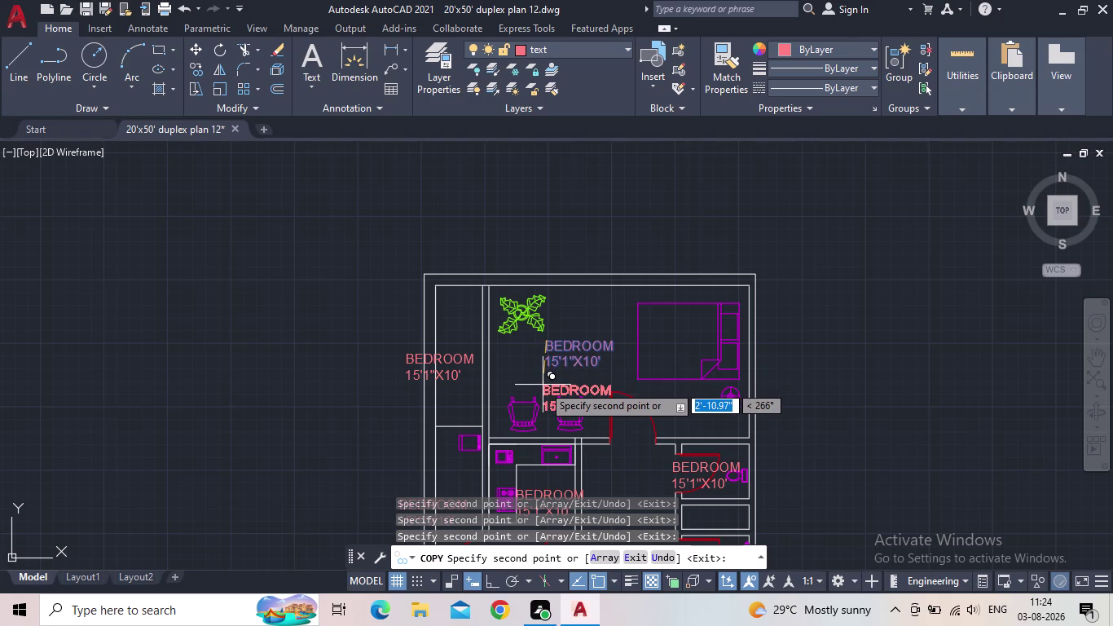
middle_drag(541, 394, 574, 266)
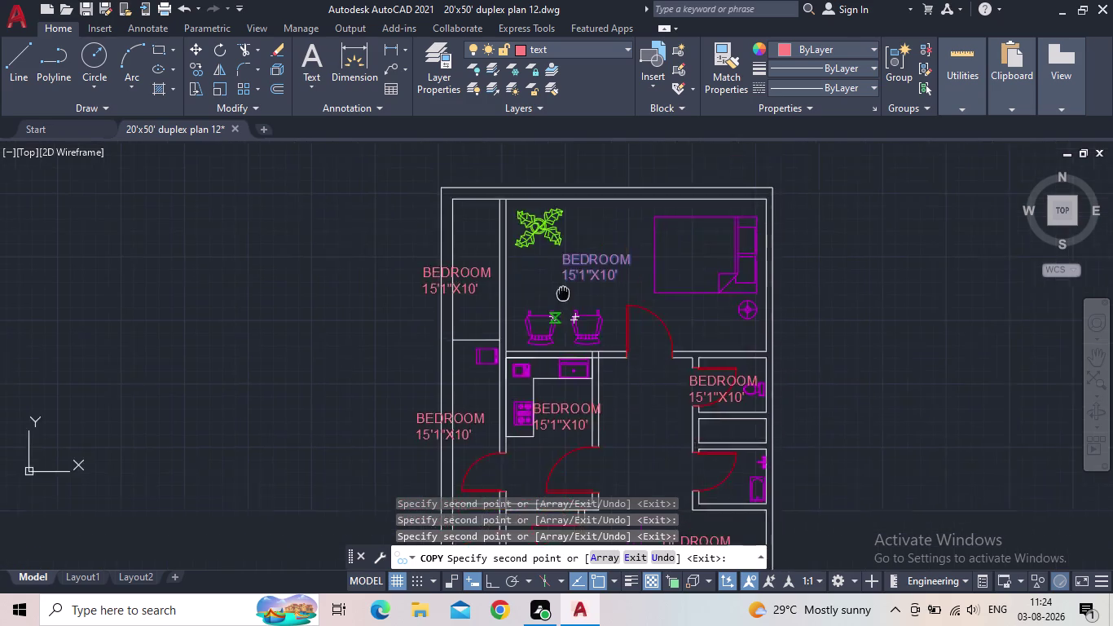
middle_drag(574, 266, 586, 233)
scroll(down, 3)
middle_click(475, 342)
key(Escape)
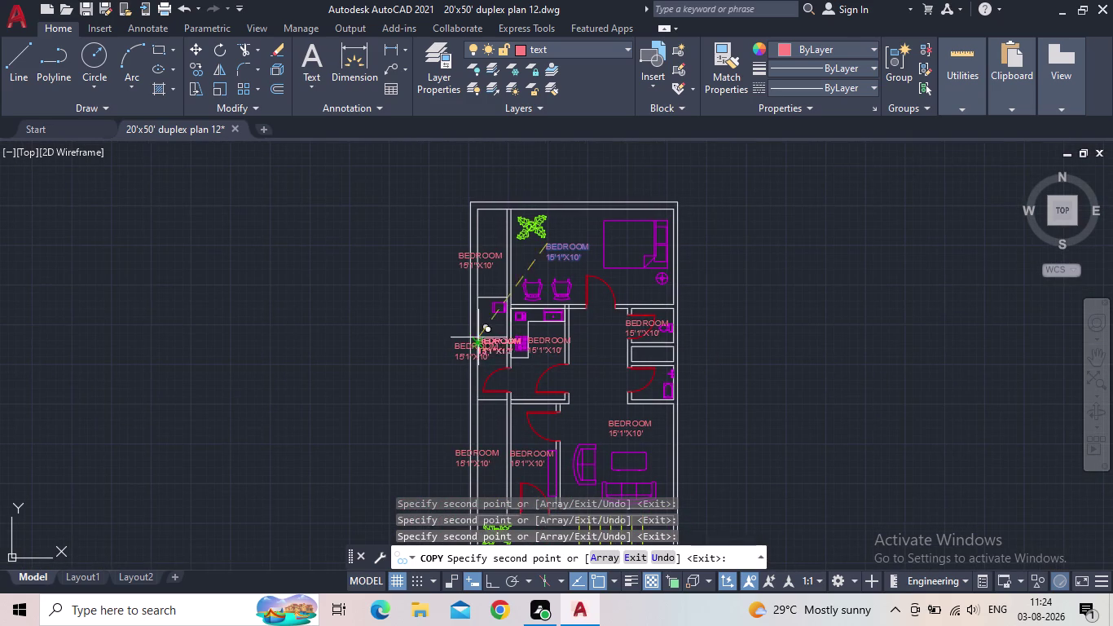
scroll(up, 3)
Replace the stove-side label text with KITCHEN and 6'X9'5" on the line below.
double_click(555, 330)
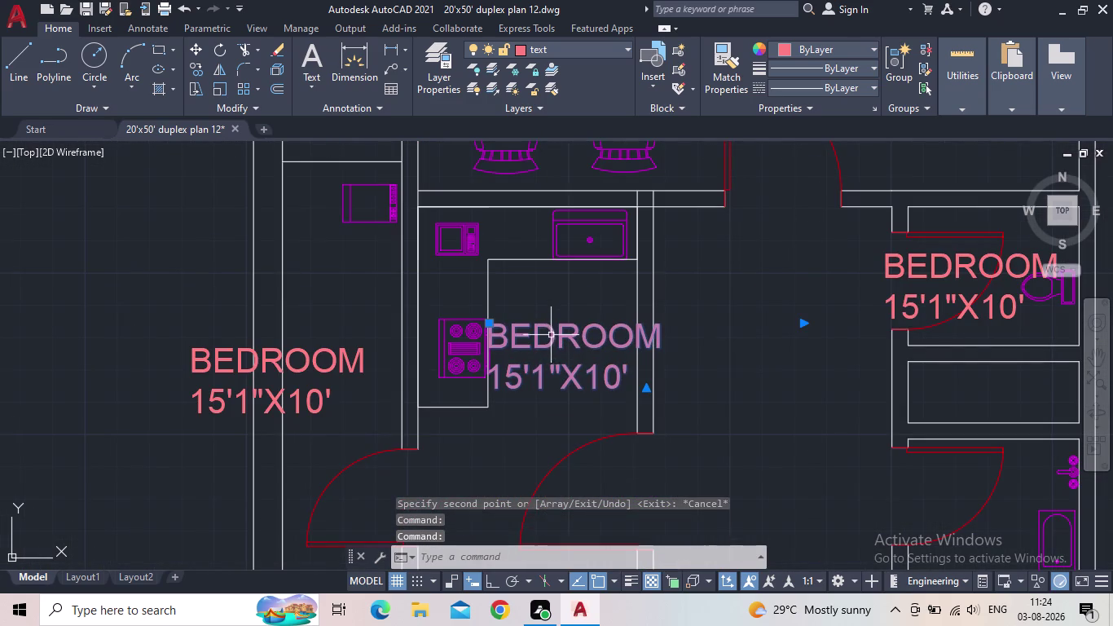
click(551, 335)
drag(631, 375, 466, 340)
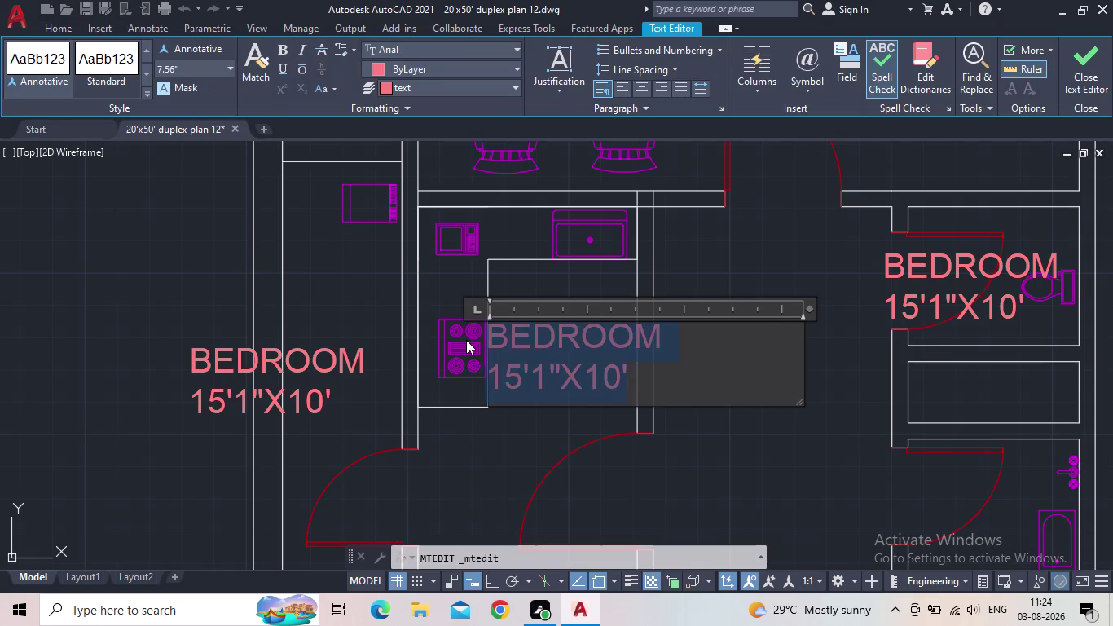
text(KI)
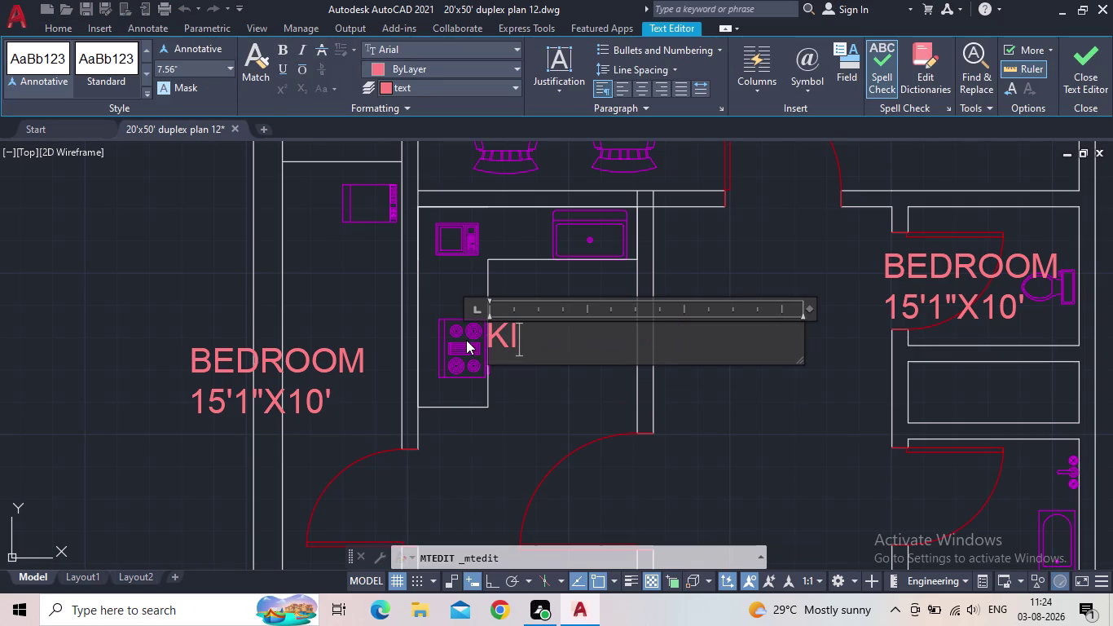
text(T)
text(CHEN)
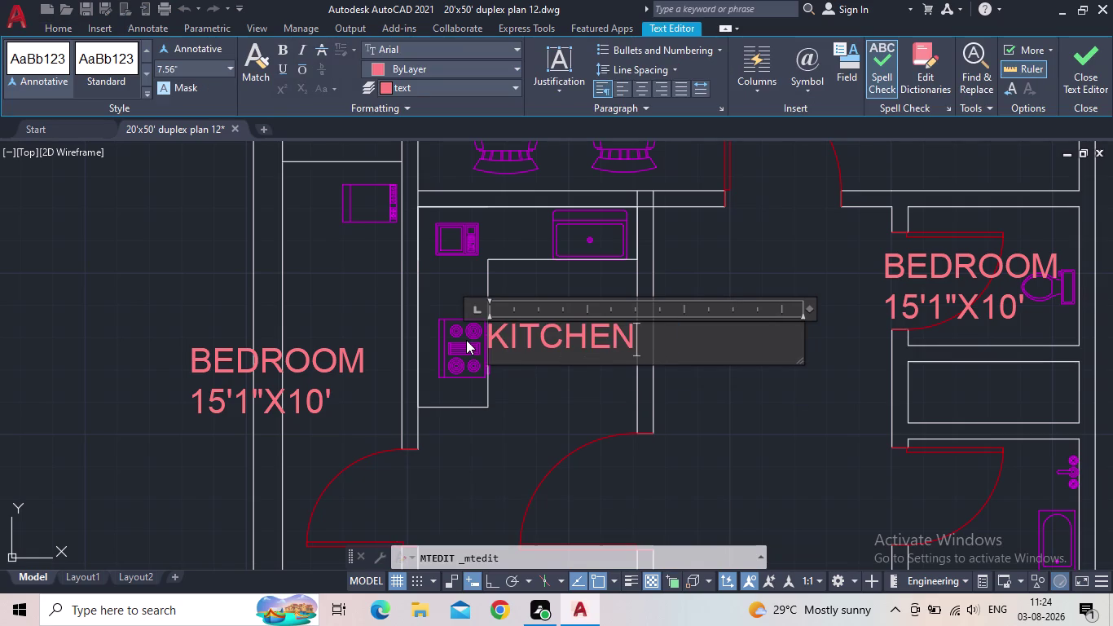
key(Return)
text(6)
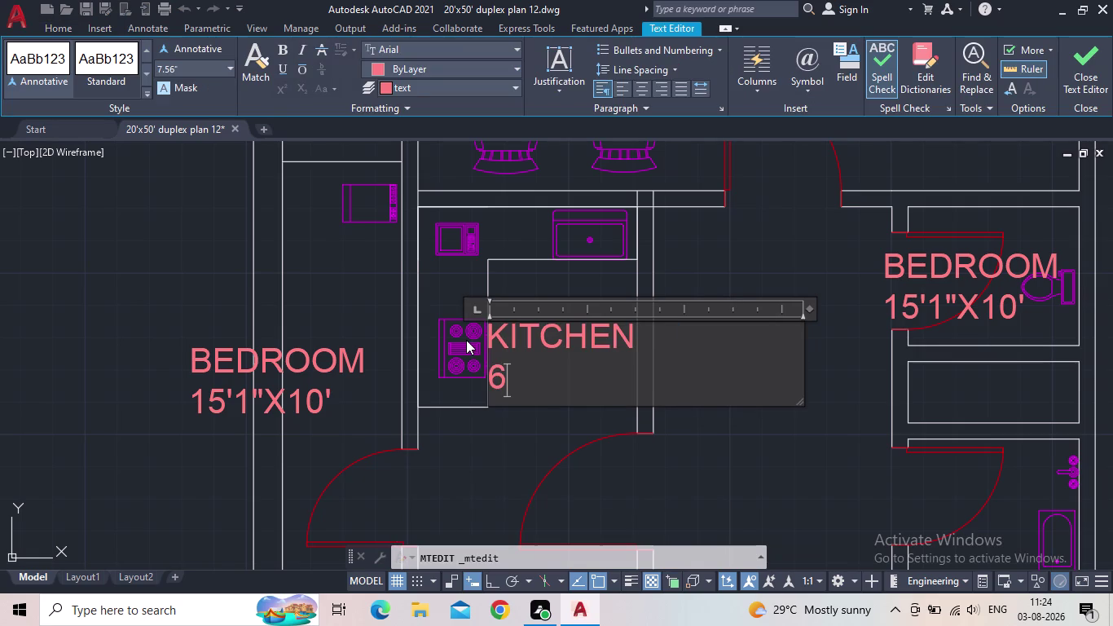
text(')
key(x)
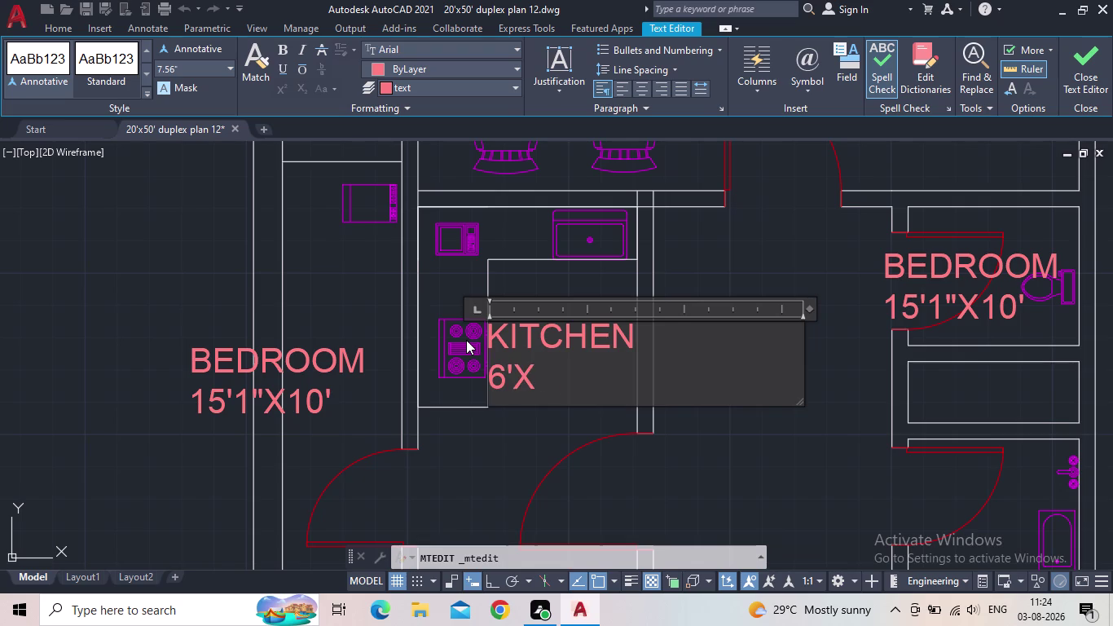
text(9'5")
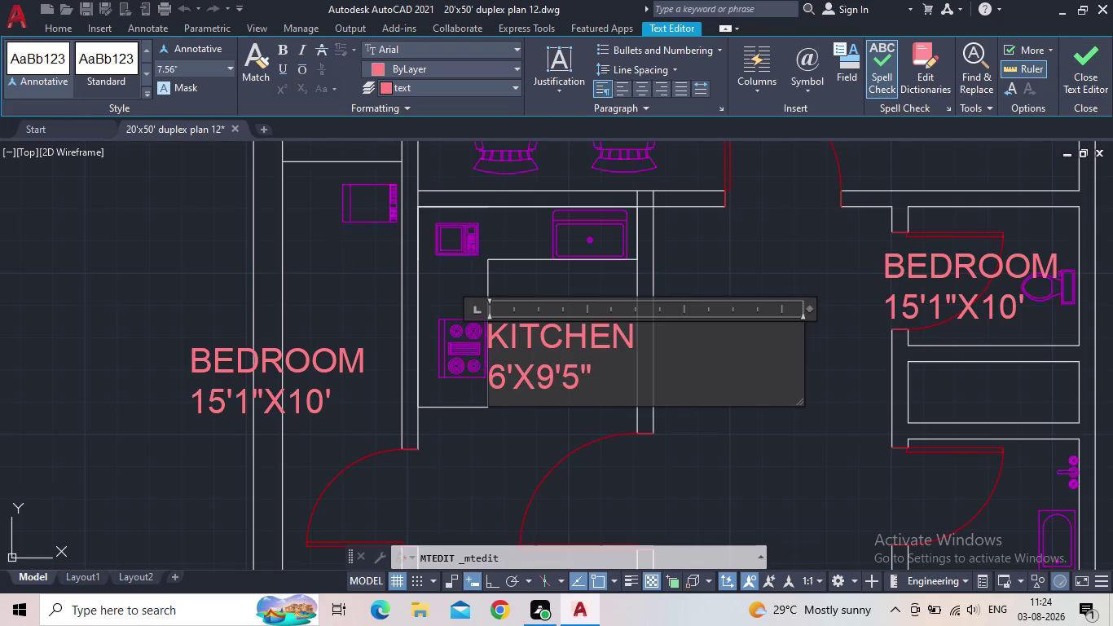
Set the kitchen label's text height to 6" and close the Text Editor.
click(189, 61)
text(5")
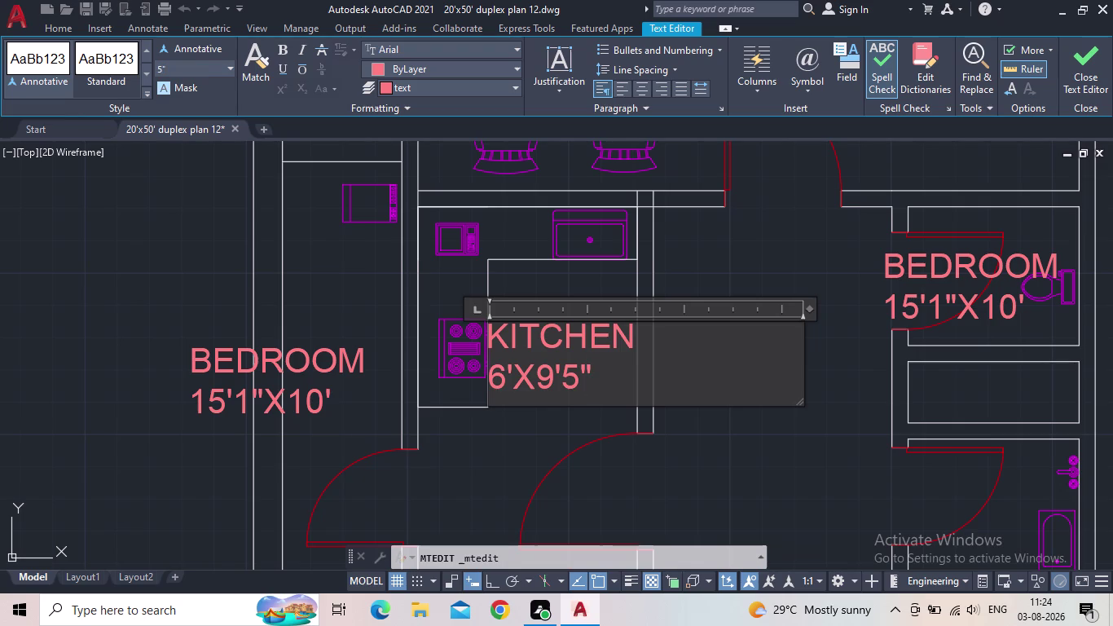
key(Return)
drag(618, 387, 449, 327)
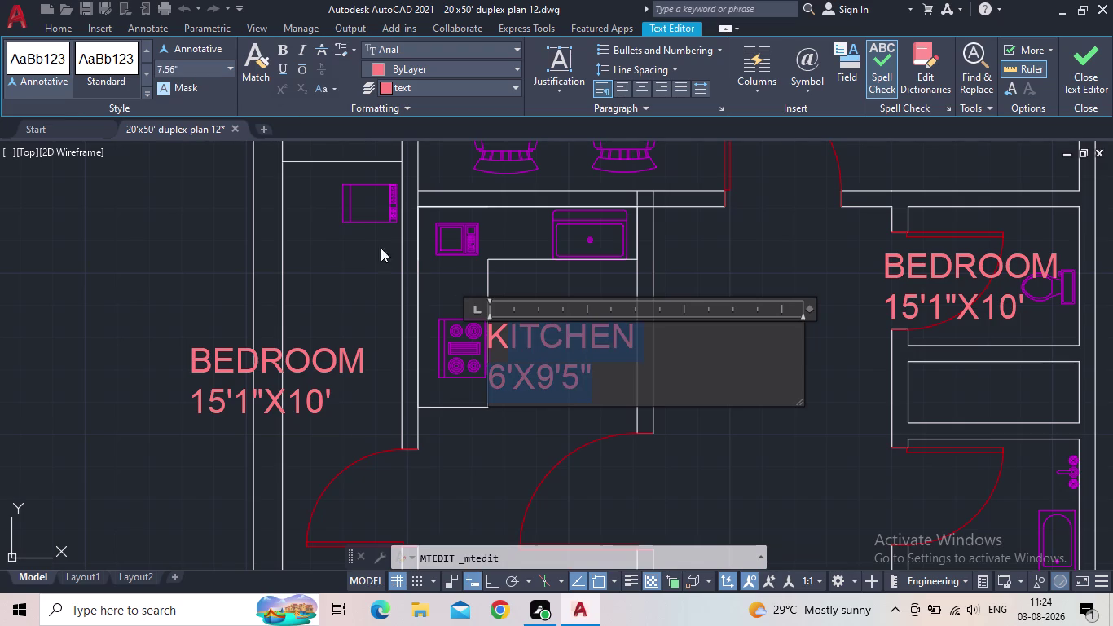
click(189, 65)
text(5)
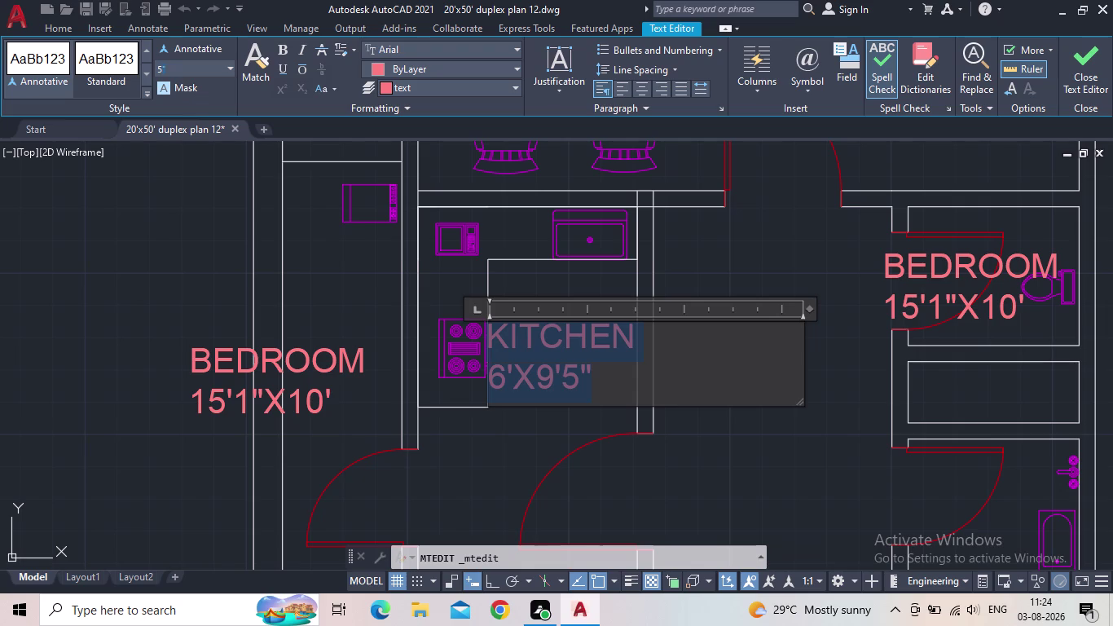
text(")
key(Return)
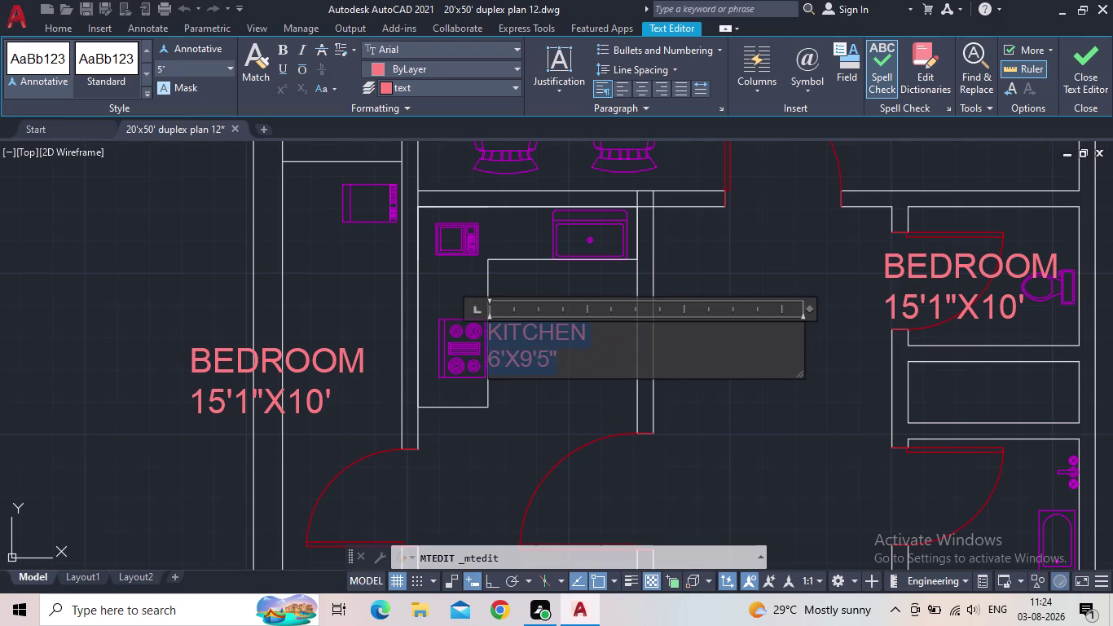
click(173, 61)
text(6")
key(Return)
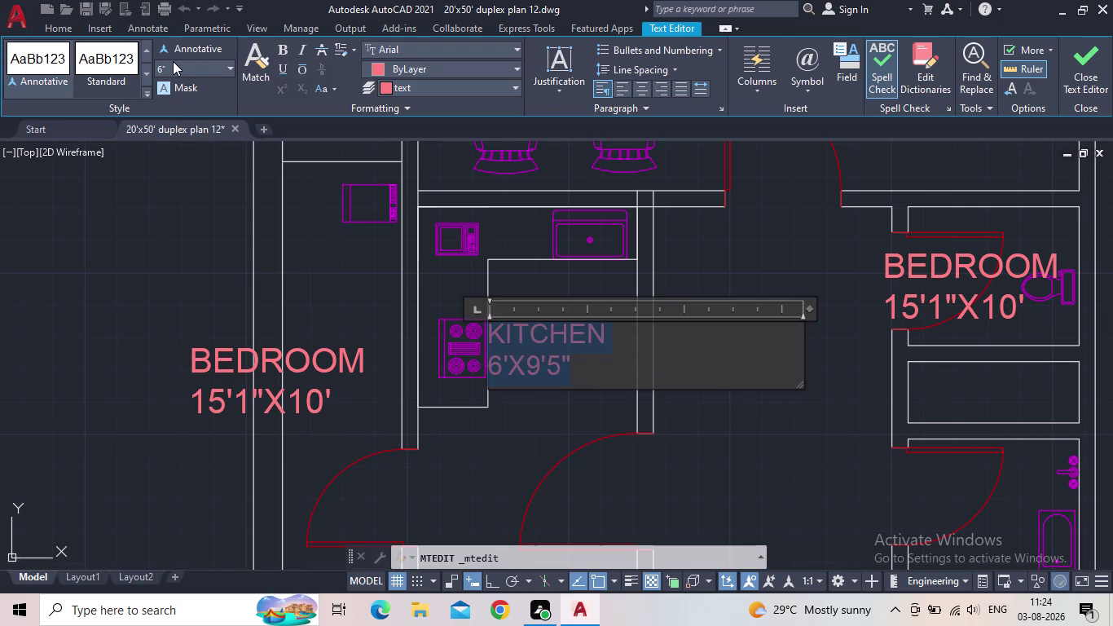
click(1102, 68)
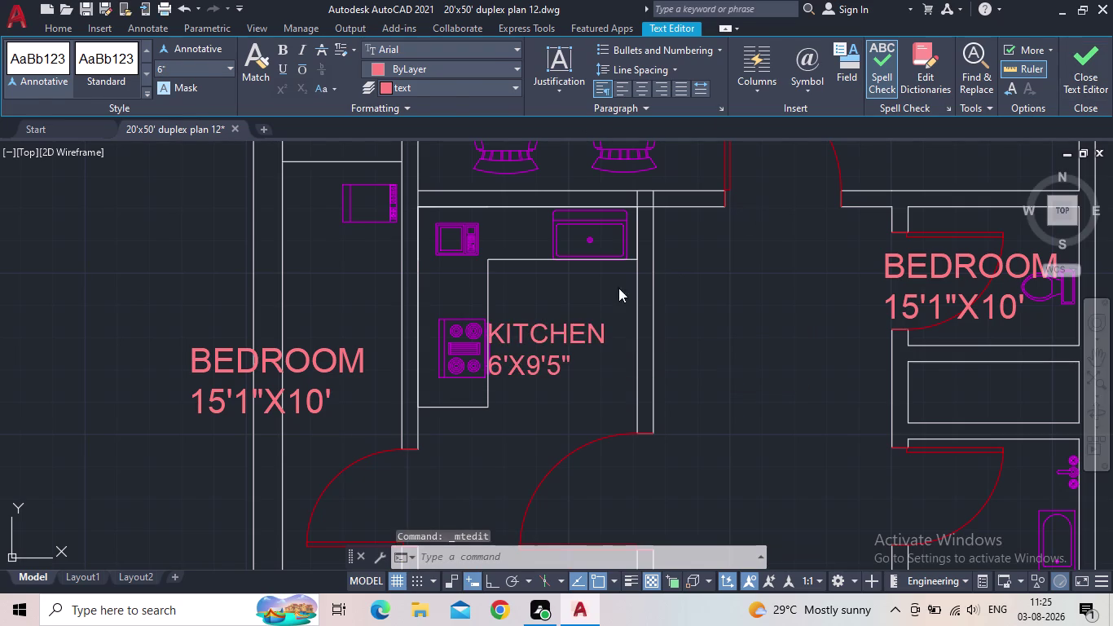
Select the kitchen label and begin moving it, then cancel the move.
click(548, 324)
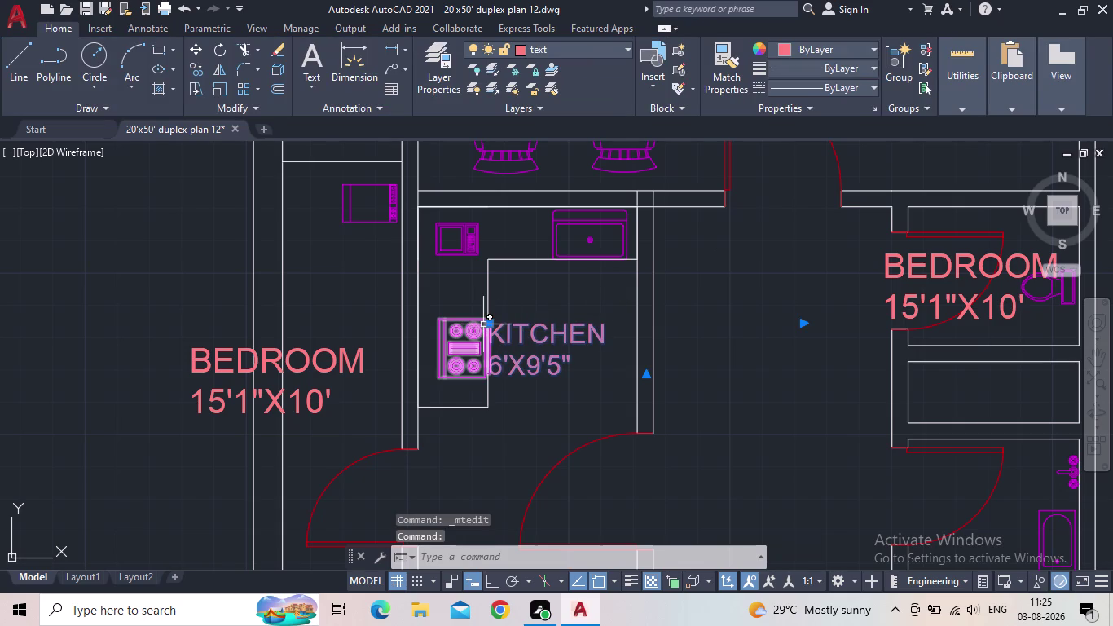
scroll(up, 3)
drag(493, 322, 553, 334)
click(554, 334)
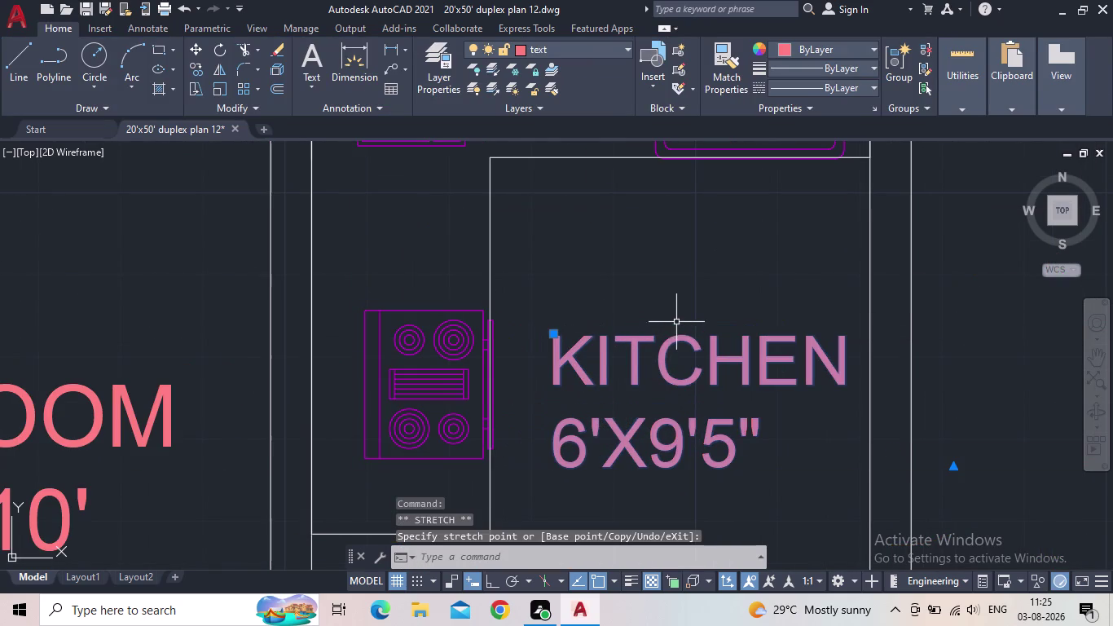
scroll(down, 3)
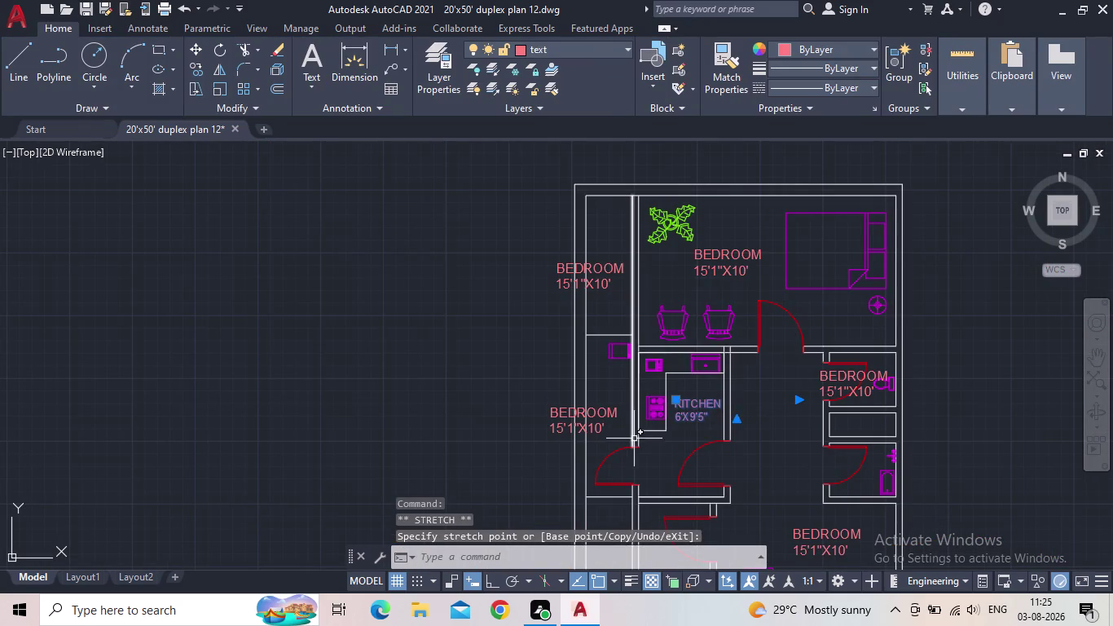
key(Escape)
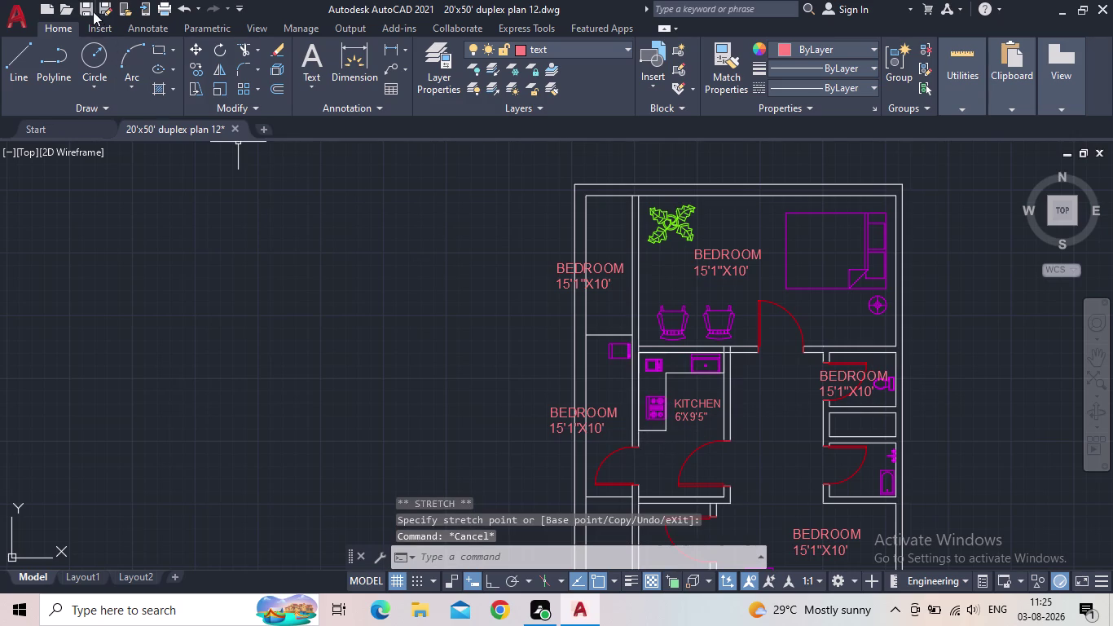
Save the drawing and pan down to the lower rooms.
click(90, 7)
middle_drag(395, 314, 105, 247)
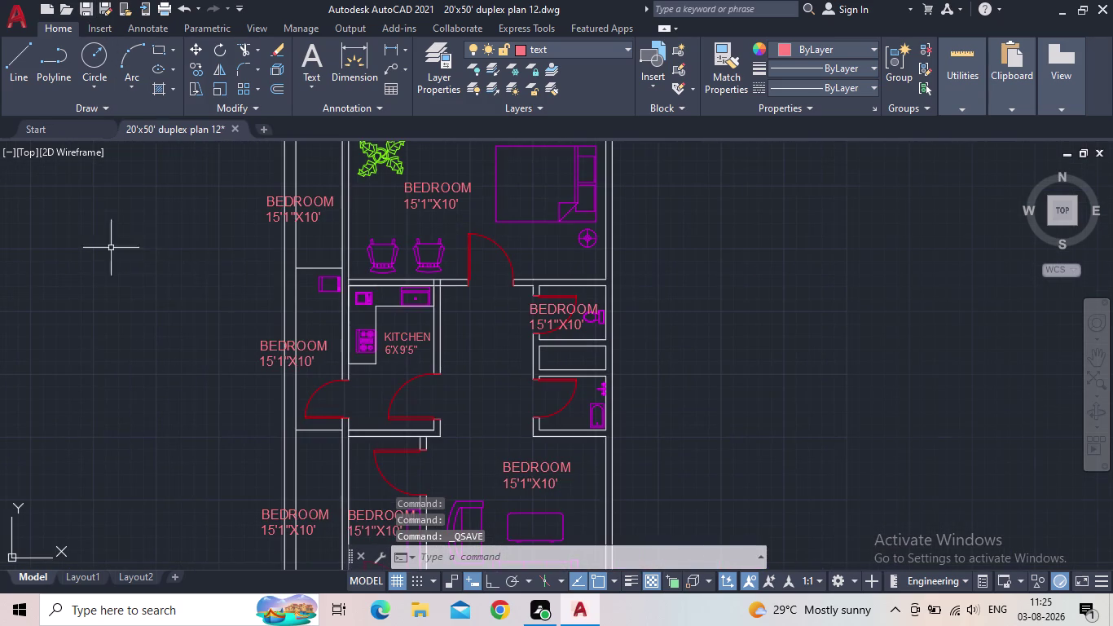
middle_drag(502, 391, 473, 255)
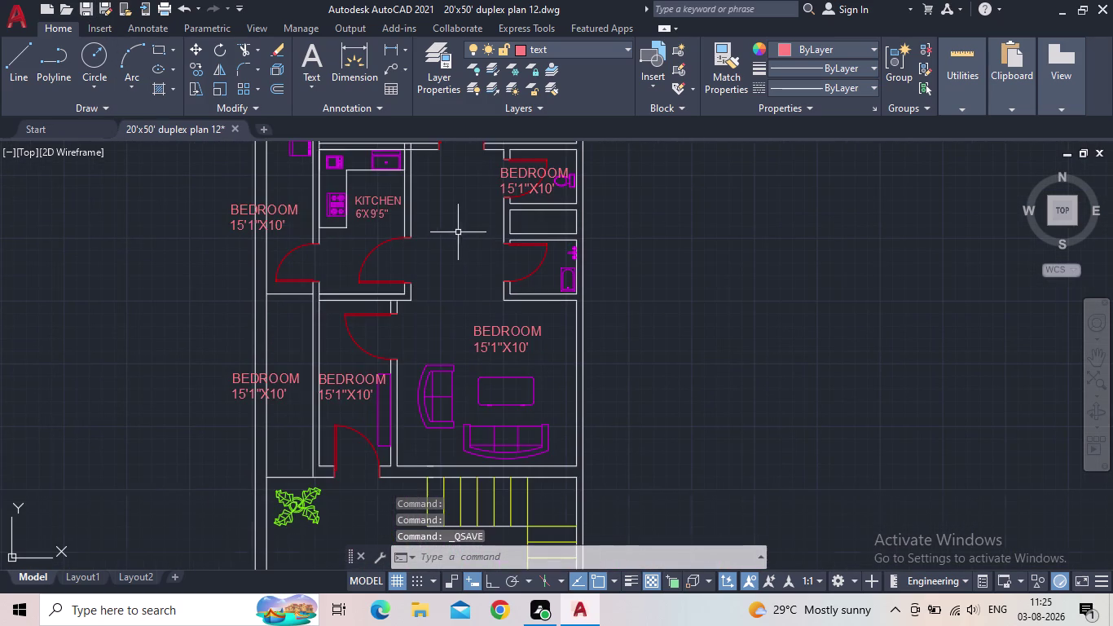
Replace the sofa-room label's text with LIVING ROOM.
double_click(501, 335)
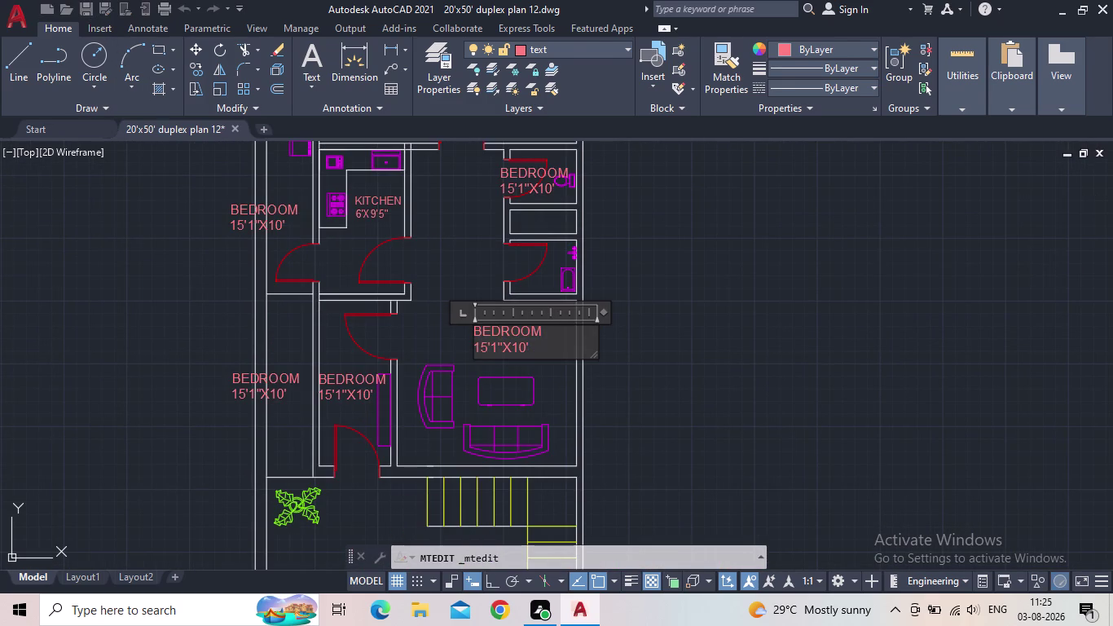
drag(552, 353, 446, 325)
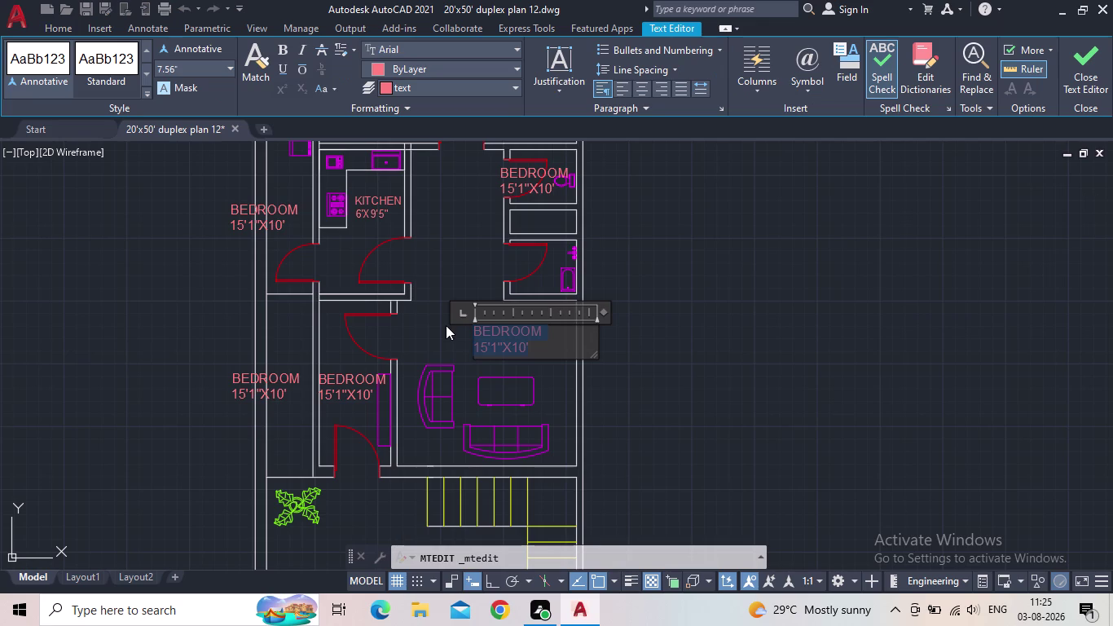
text(LIVI)
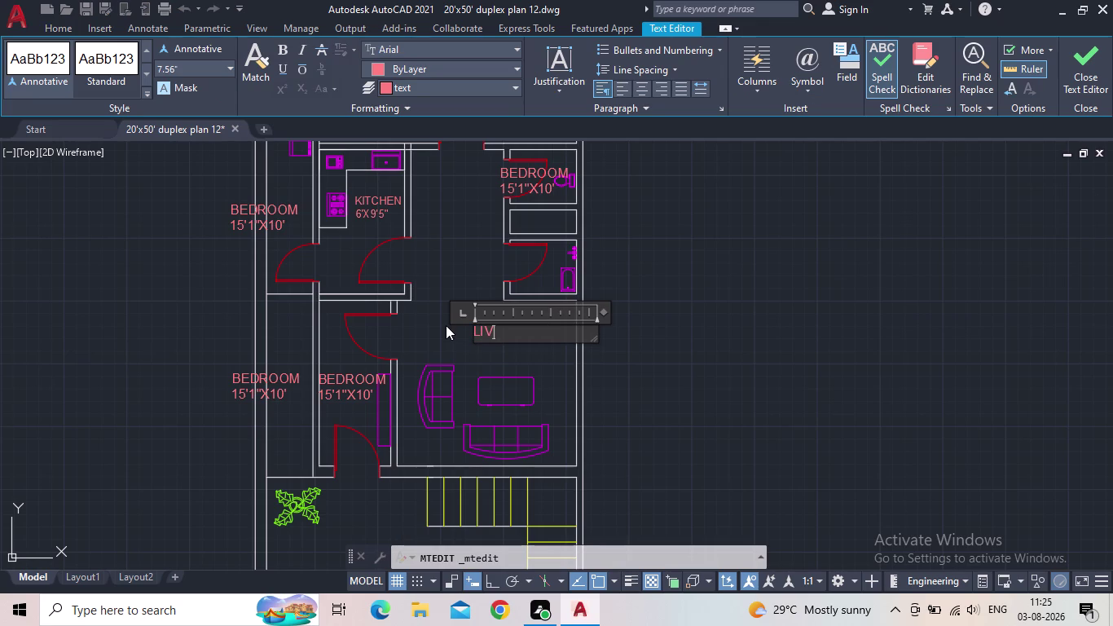
text(NG)
key(space)
text(ROO,)
key(BackSpace)
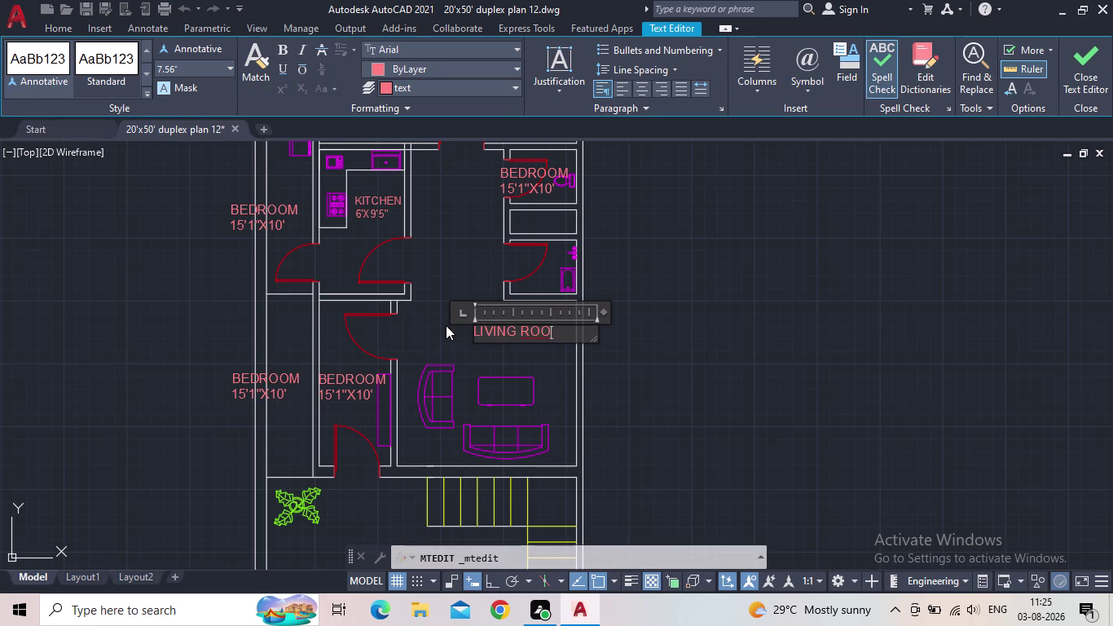
key(m)
Add 11'X11' on a second line of the living room label and finish editing.
key(Return)
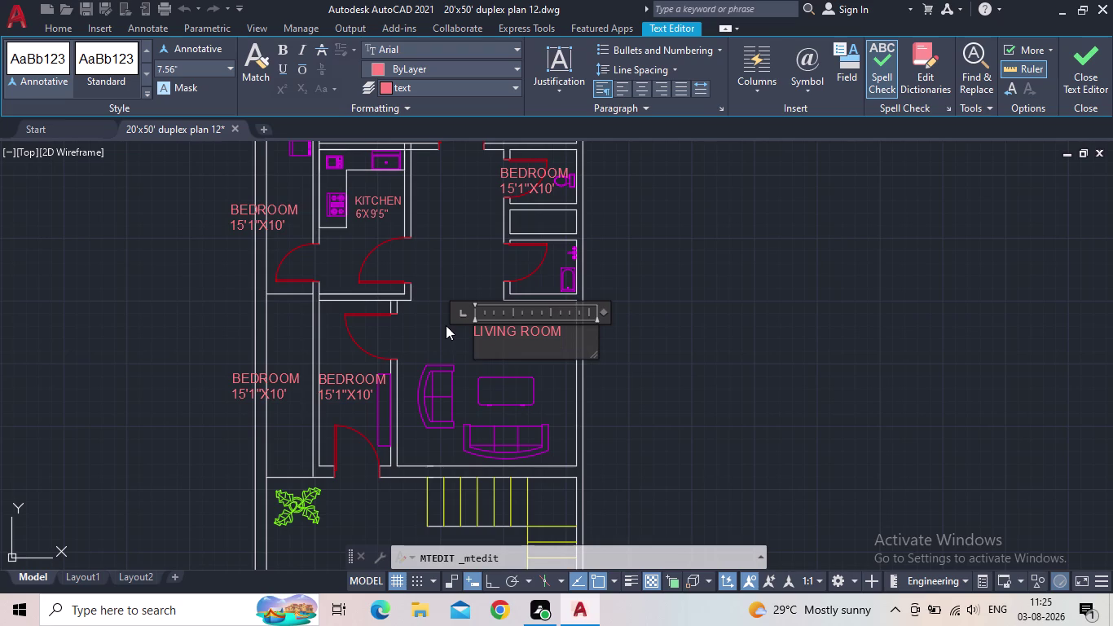
text(11)
key(apostrophe)
key(x)
text(11)
key(apostrophe)
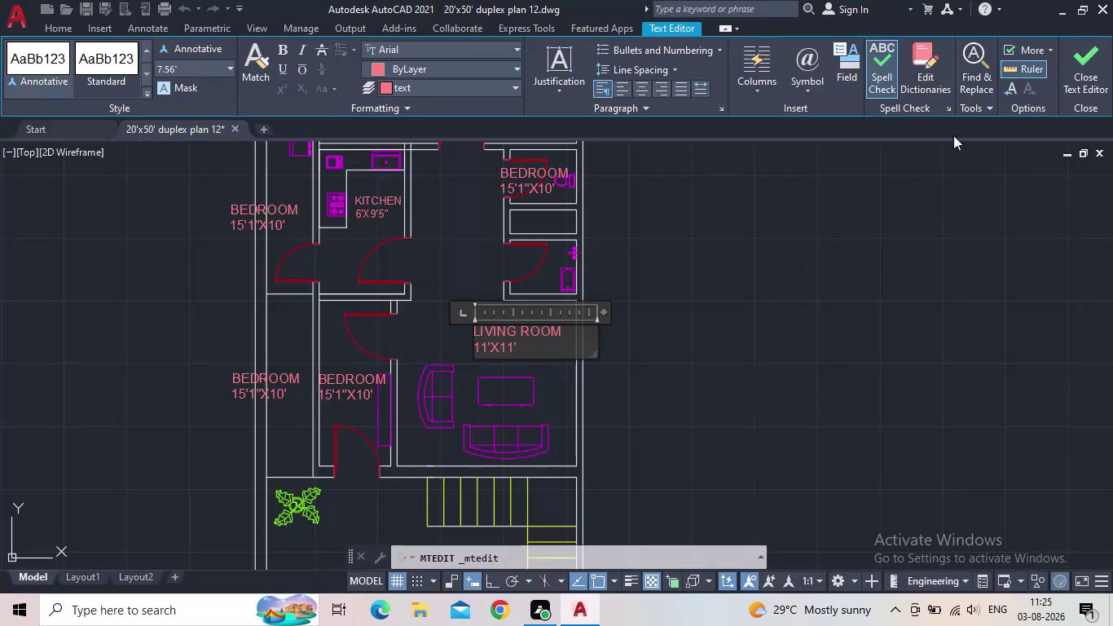
click(1071, 74)
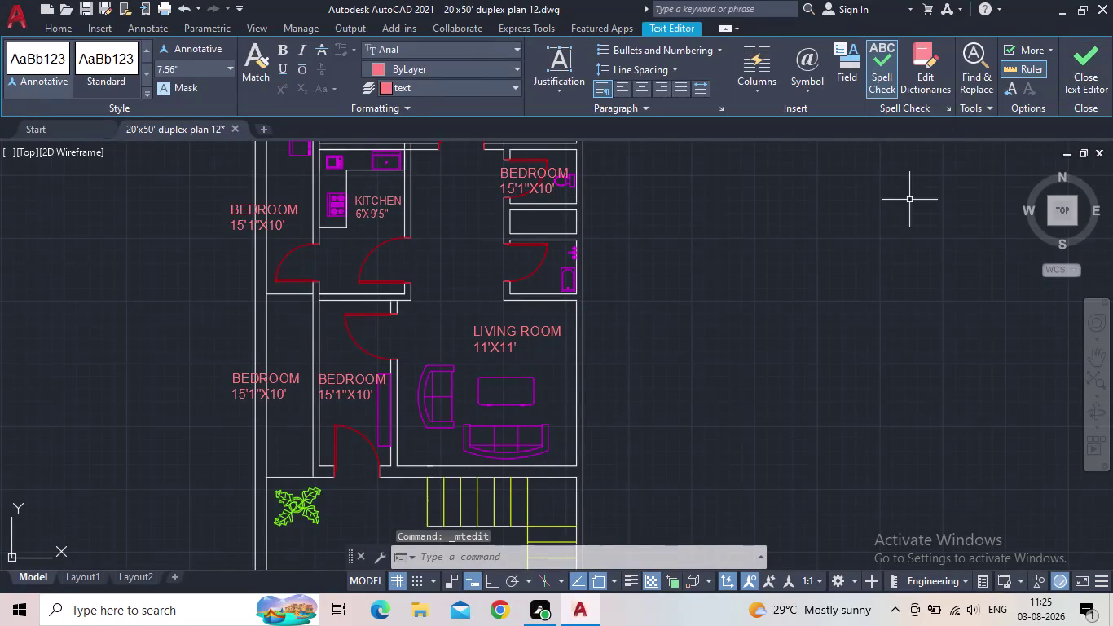
scroll(down, 3)
middle_drag(696, 269, 705, 315)
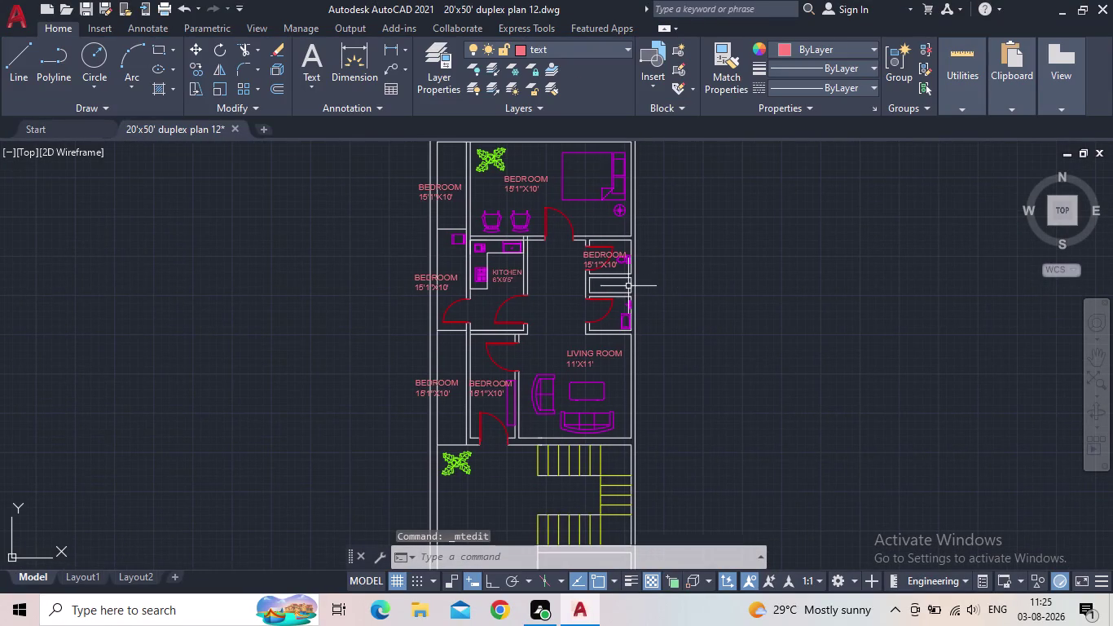
scroll(up, 3)
Replace the copied bedroom label's text with W/C.
double_click(571, 308)
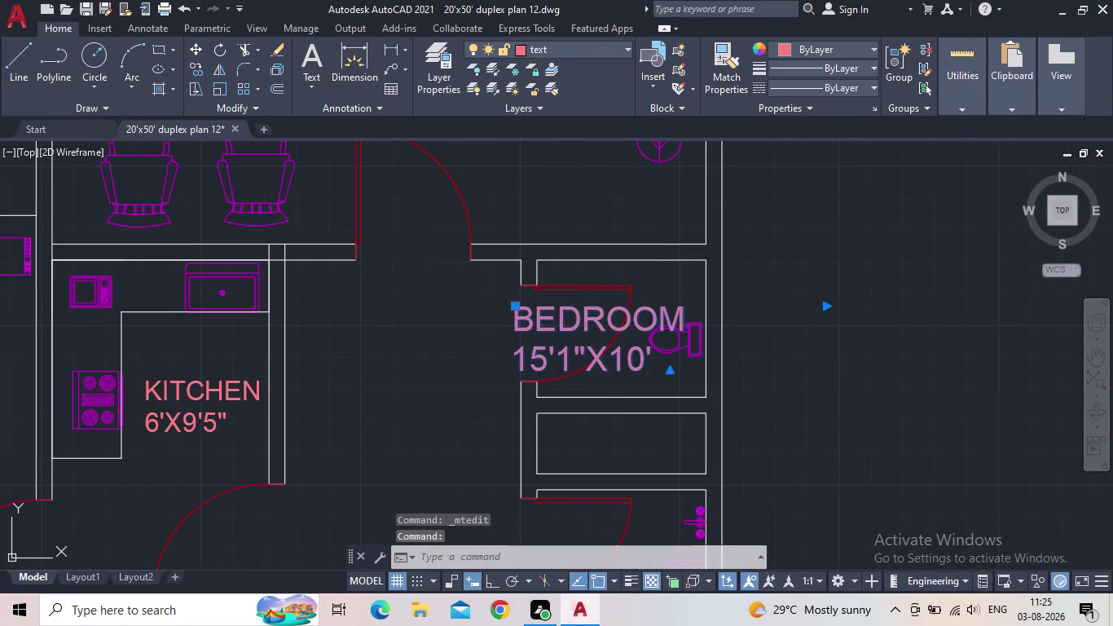
drag(667, 368, 485, 329)
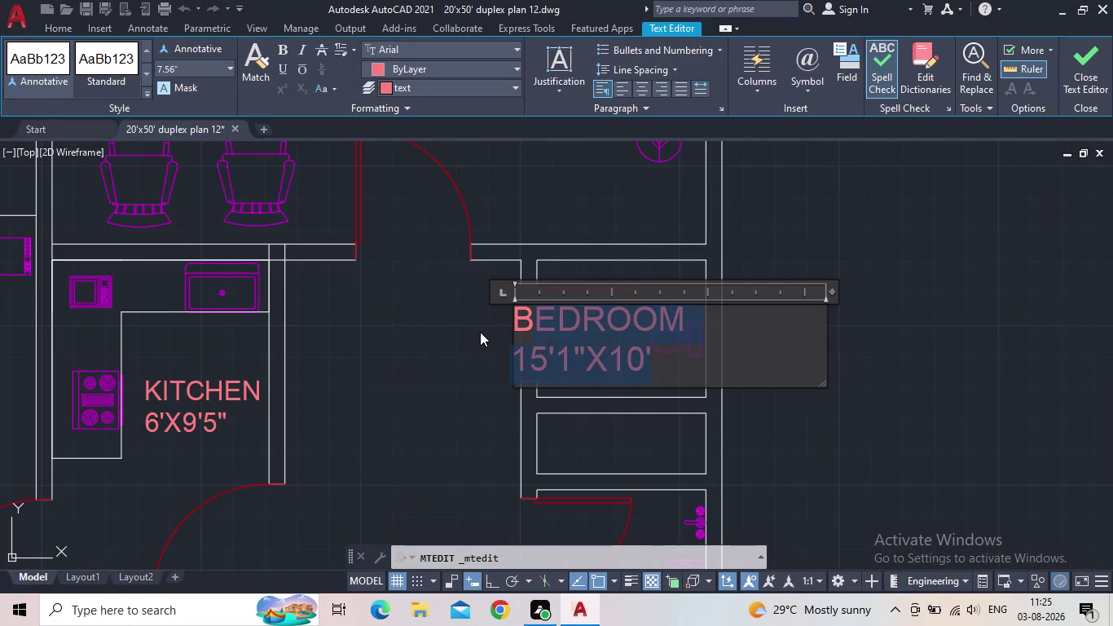
key(w)
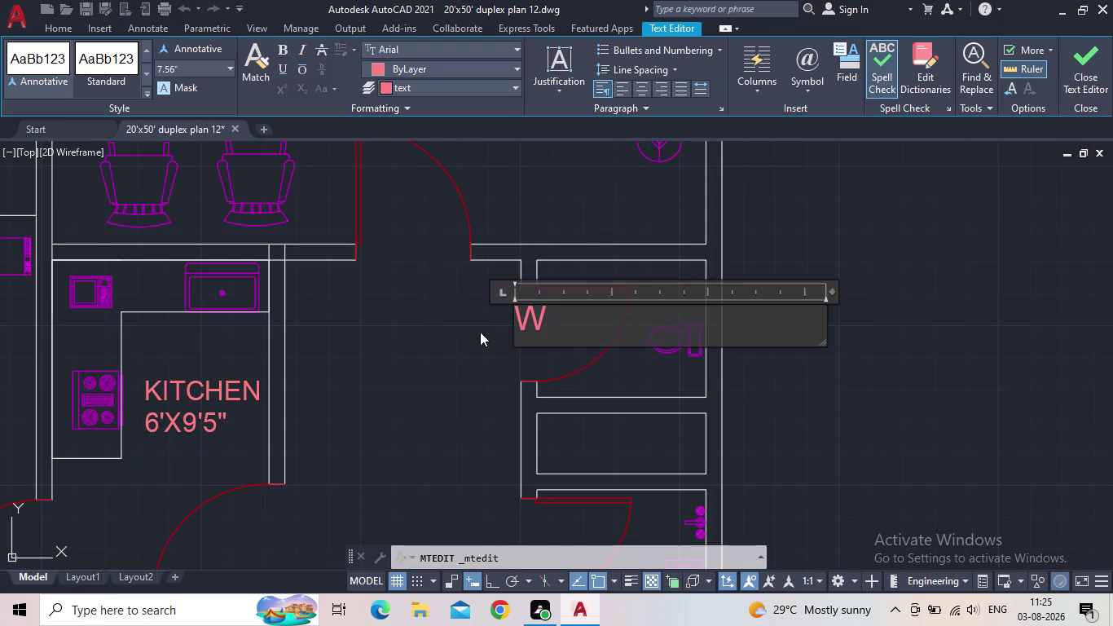
key(backslash)
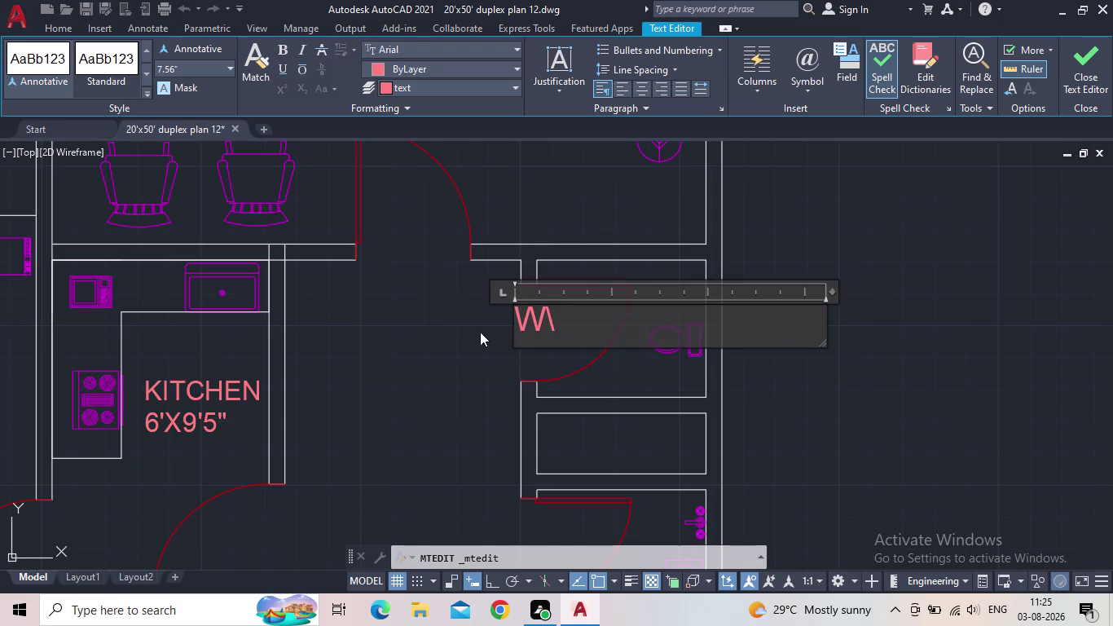
key(BackSpace)
key(slash)
key(c)
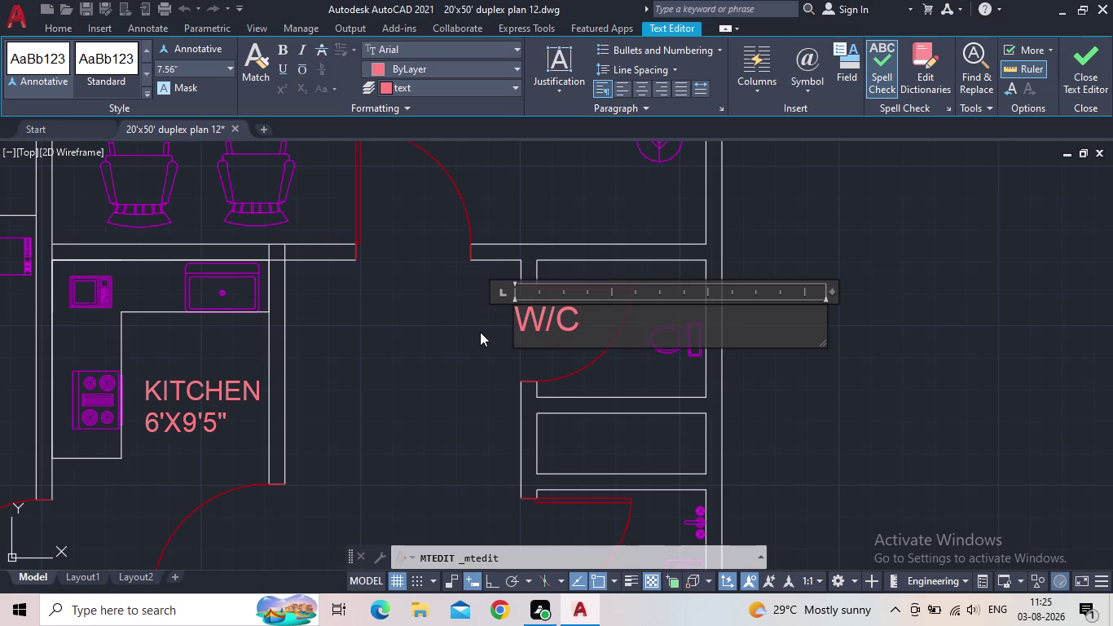
key(Return)
key(Escape)
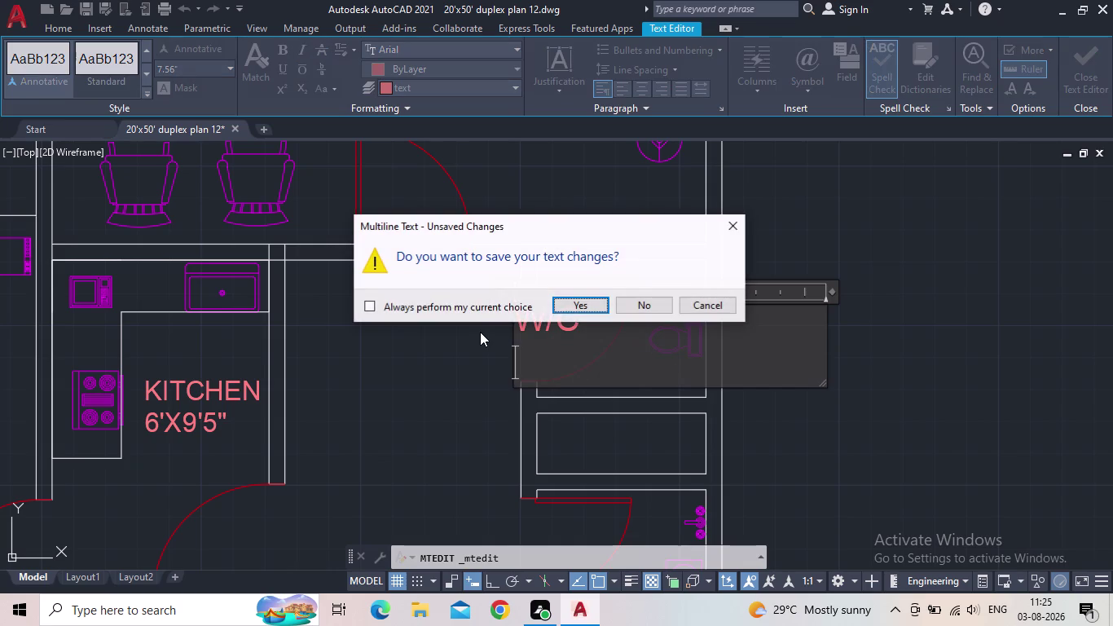
click(733, 228)
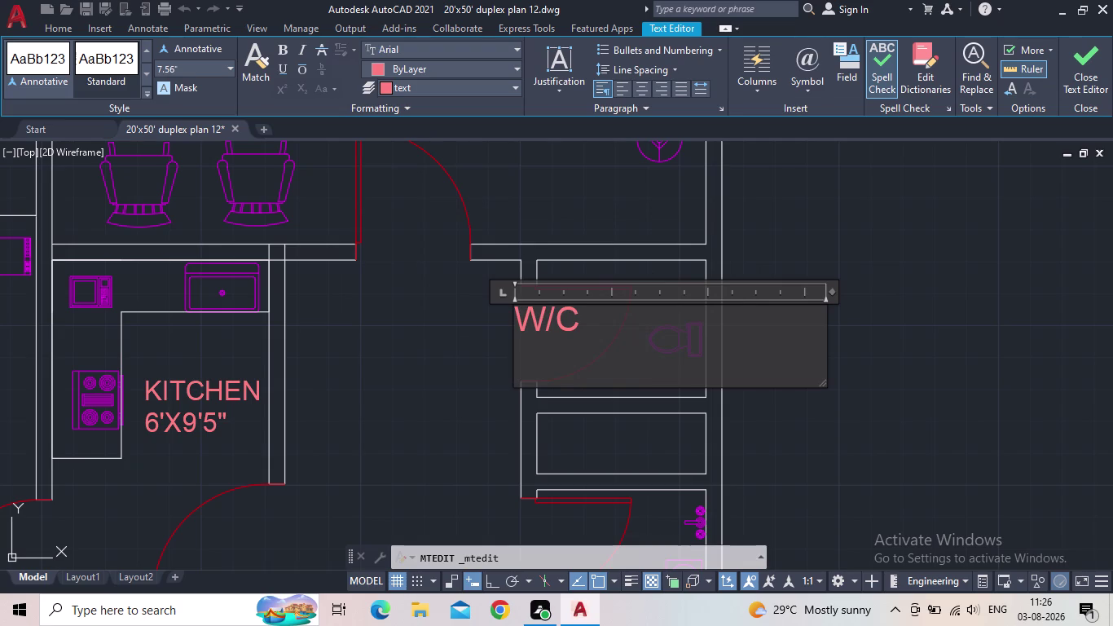
Add the room size 4'5"X3'7" on the label's second line.
text(4'5)
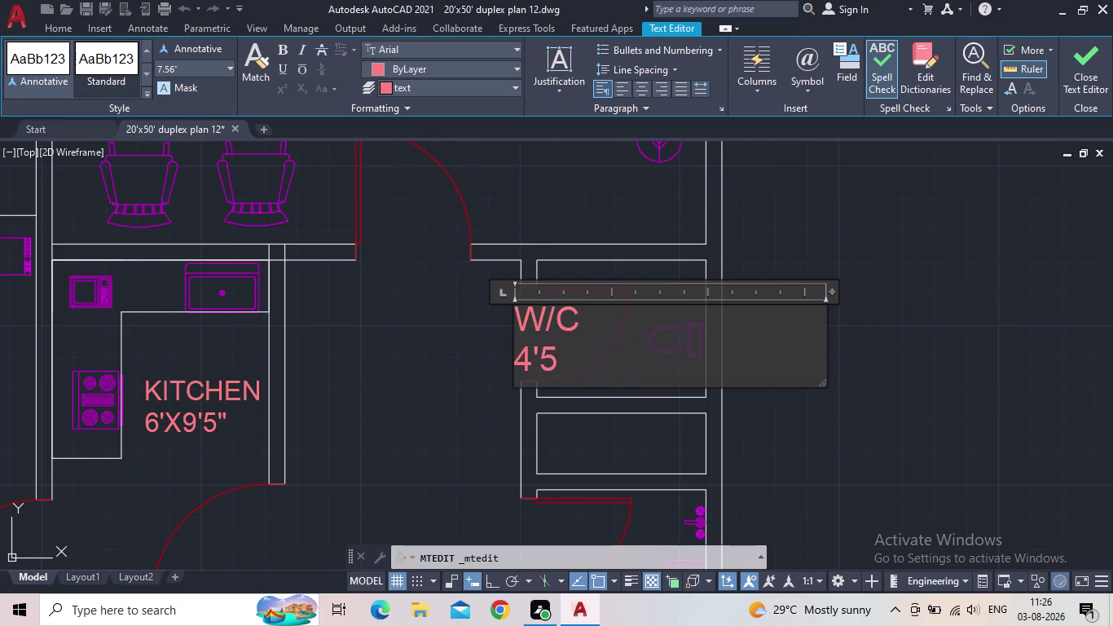
text(:)
key(BackSpace)
text(")
text(X)
text(3')
text(7)
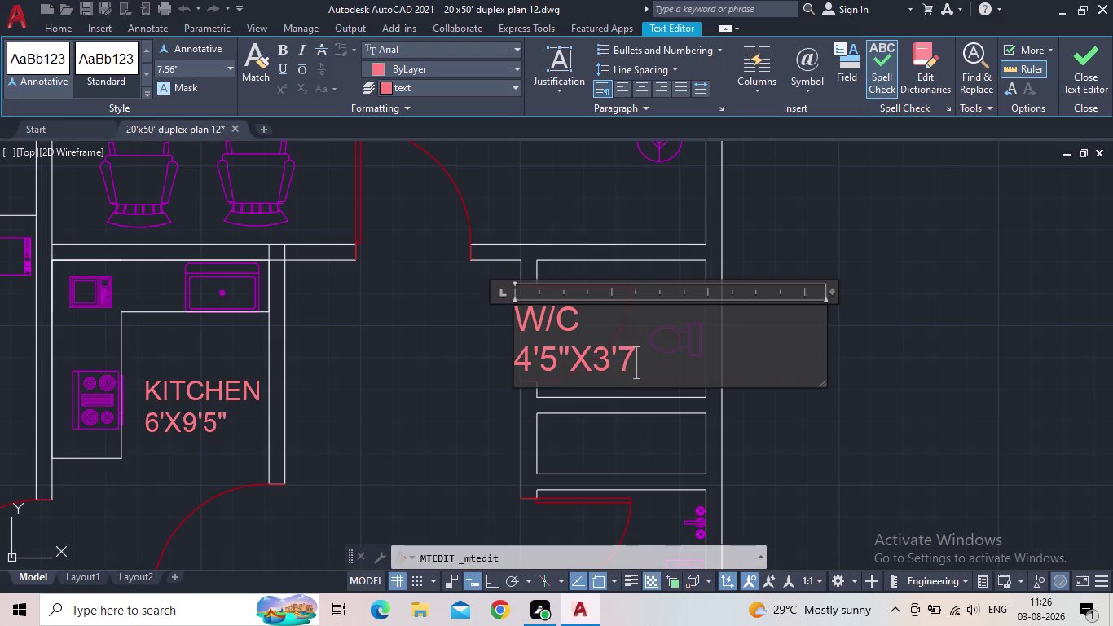
text(")
Set the W/C label's text height to 4" and close the Text Editor.
drag(707, 361, 504, 326)
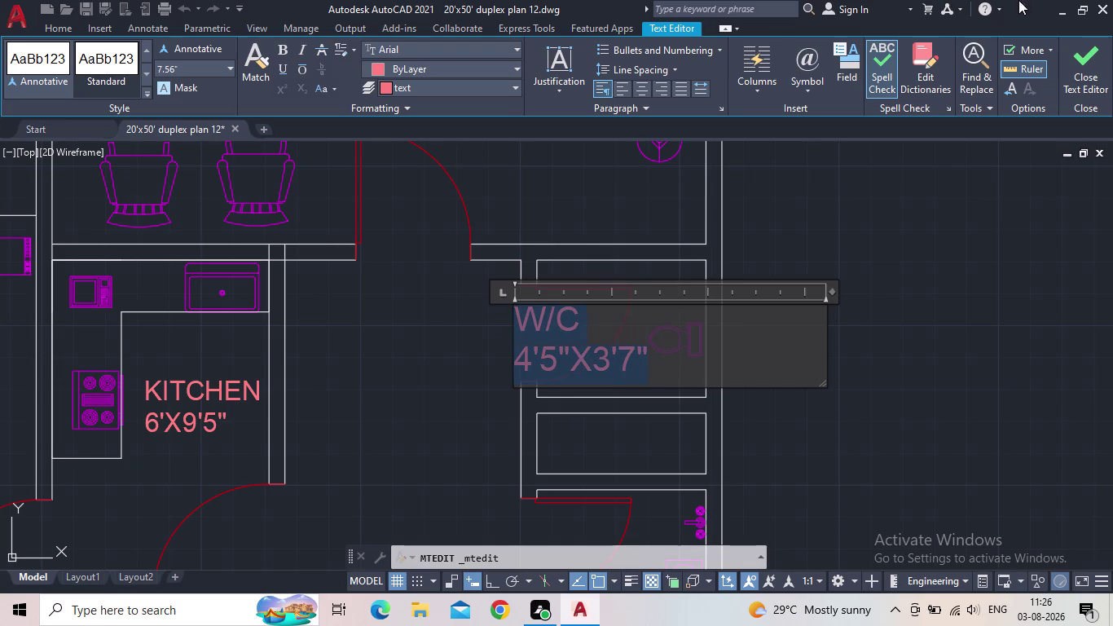
click(204, 67)
text(4")
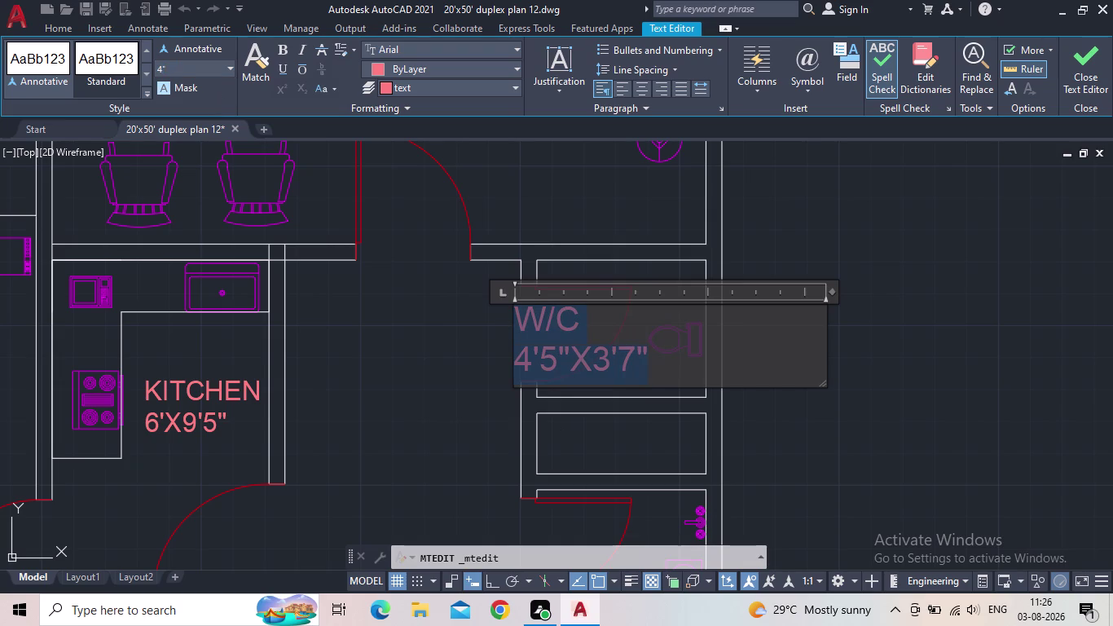
key(Return)
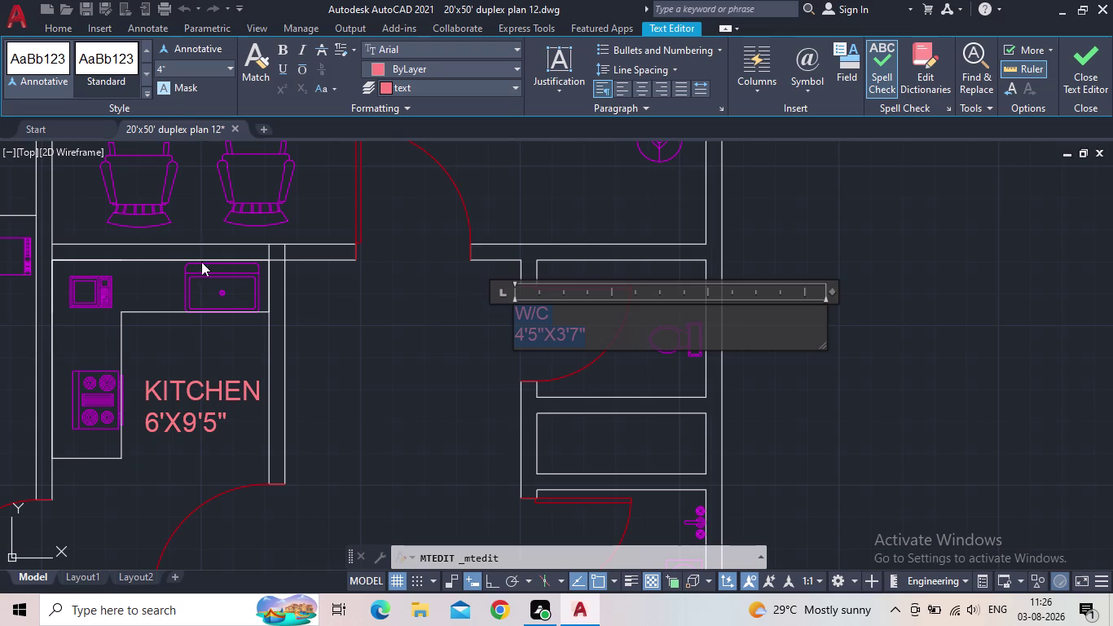
click(1087, 72)
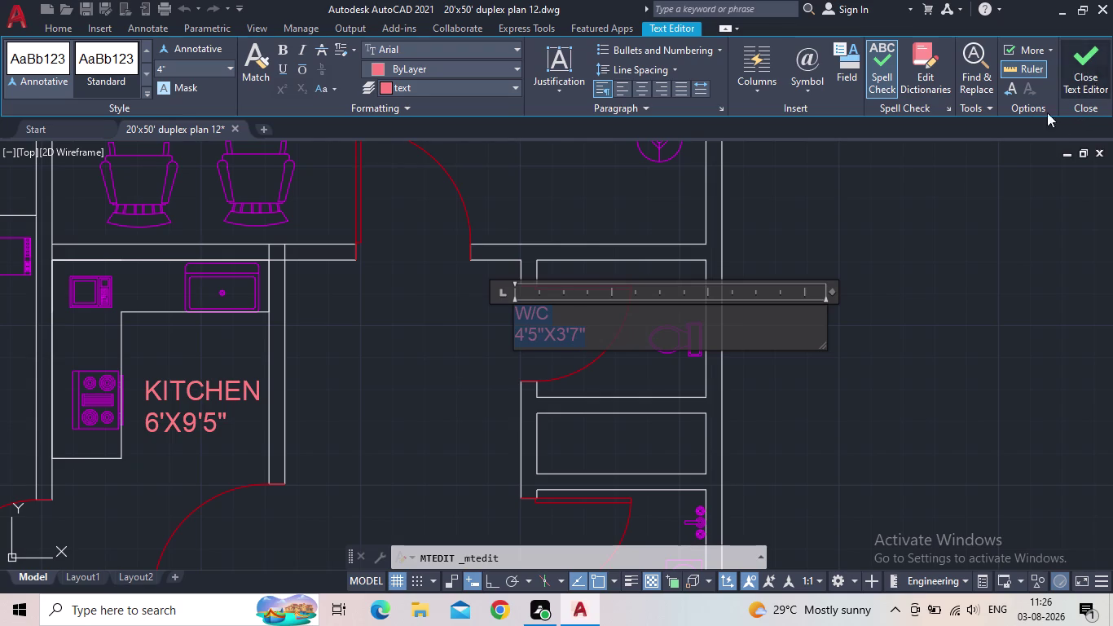
click(542, 324)
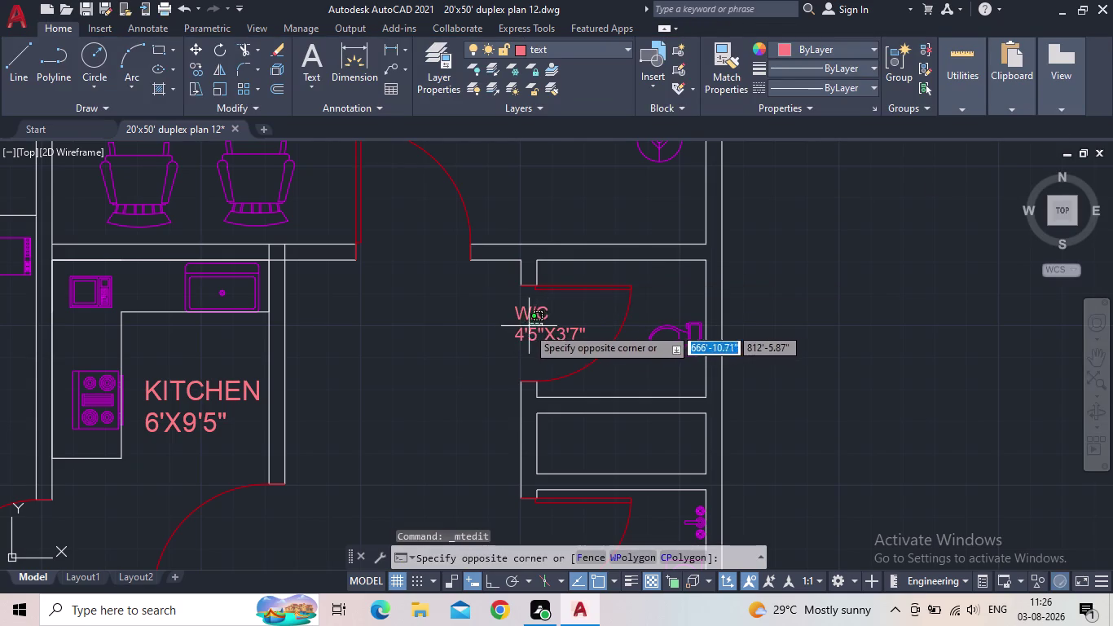
Move the W/C label inside the toilet room, just left of the toilet, and deselect it.
click(526, 328)
click(512, 304)
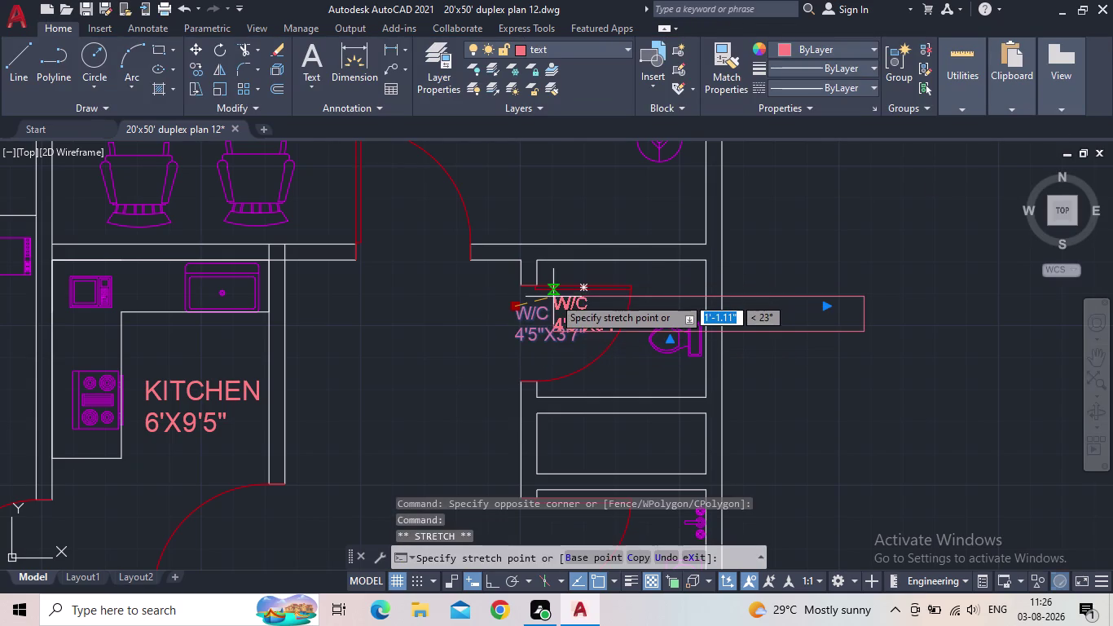
click(550, 298)
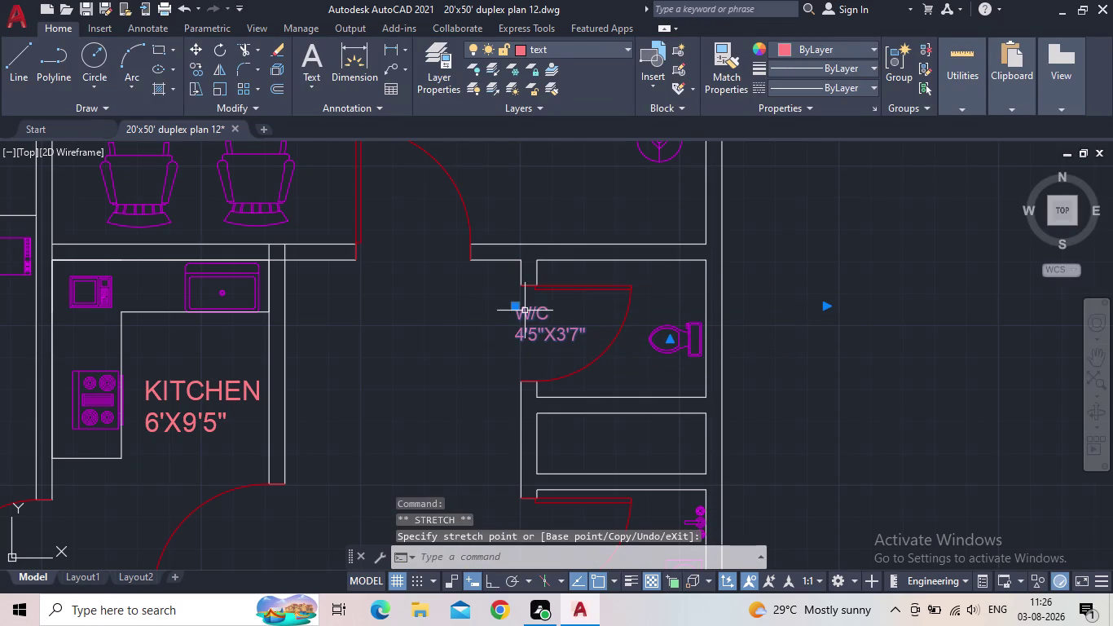
click(515, 308)
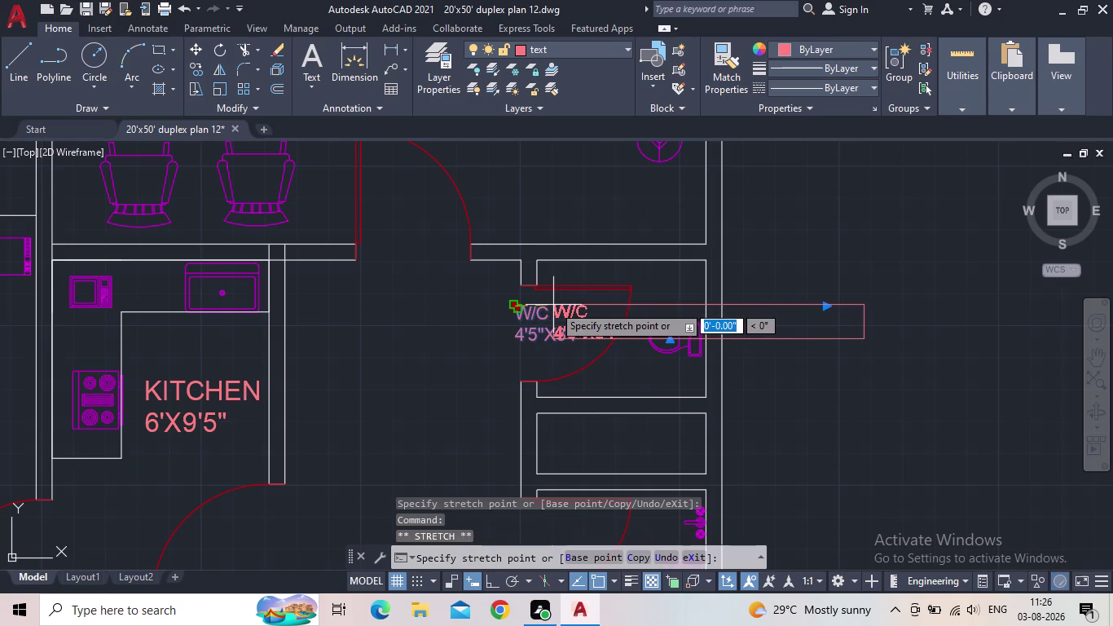
click(553, 304)
scroll(up, 3)
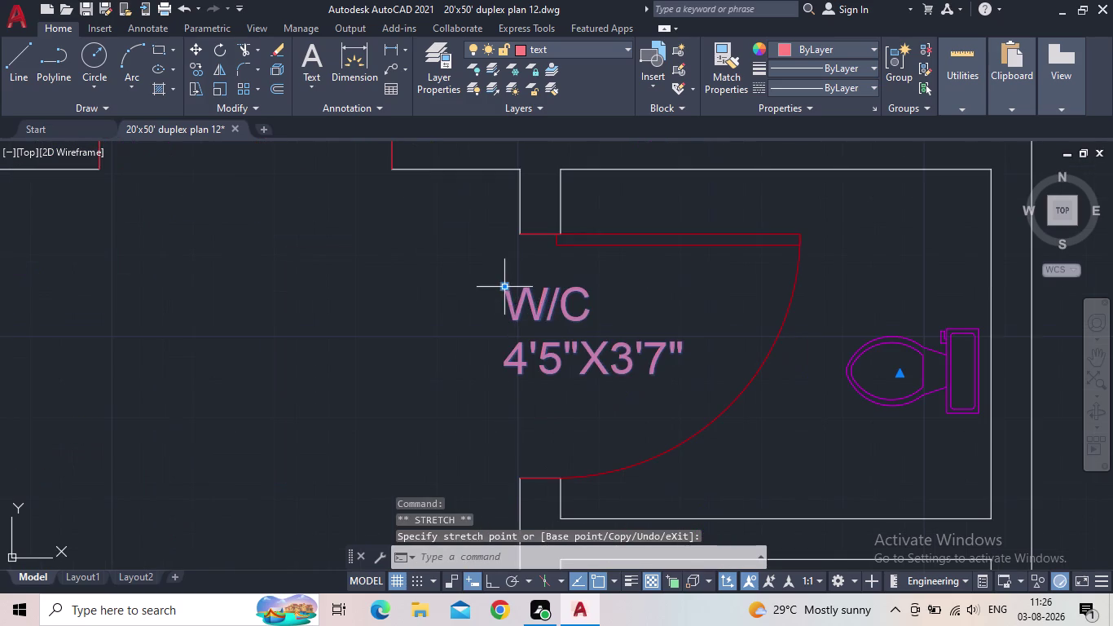
drag(508, 289, 604, 287)
click(622, 289)
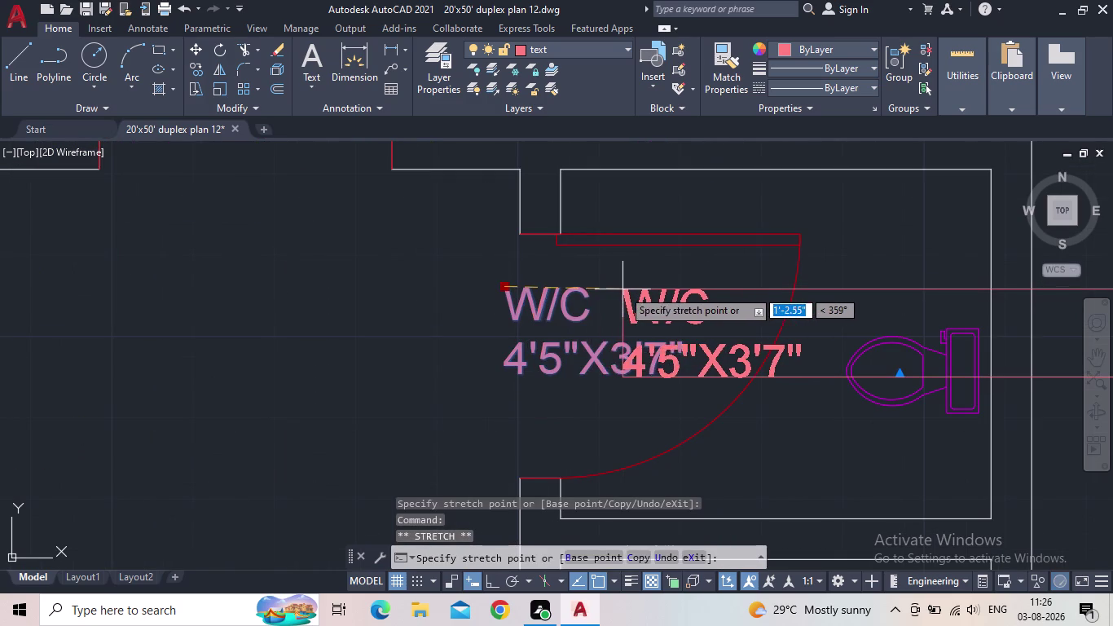
scroll(down, 3)
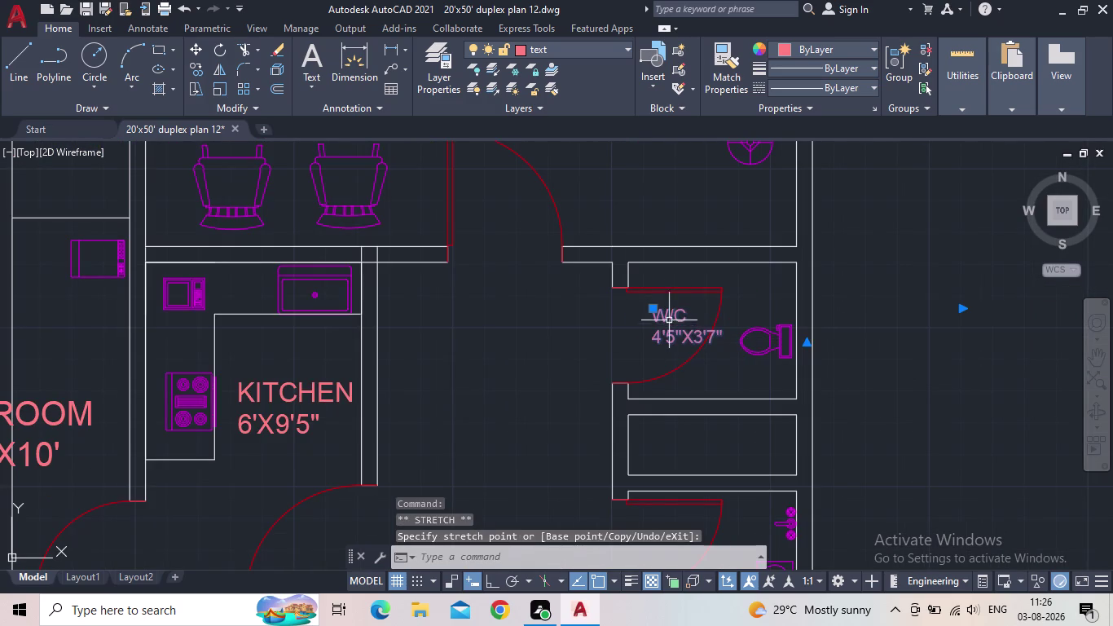
click(652, 310)
click(633, 310)
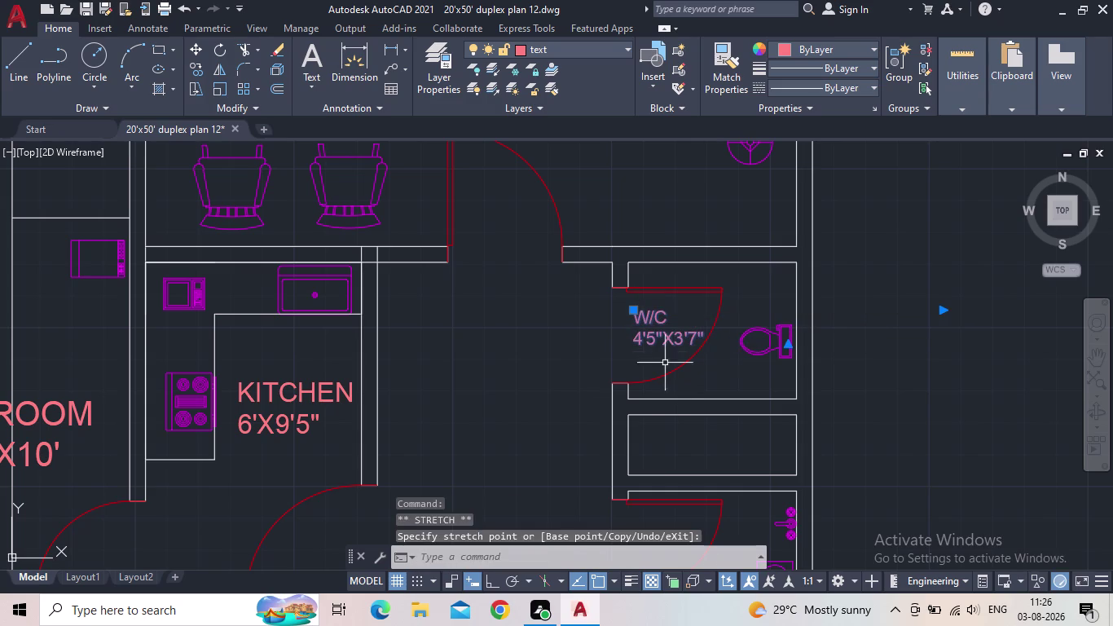
key(Escape)
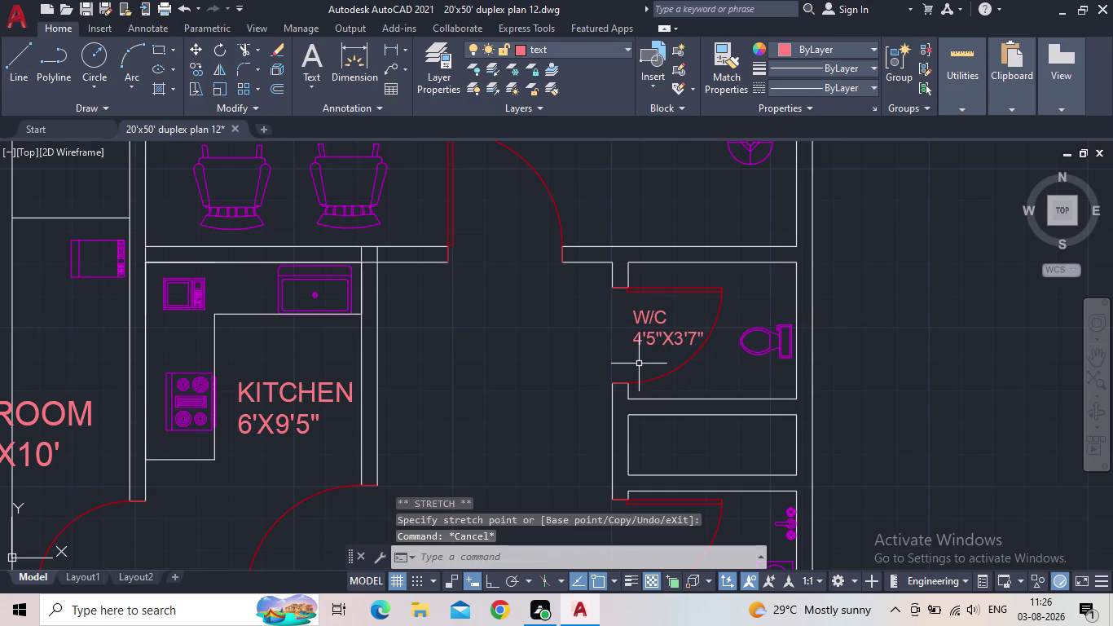
Start the COPY command with CO.
key(c)
key(o)
key(Return)
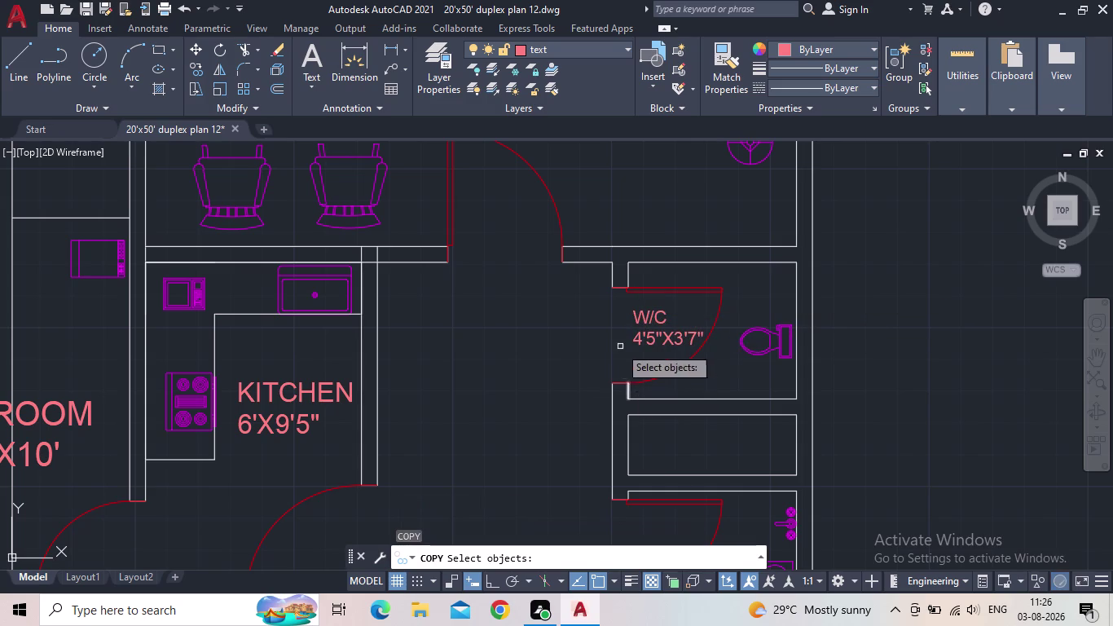
Copy the W/C 4'5"X3'7" label into the lower washroom beside the bathtub.
click(667, 341)
key(space)
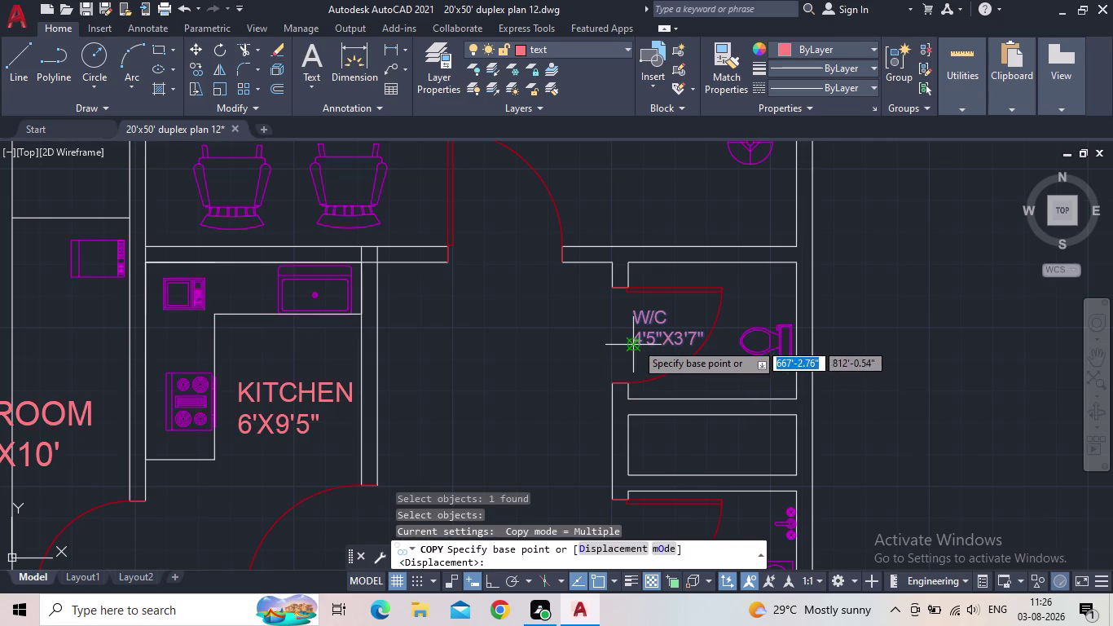
click(635, 342)
middle_drag(662, 469, 593, 418)
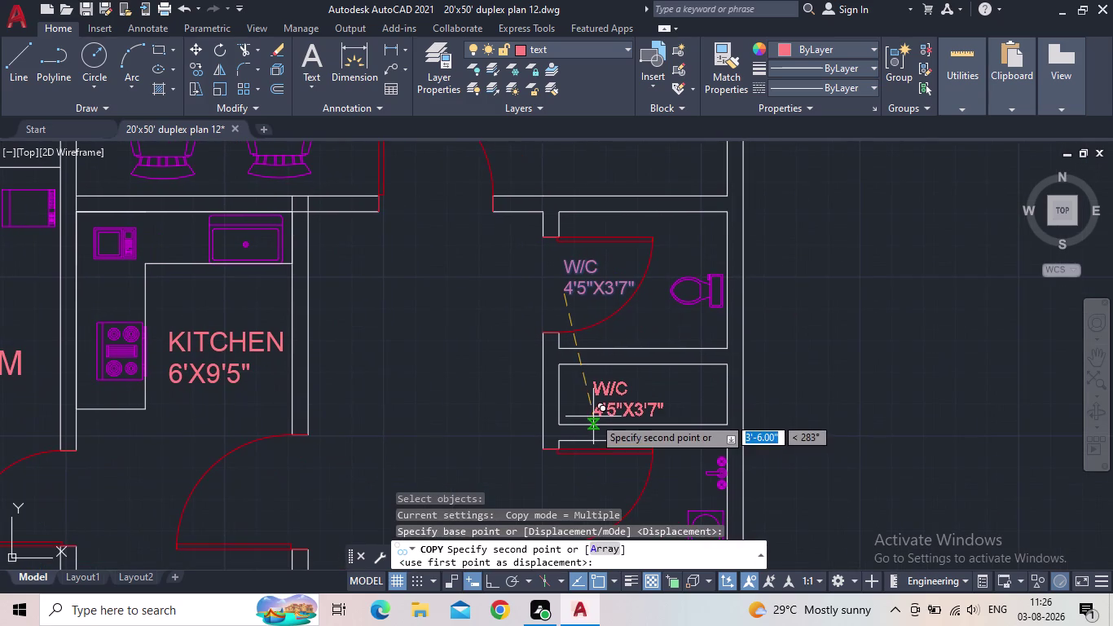
middle_drag(589, 425, 566, 311)
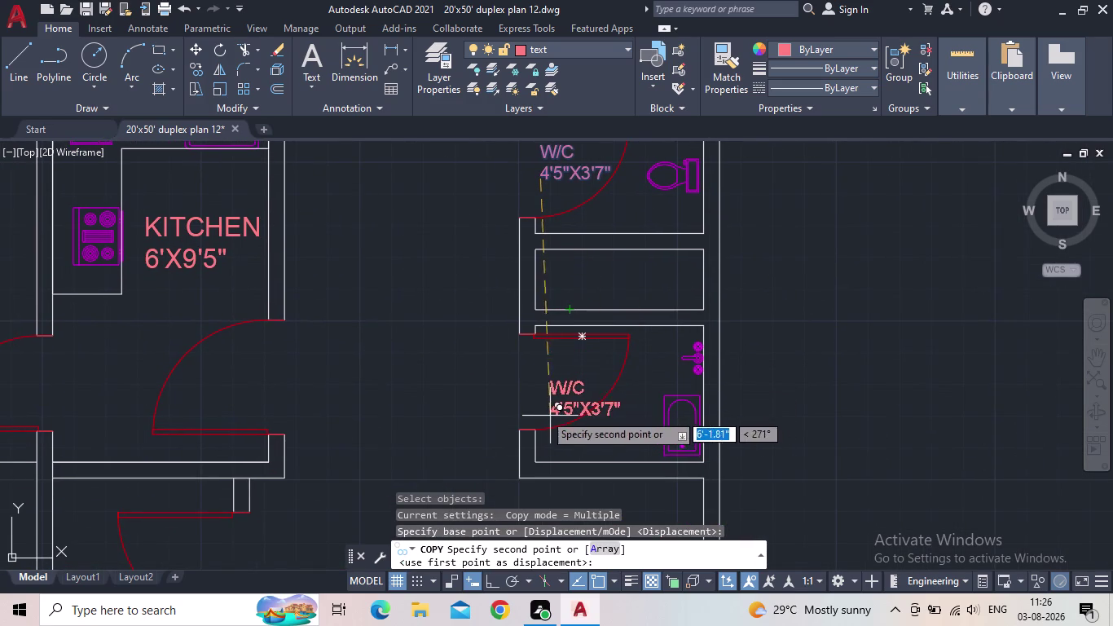
click(542, 387)
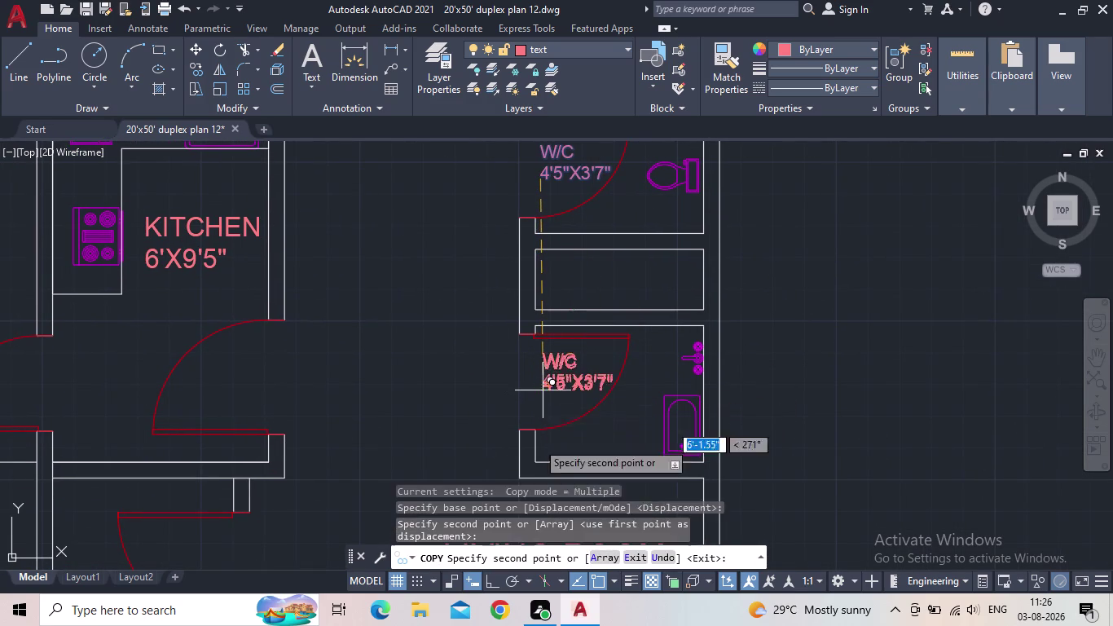
key(Escape)
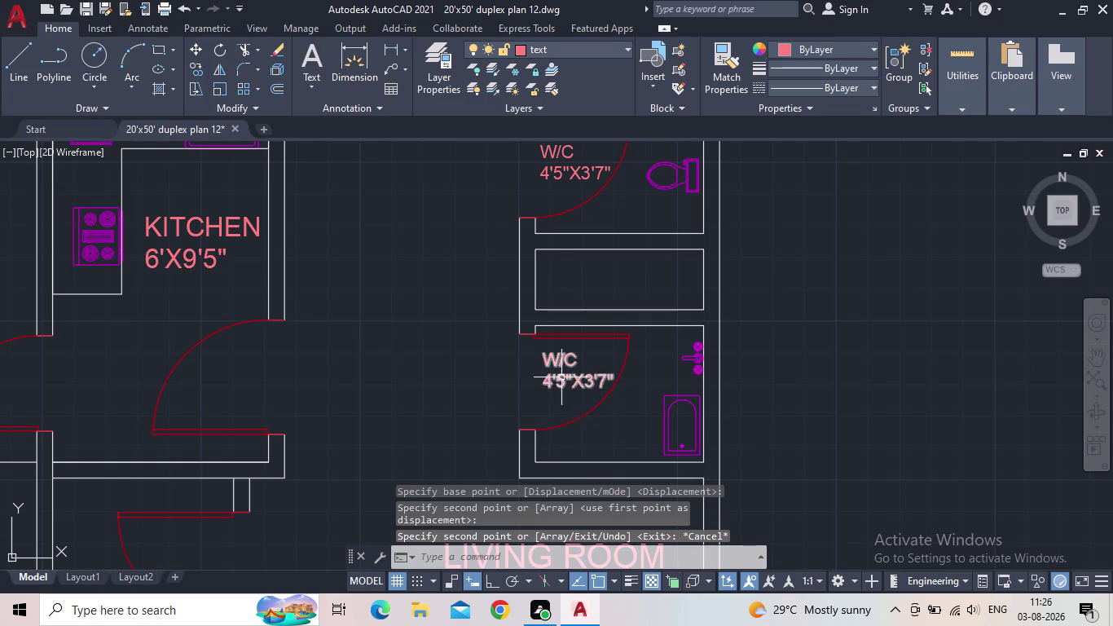
double_click(562, 377)
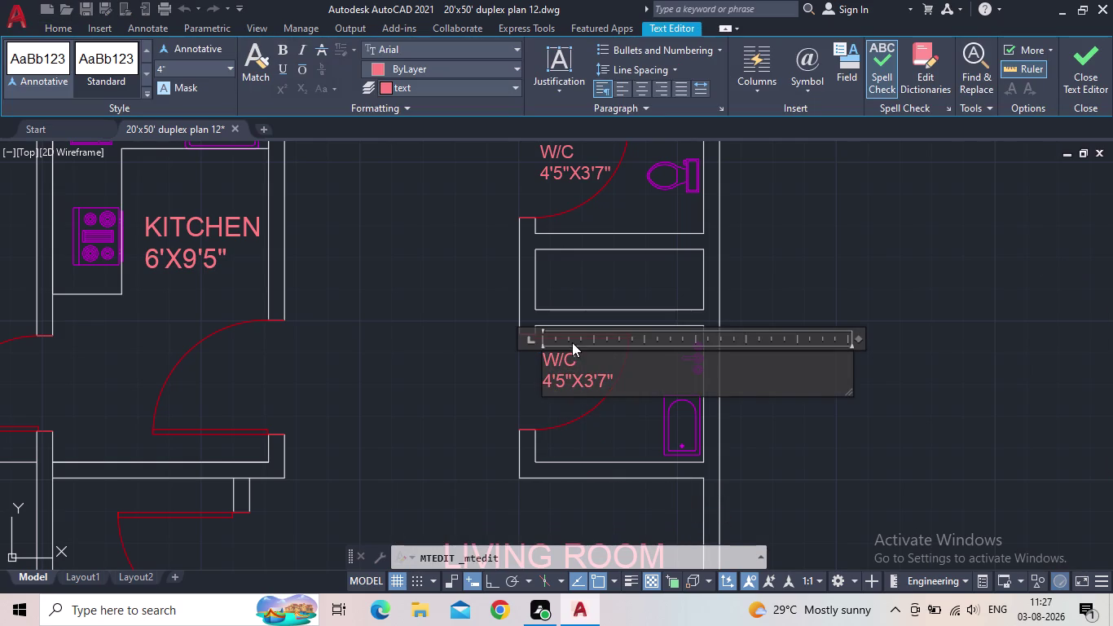
Change the copied label's W/C wording to BATH and save the drawing.
click(588, 362)
key(BackSpace)
key(BackSpace)
key(BackSpace)
text(BA)
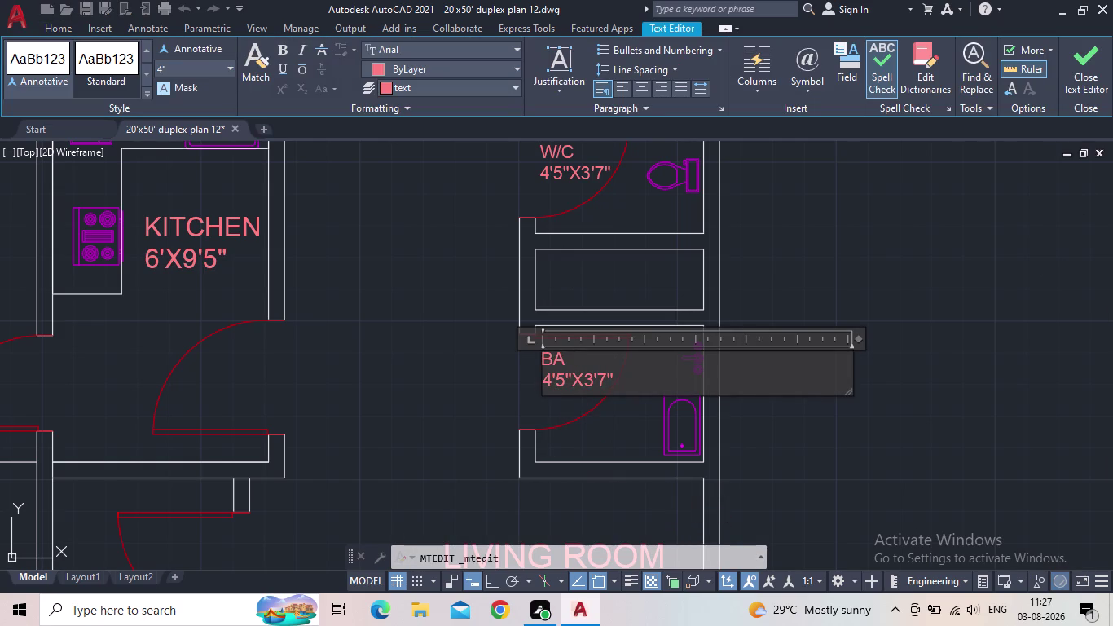
text(TH)
click(1075, 64)
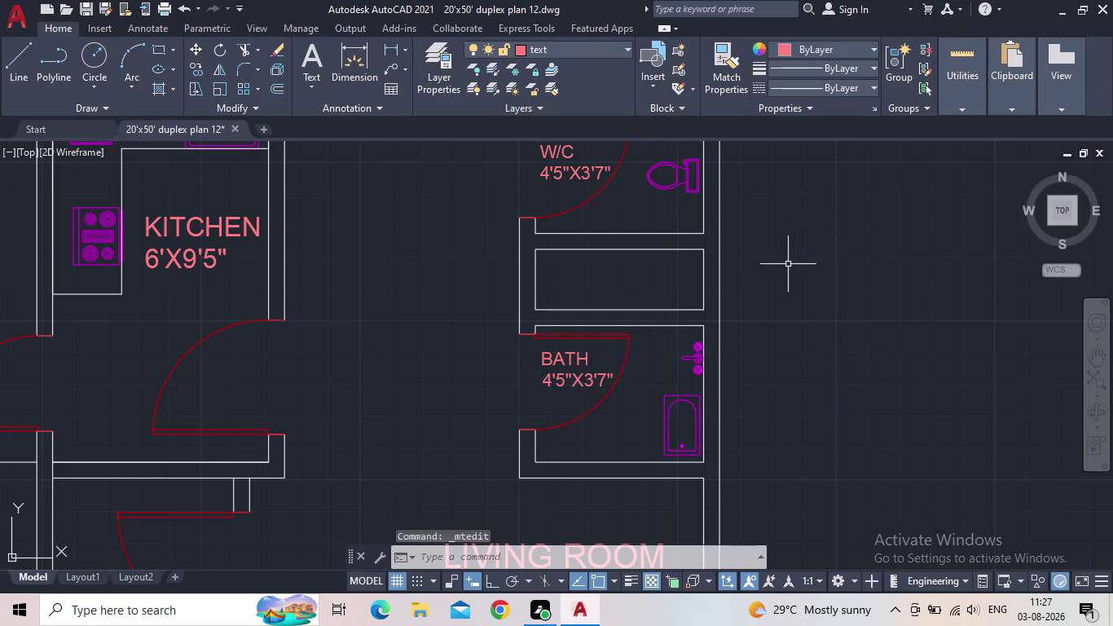
click(80, 4)
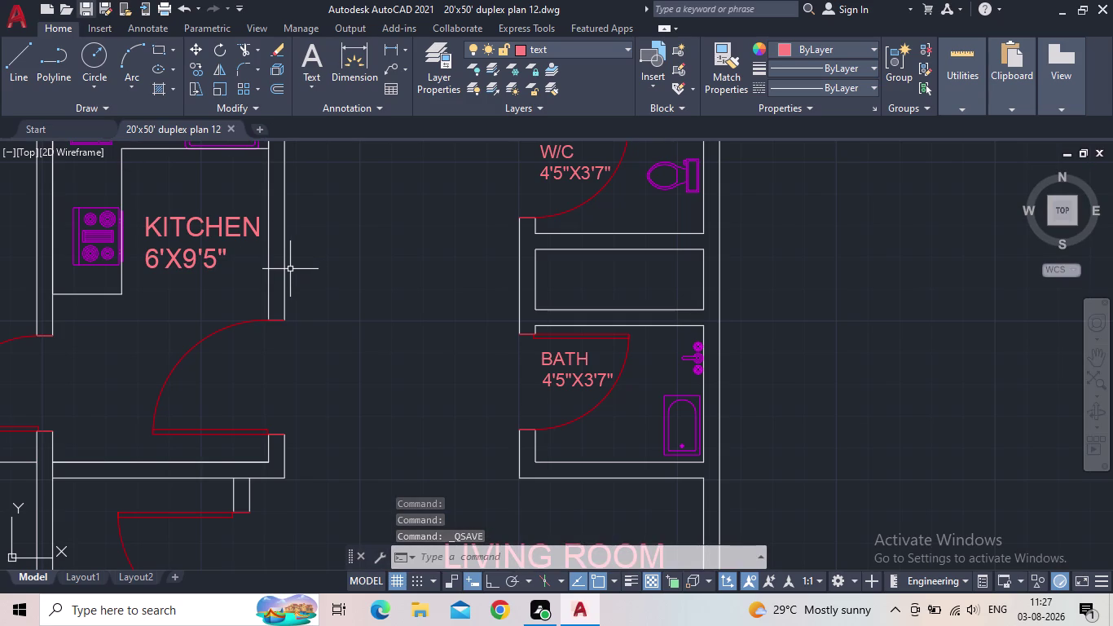
Zoom out to the whole plan, then zoom in on the two BEDROOM 15'1"X10' labels.
scroll(down, 3)
middle_click(352, 329)
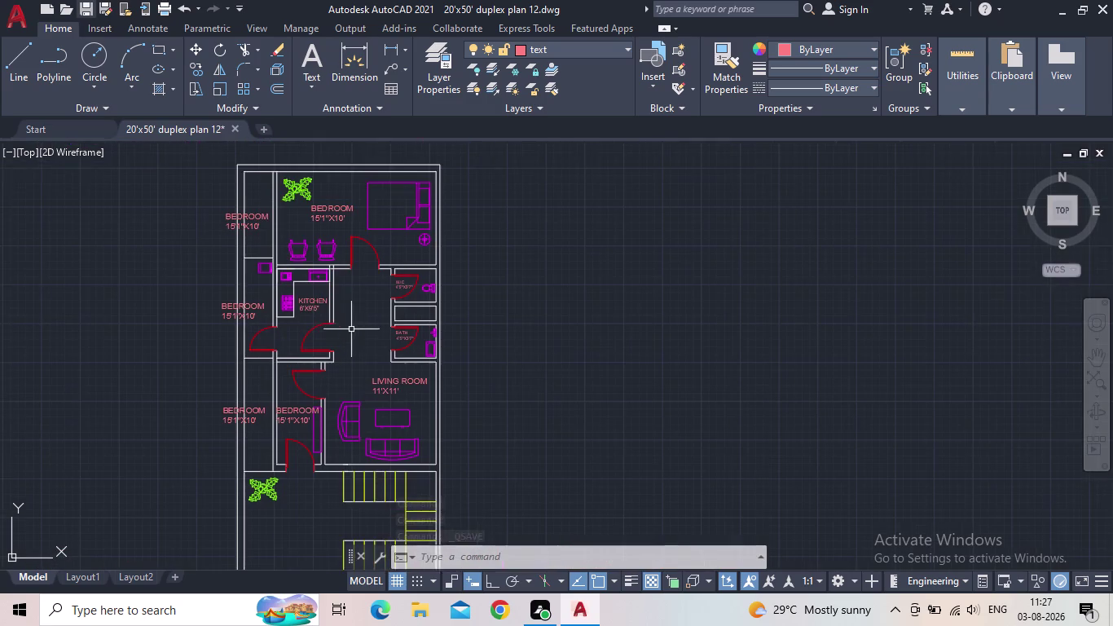
scroll(up, 3)
middle_drag(380, 281, 398, 288)
scroll(up, 3)
middle_drag(398, 288, 462, 290)
scroll(down, 3)
middle_click(413, 318)
scroll(up, 3)
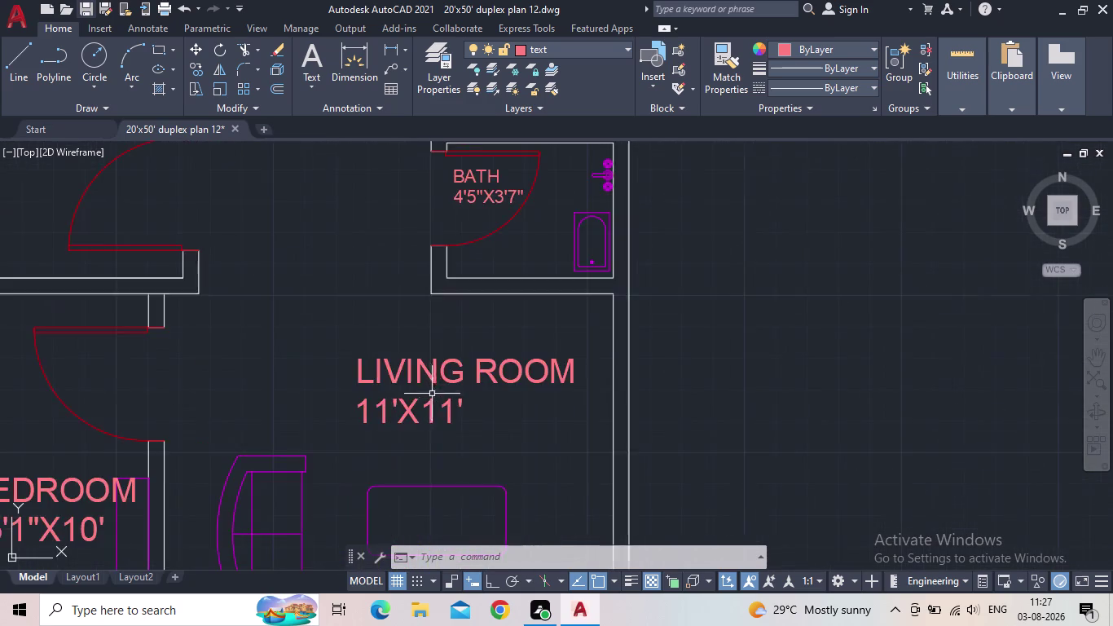
scroll(down, 3)
middle_drag(393, 376, 581, 344)
scroll(up, 3)
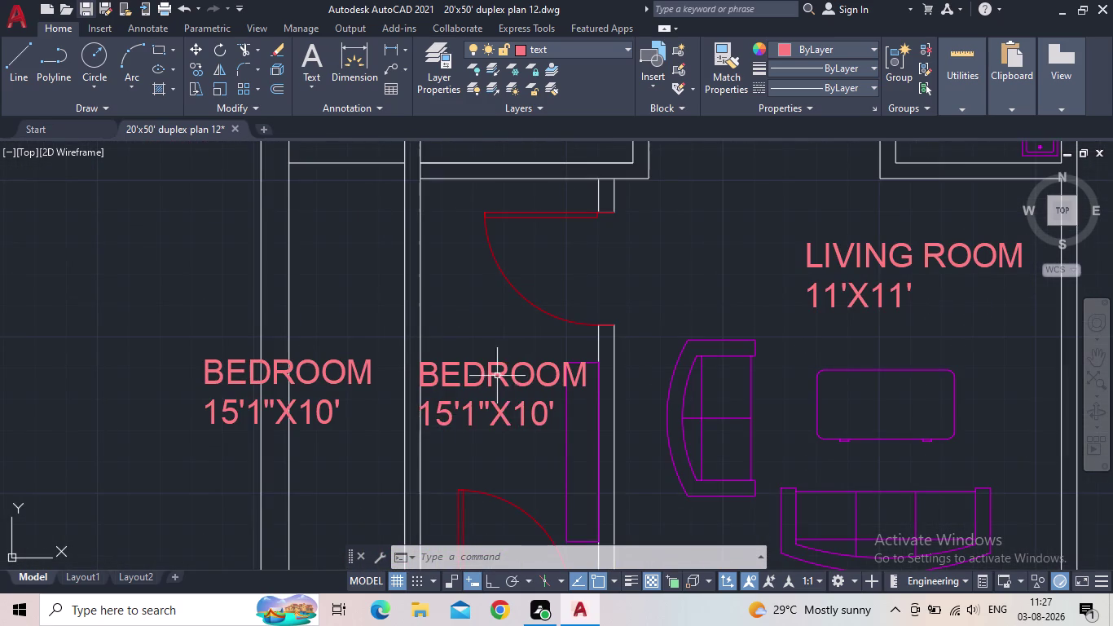
Change the right-hand BEDROOM label to FOYER, with 3'9"X11' on the second line.
double_click(492, 368)
drag(574, 411, 407, 364)
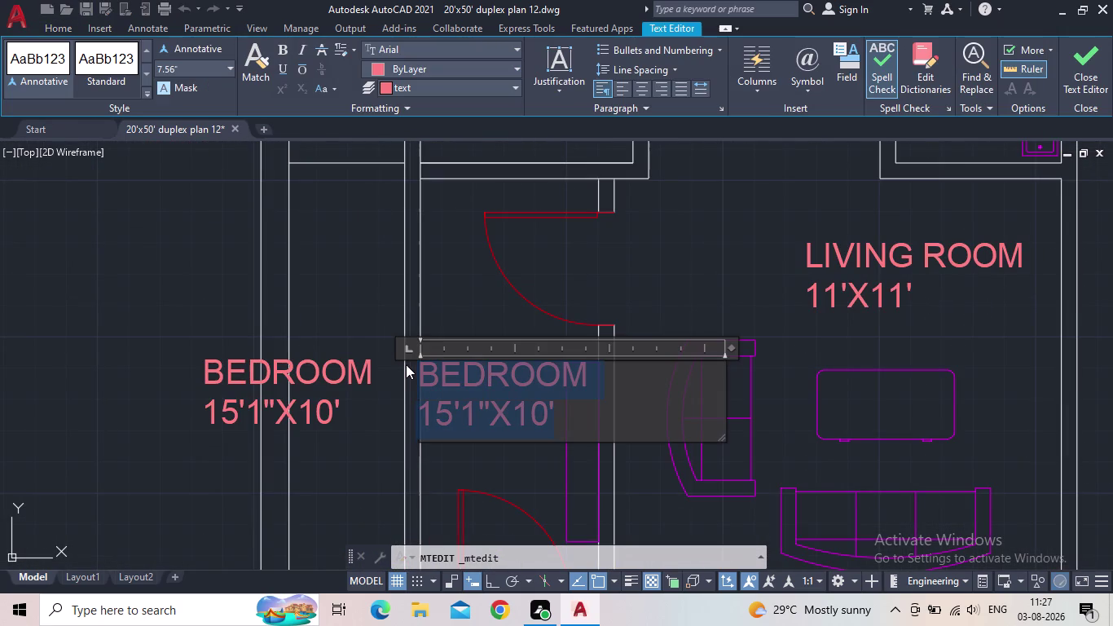
text(FO)
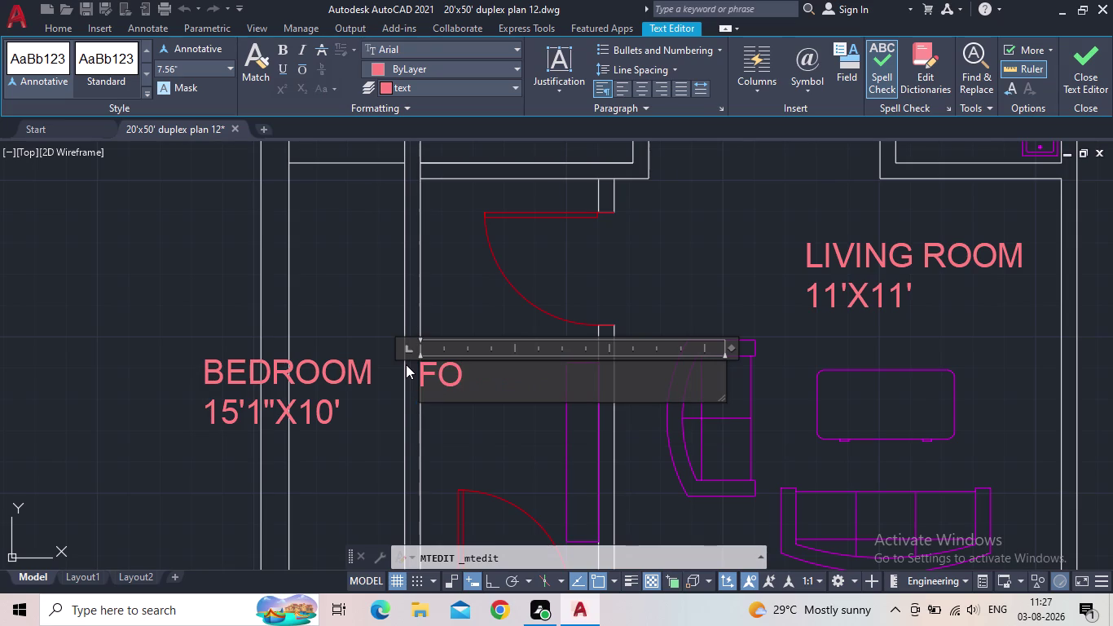
text(YER)
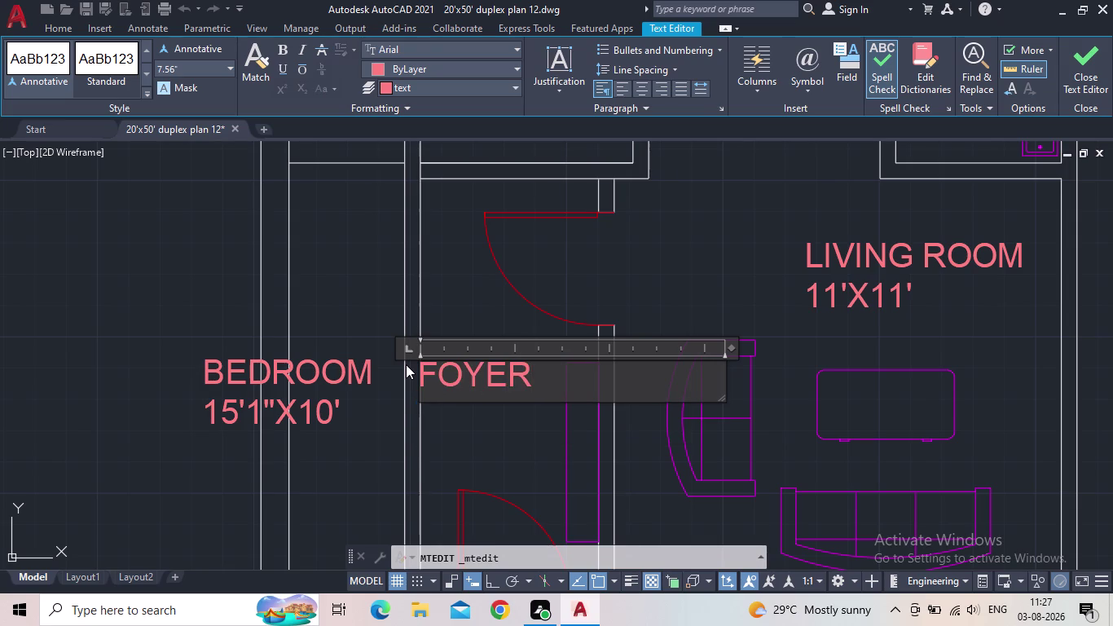
key(Return)
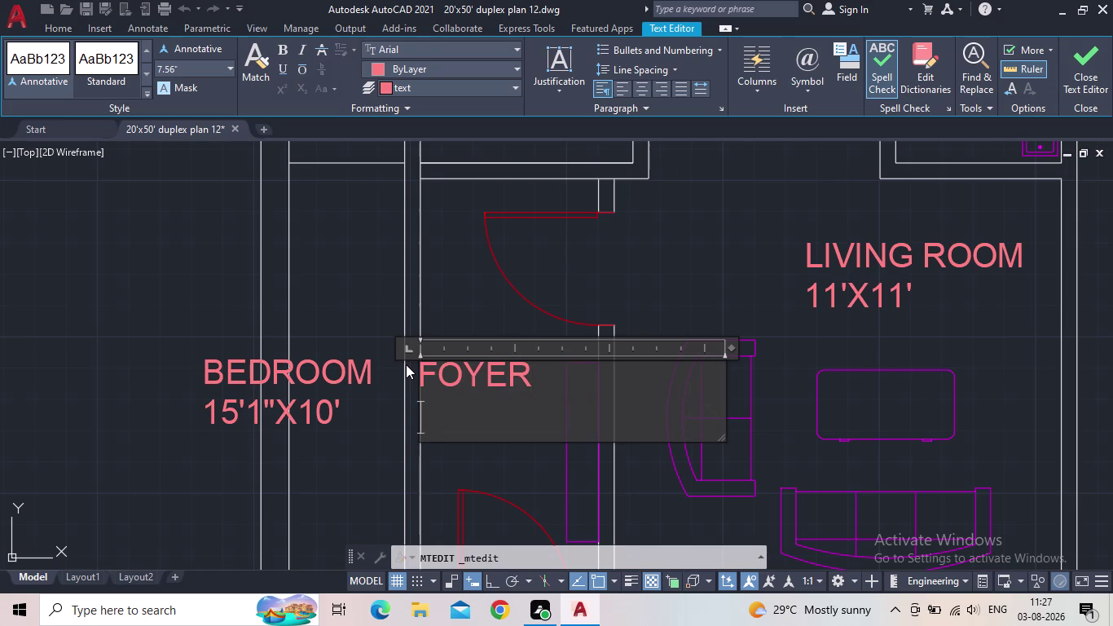
text(3')
text(9)
text(")
key(x)
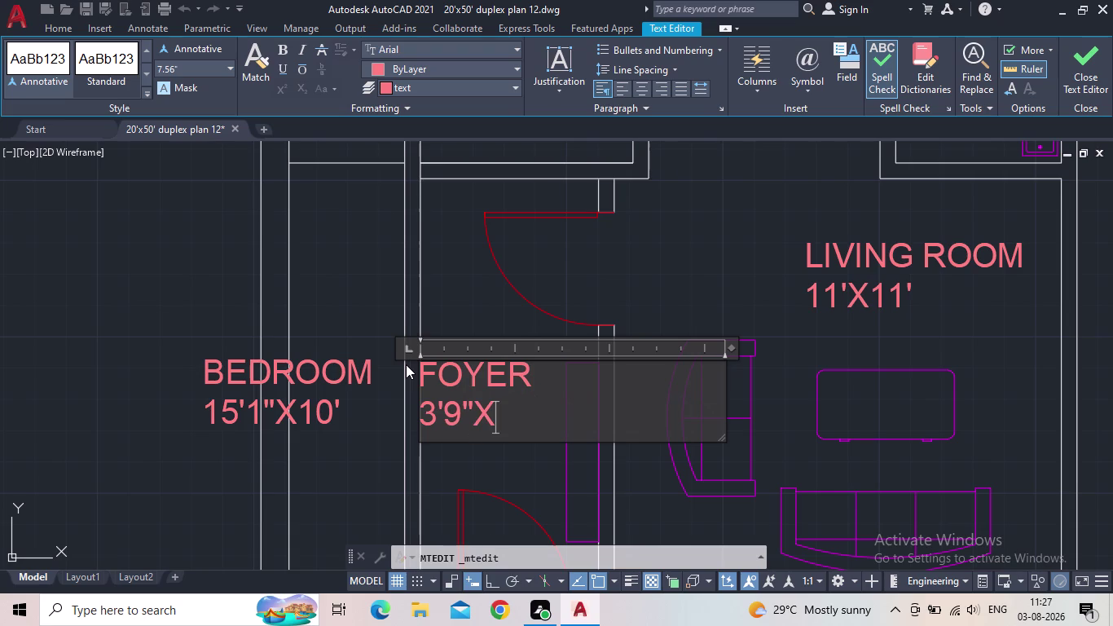
text(11)
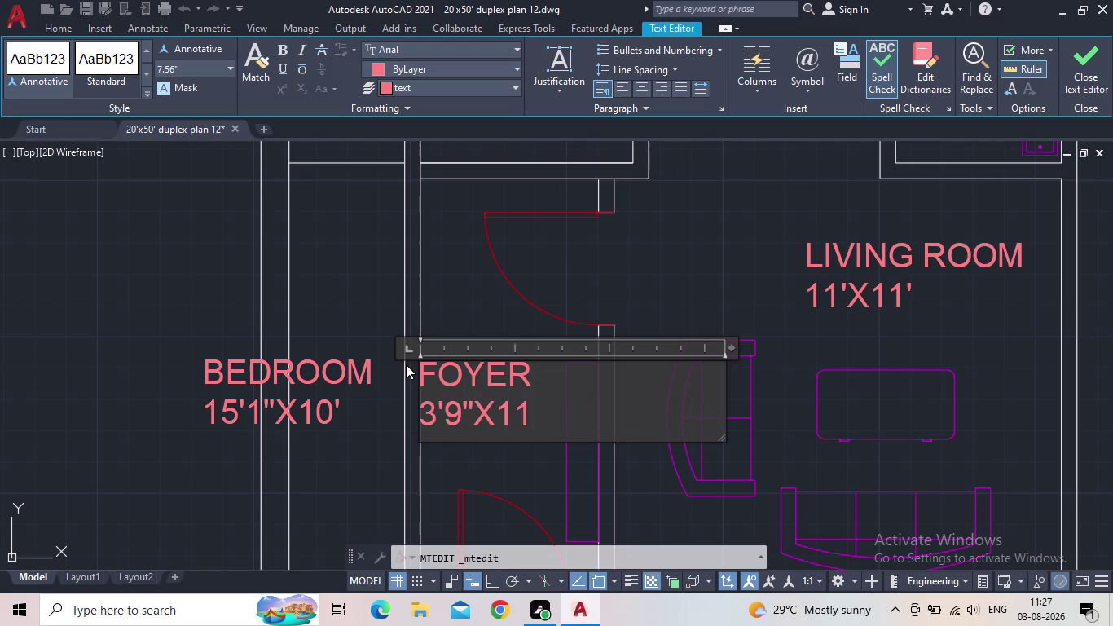
key(apostrophe)
click(1098, 72)
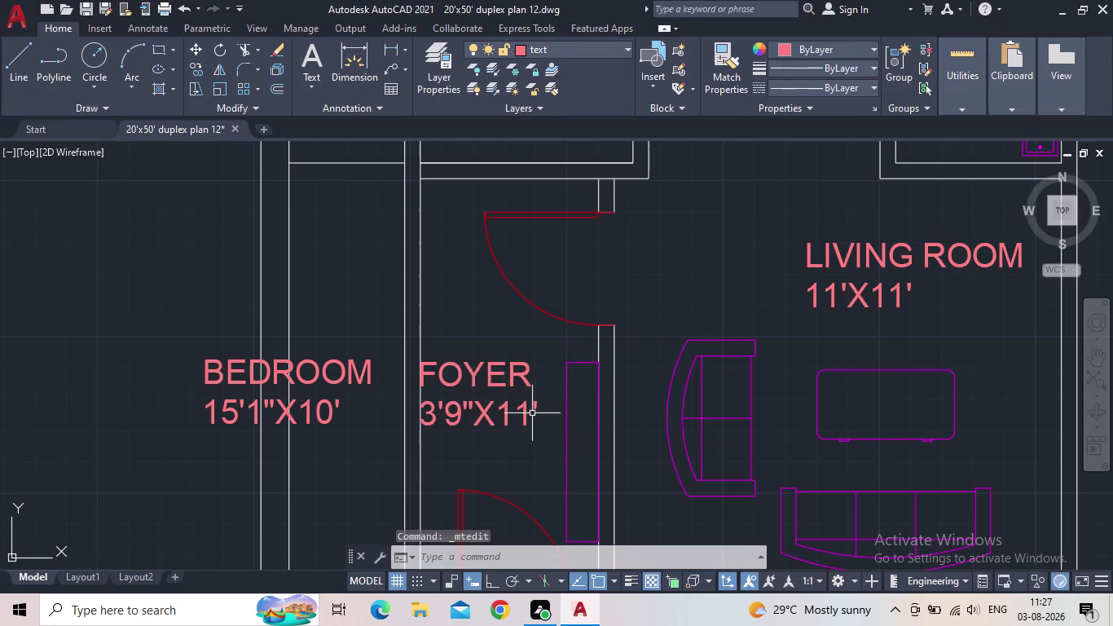
Grip-stretch the FOYER label slightly to the right.
click(483, 379)
click(463, 380)
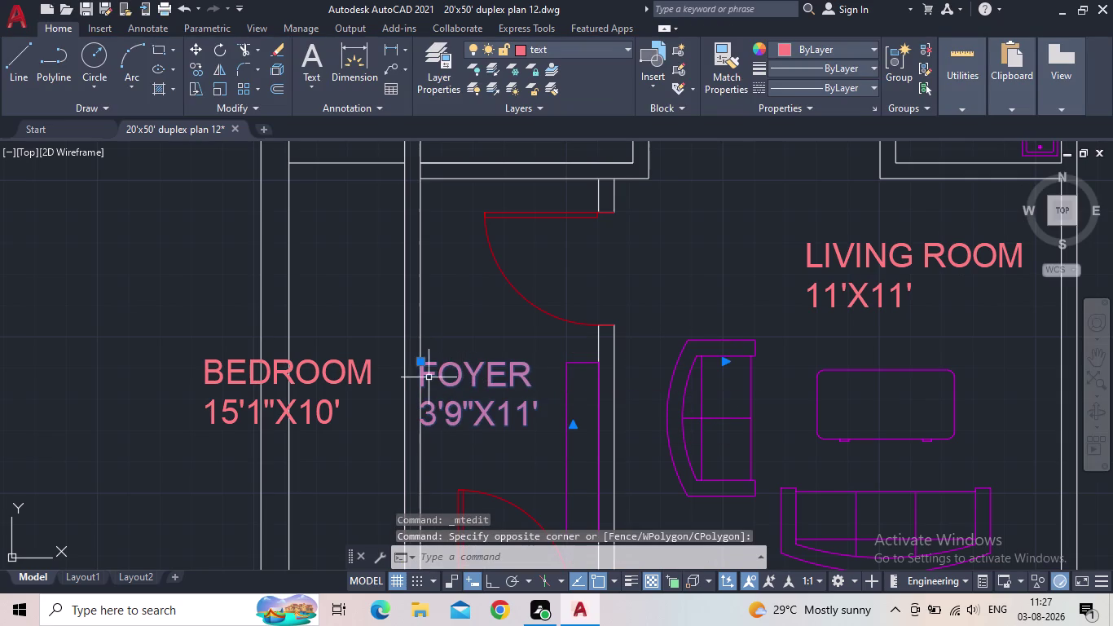
click(418, 362)
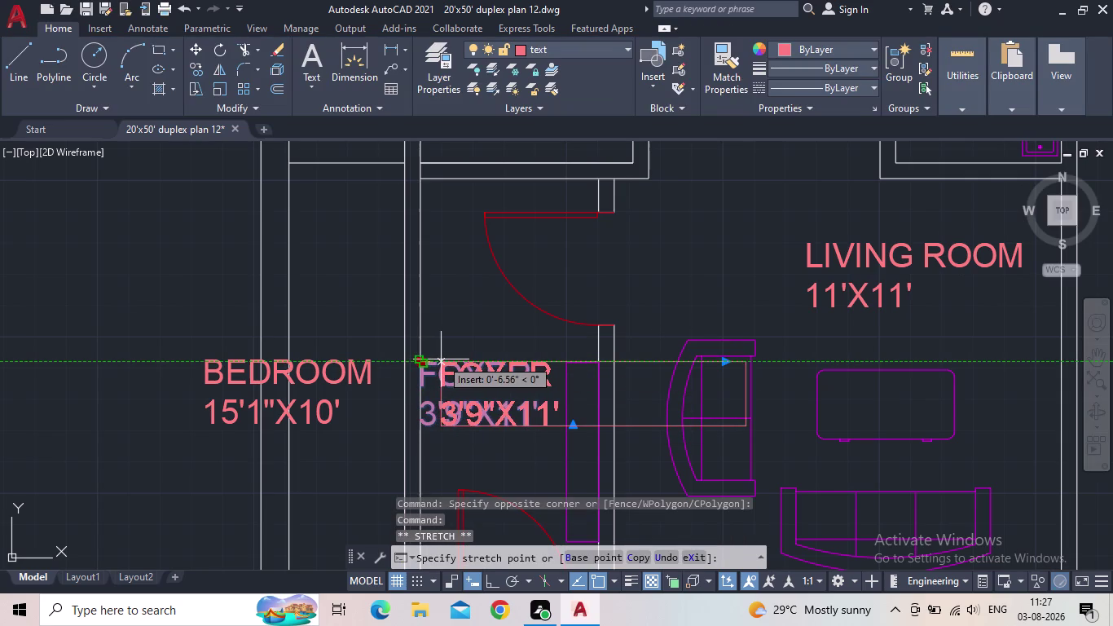
click(441, 360)
key(Escape)
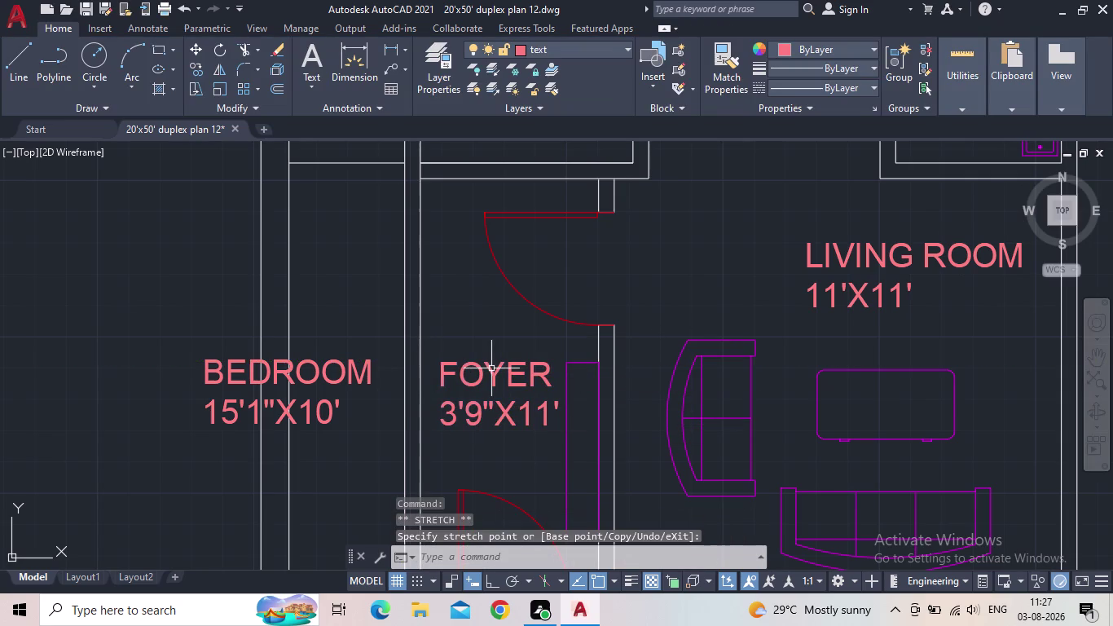
Open the left BEDROOM label for editing and select all its text.
scroll(down, 3)
scroll(down, 3)
middle_drag(460, 380, 484, 381)
scroll(up, 3)
click(423, 342)
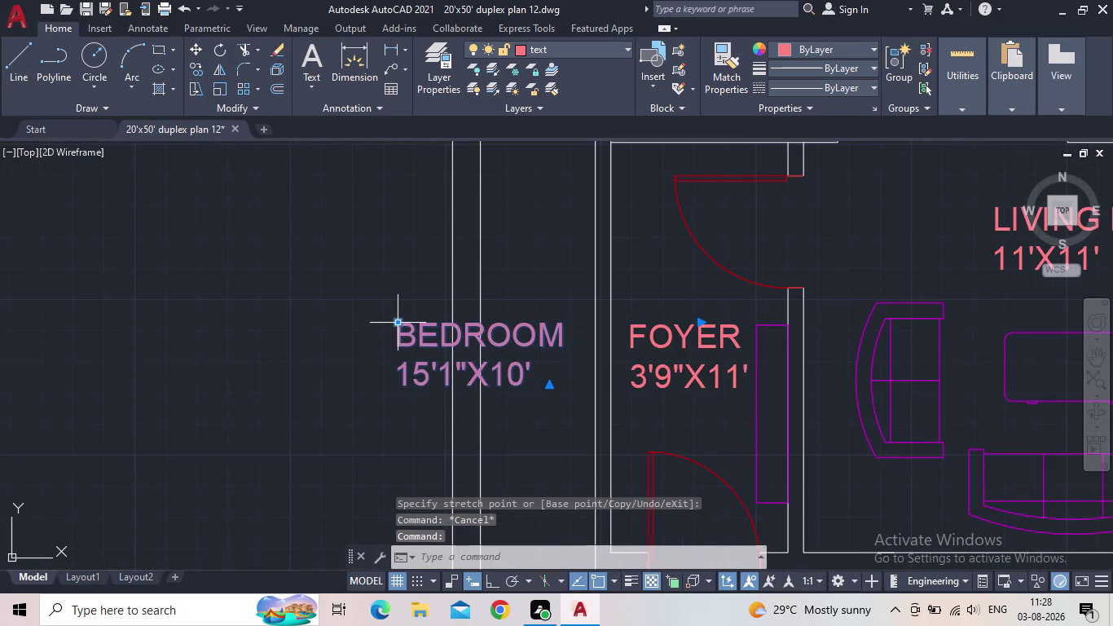
double_click(486, 329)
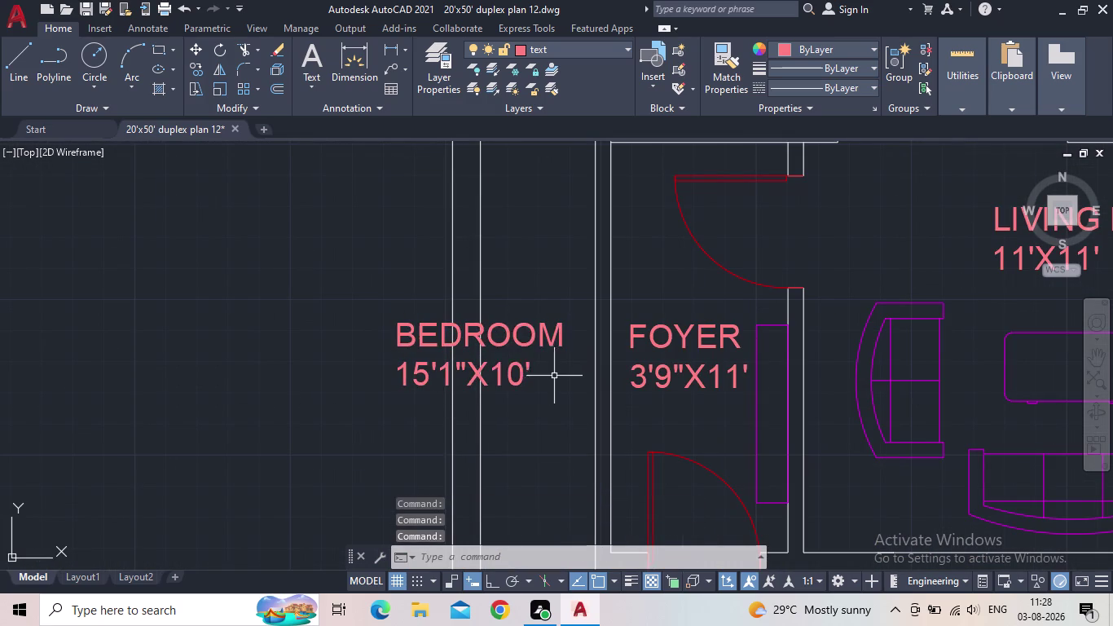
double_click(515, 328)
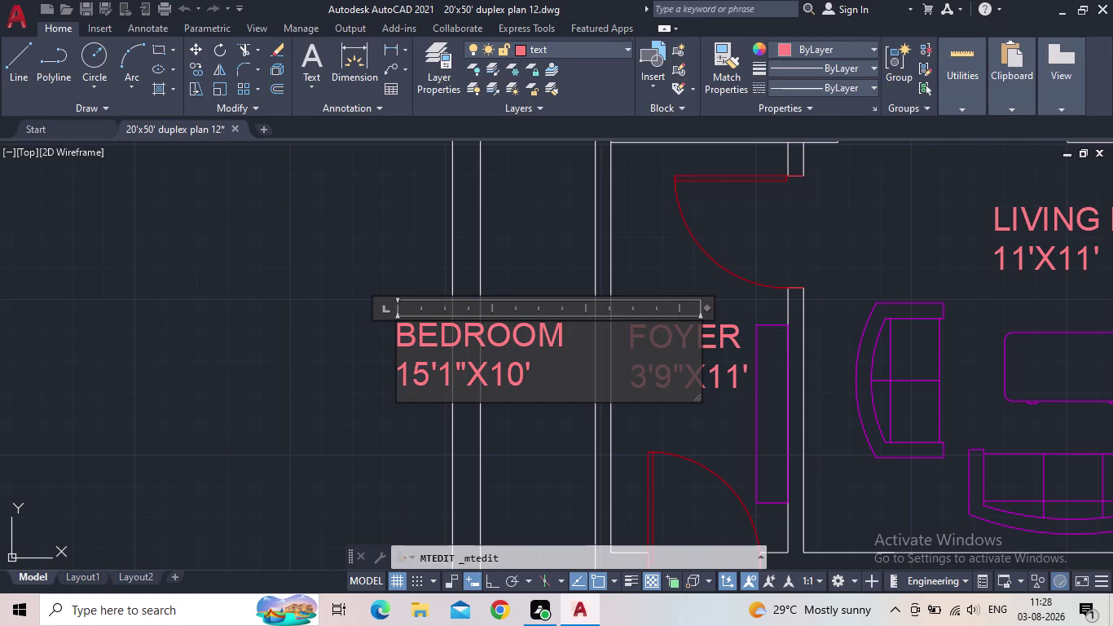
drag(540, 371, 372, 336)
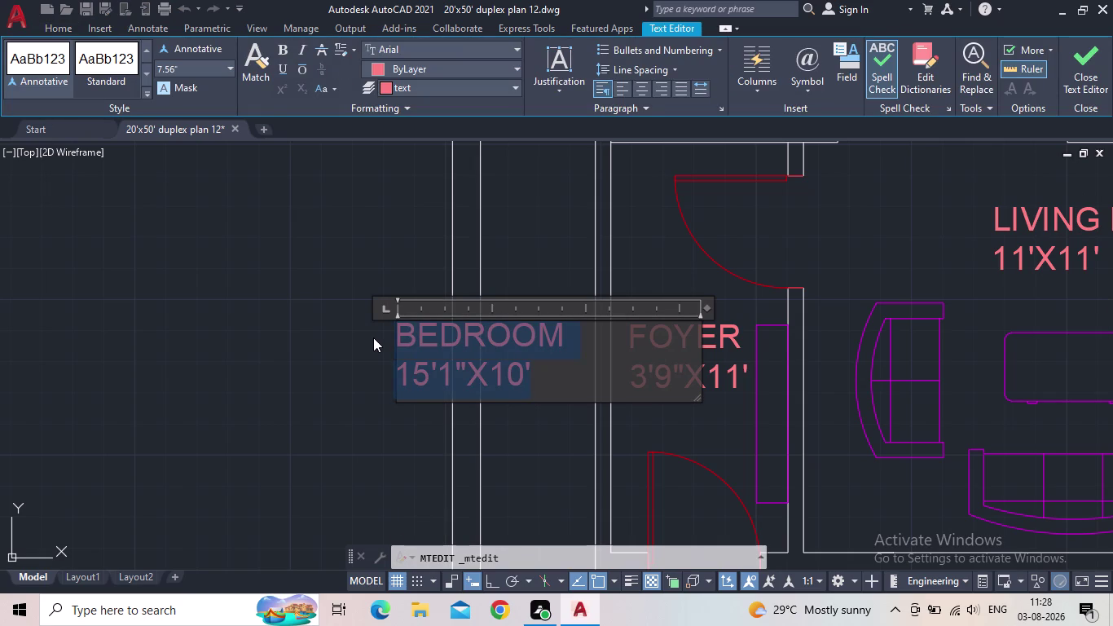
Retype the label as PLANTER with 3'1"X11'5" on the second line.
text(PLAN)
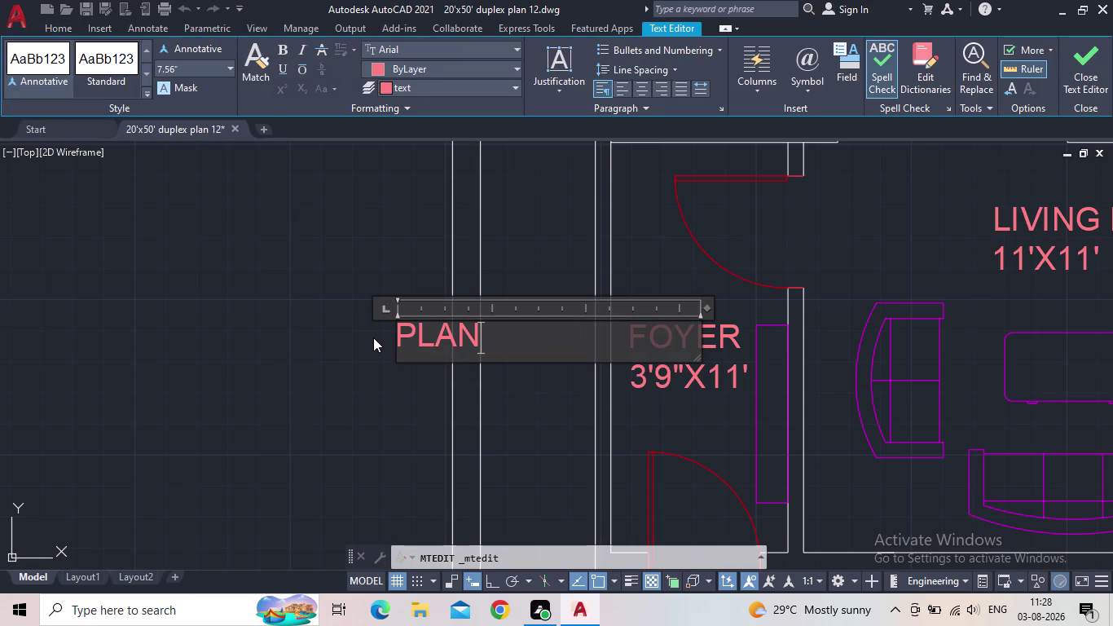
text(TER)
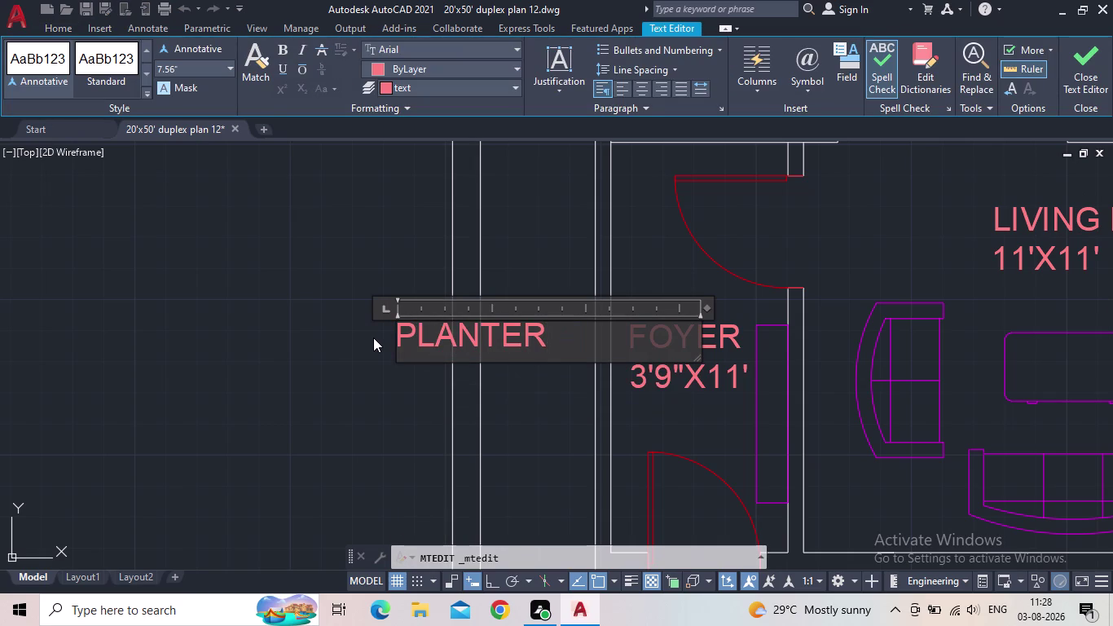
key(Return)
text(3')
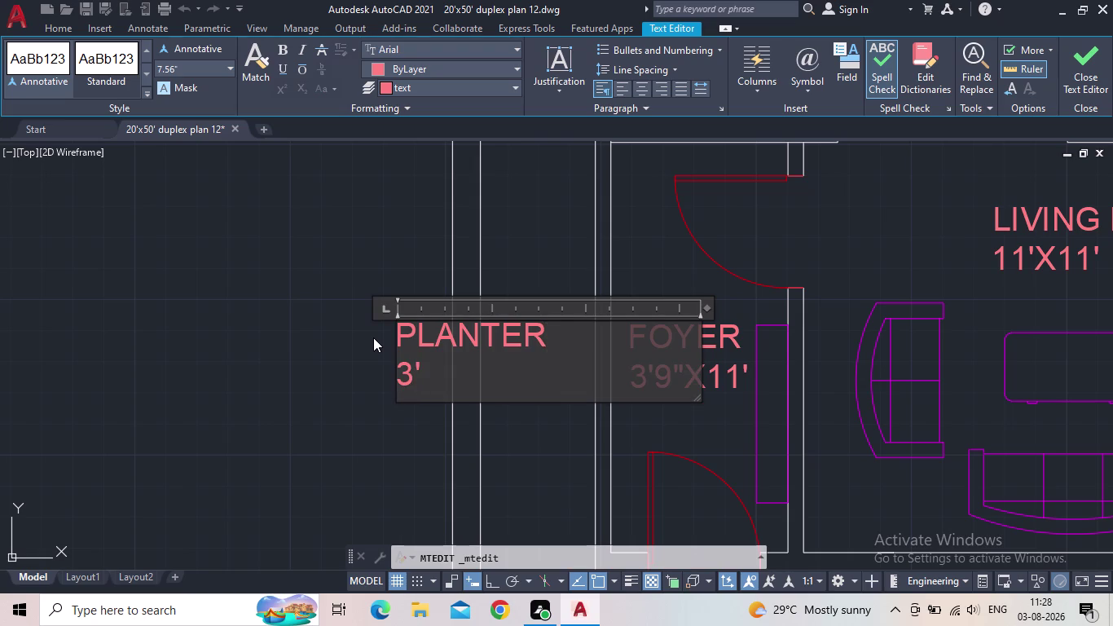
key(1)
key(shift+quotedbl)
key(x)
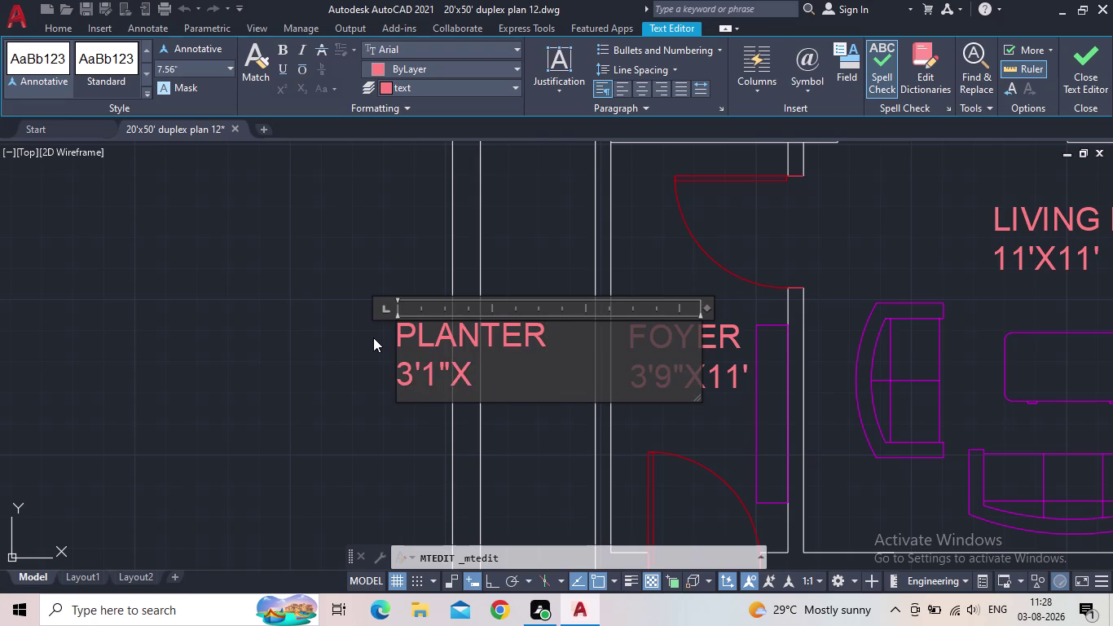
text(11)
text(')
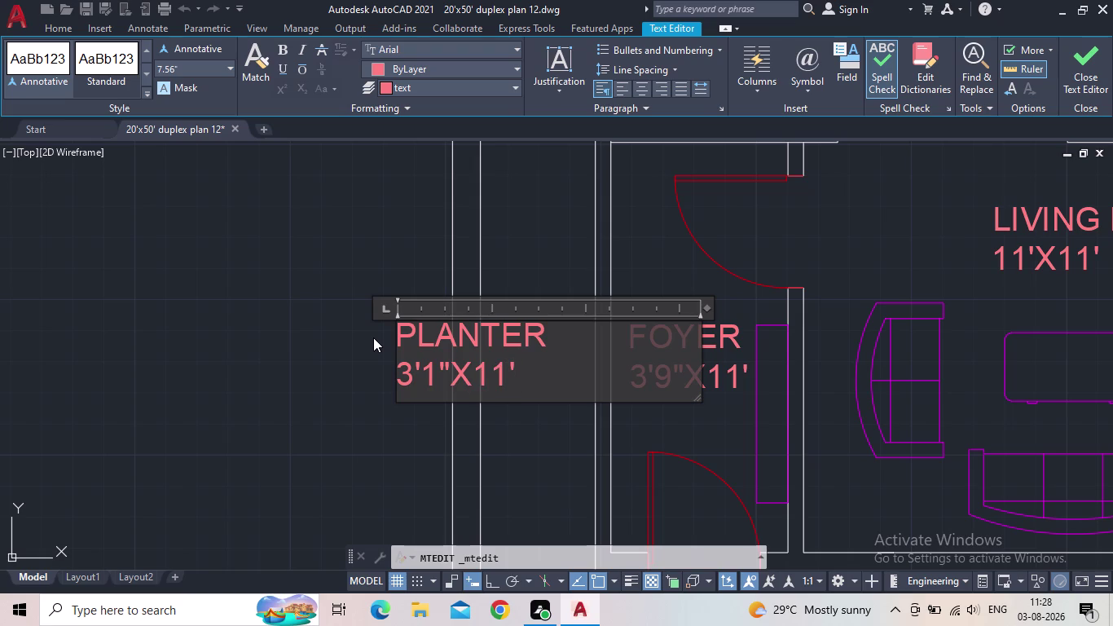
text(5")
click(1084, 69)
click(486, 336)
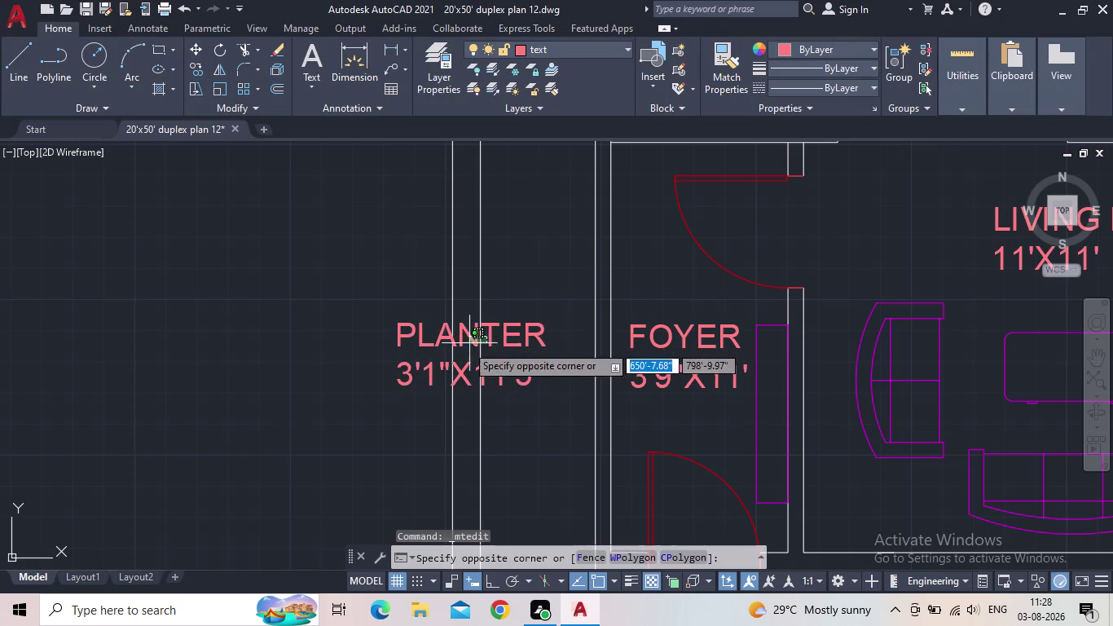
Rotate the PLANTER label 270° about its lower-left corner so it reads vertically.
click(376, 350)
key(Escape)
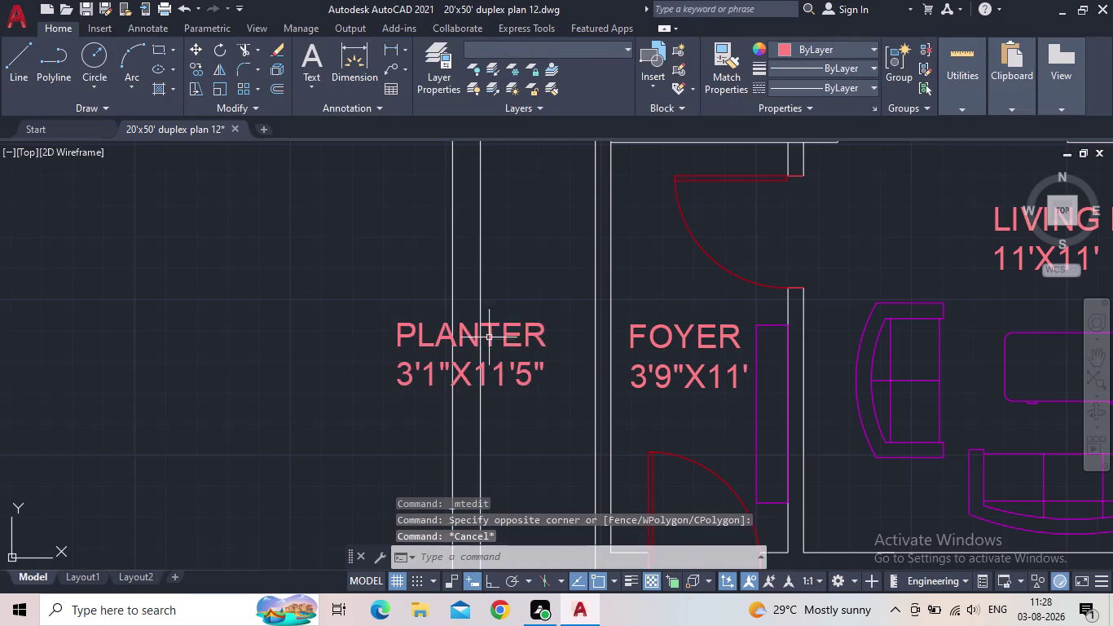
click(529, 337)
key(r)
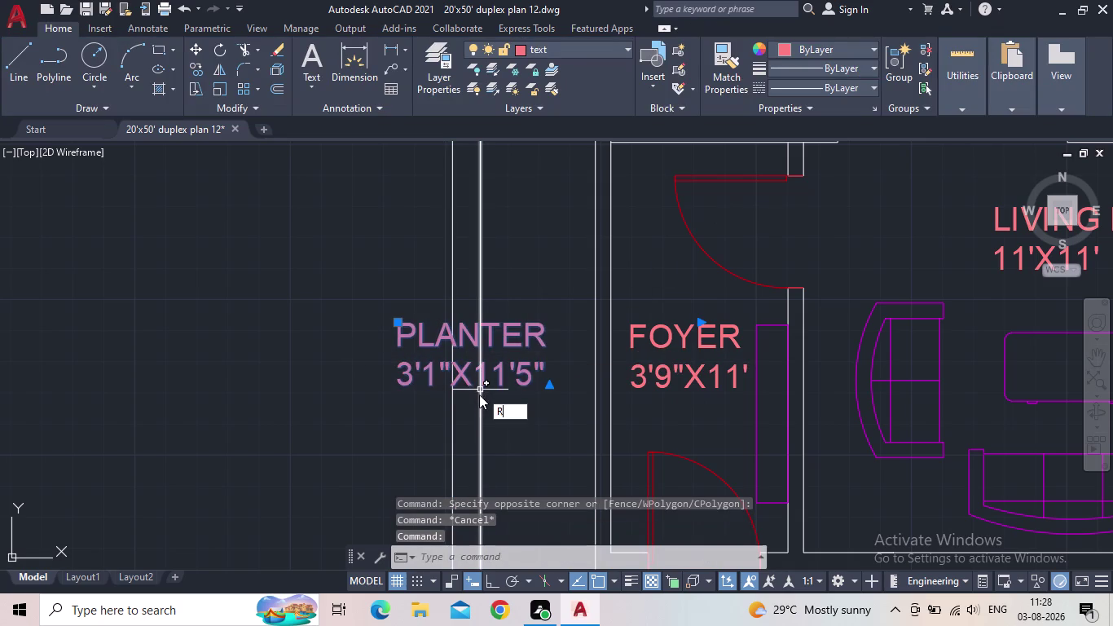
key(o)
key(Return)
click(492, 586)
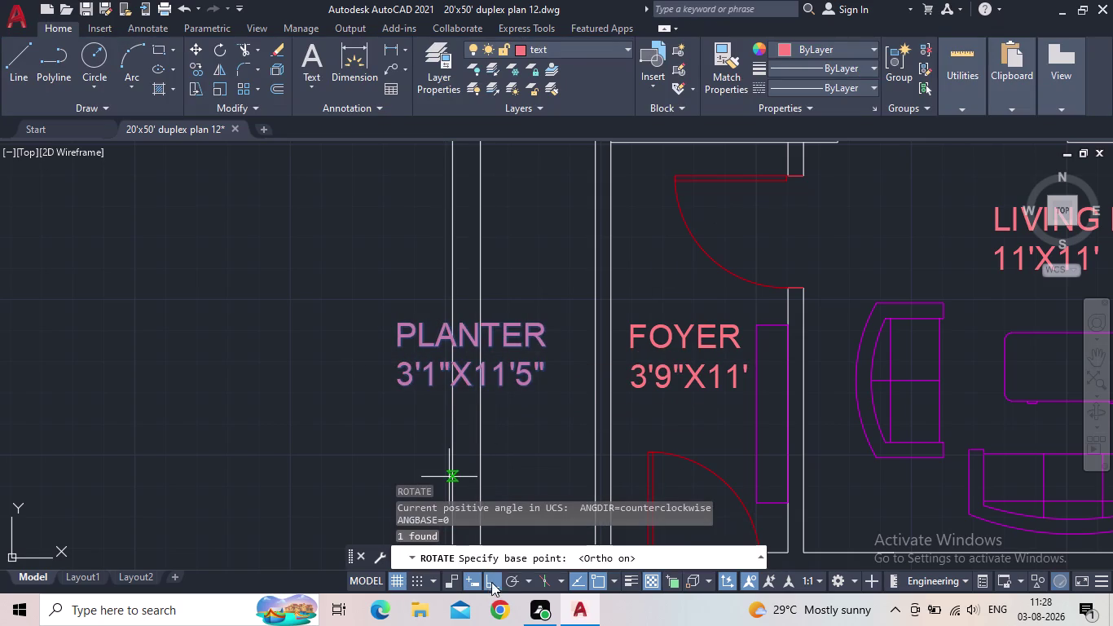
click(397, 322)
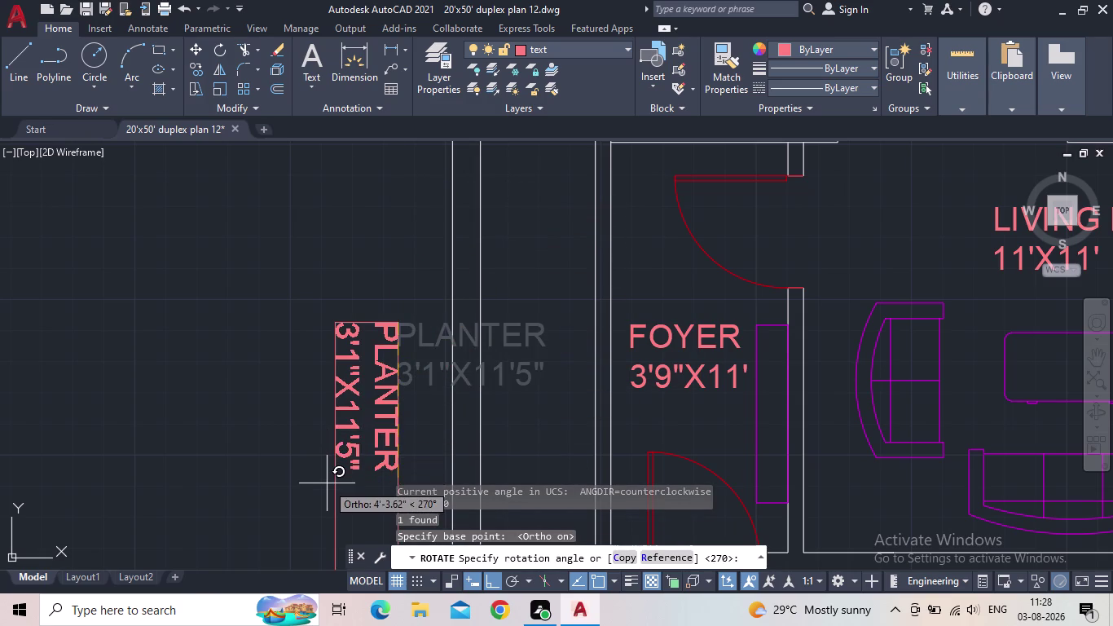
click(327, 483)
key(Escape)
Select the vertical PLANTER label for a COPY.
click(343, 392)
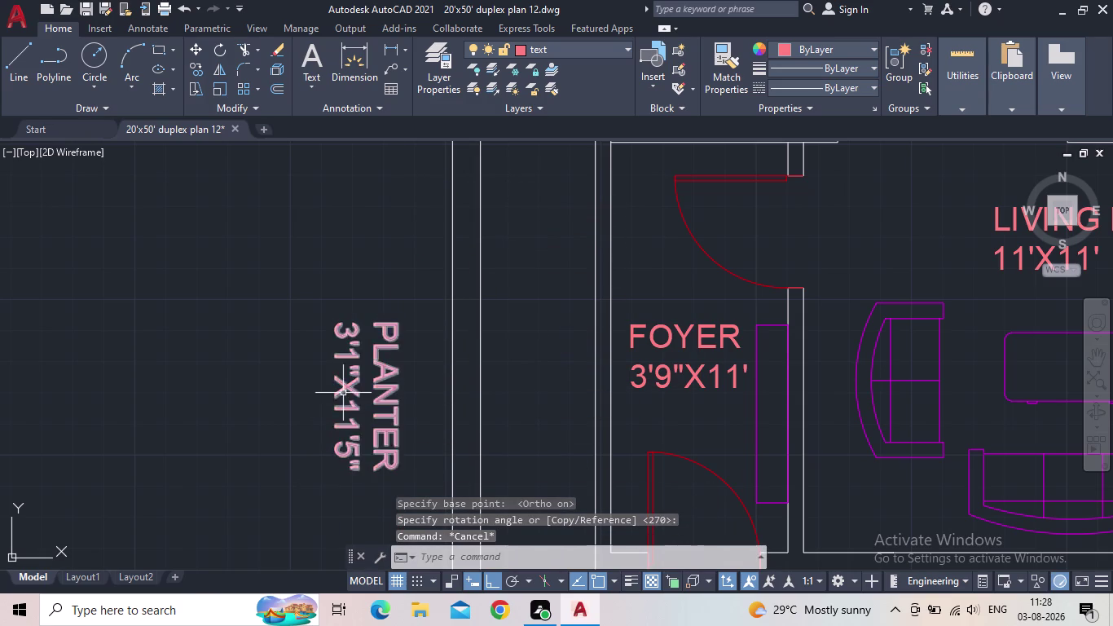
key(c)
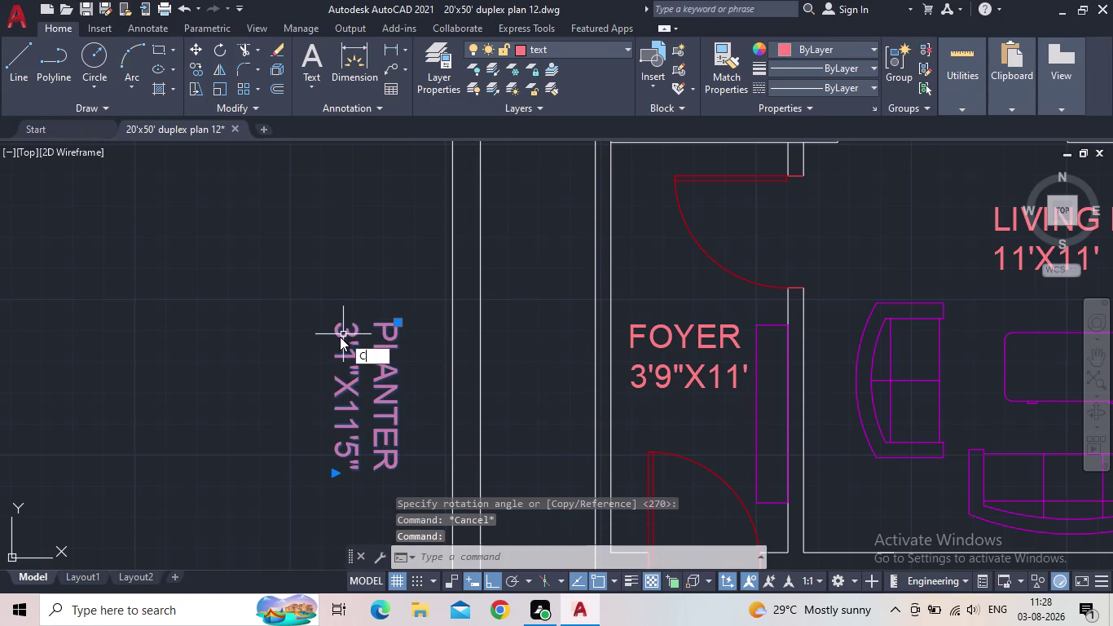
key(o)
key(Return)
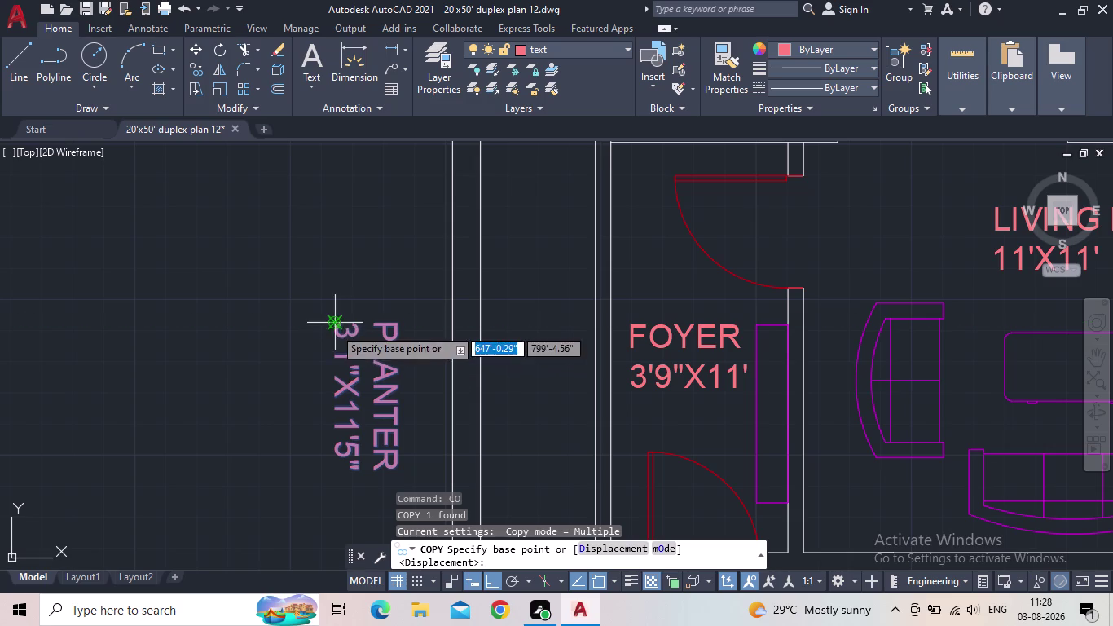
Copy the PLANTER label from its top into the strip beside the kitchen.
click(334, 327)
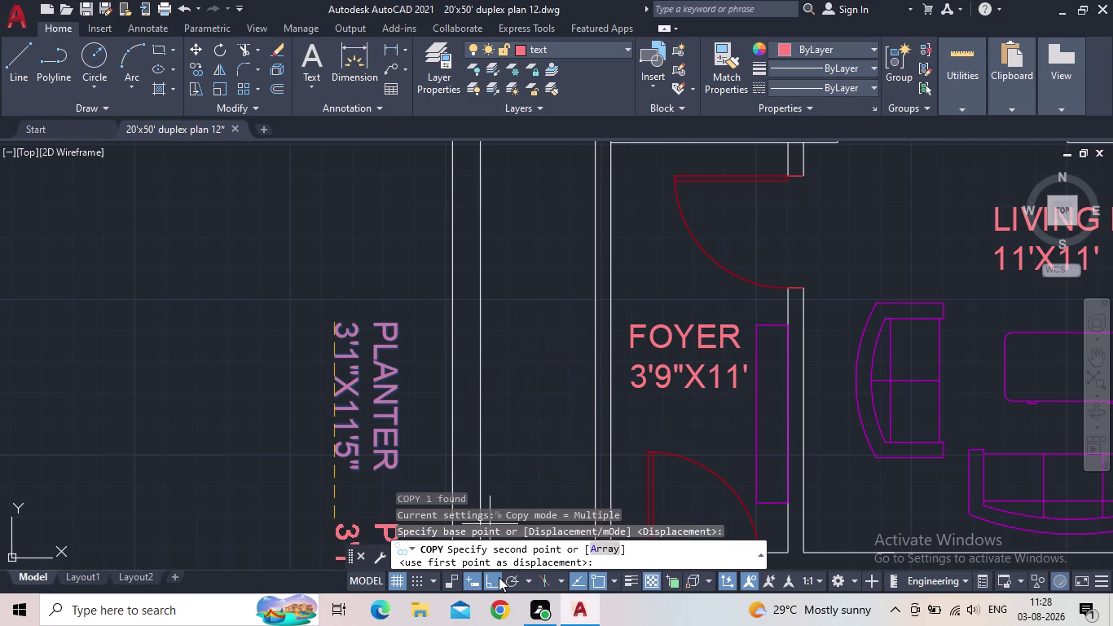
click(492, 581)
middle_drag(517, 419, 510, 375)
scroll(down, 3)
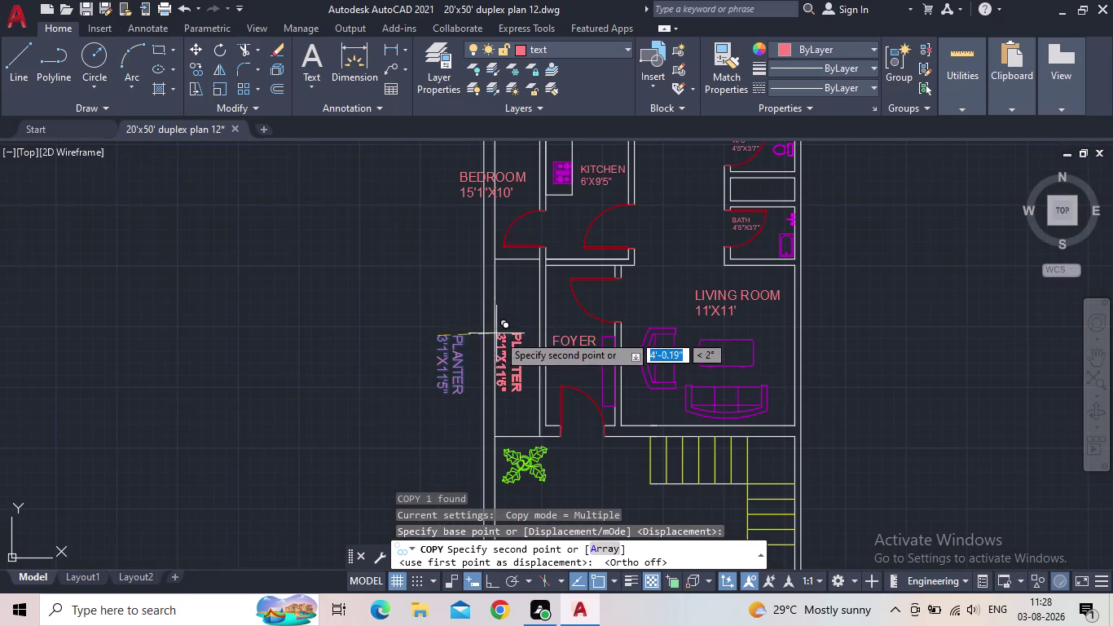
scroll(up, 3)
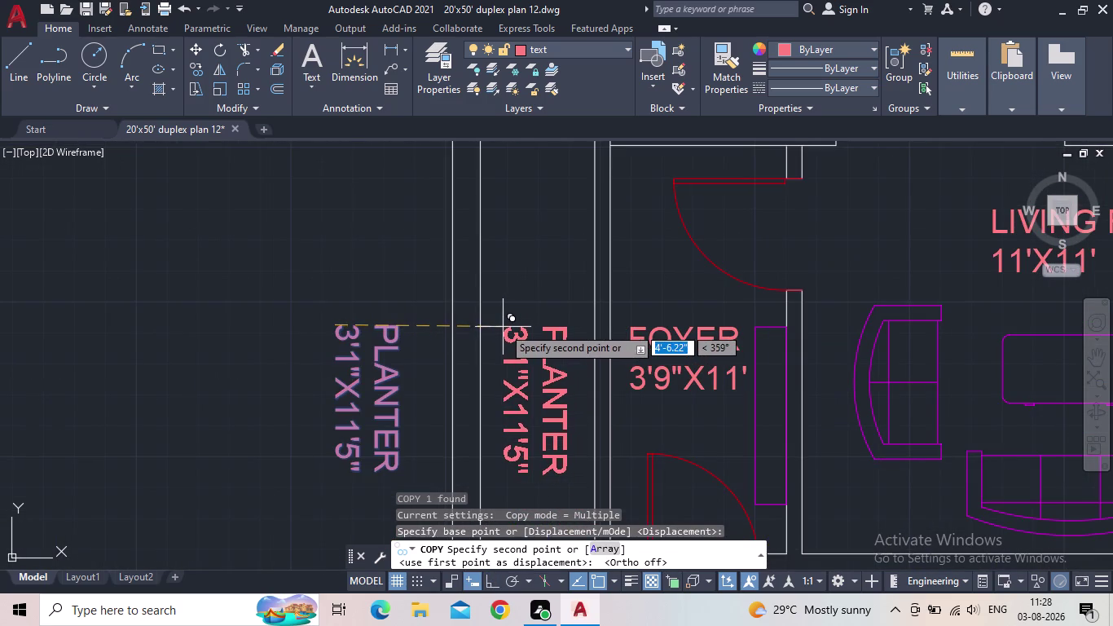
click(502, 327)
Place another PLANTER label copy in the bedroom-side planter and end copying.
middle_drag(516, 221, 567, 552)
scroll(down, 3)
scroll(down, 3)
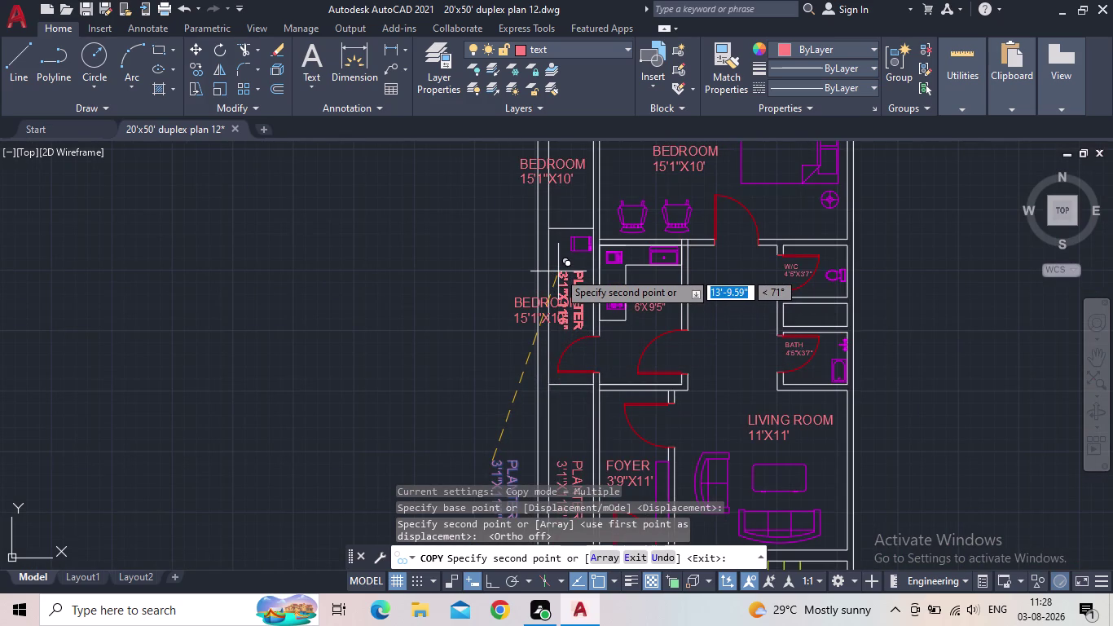
click(559, 271)
scroll(up, 3)
middle_drag(564, 260, 551, 392)
scroll(down, 3)
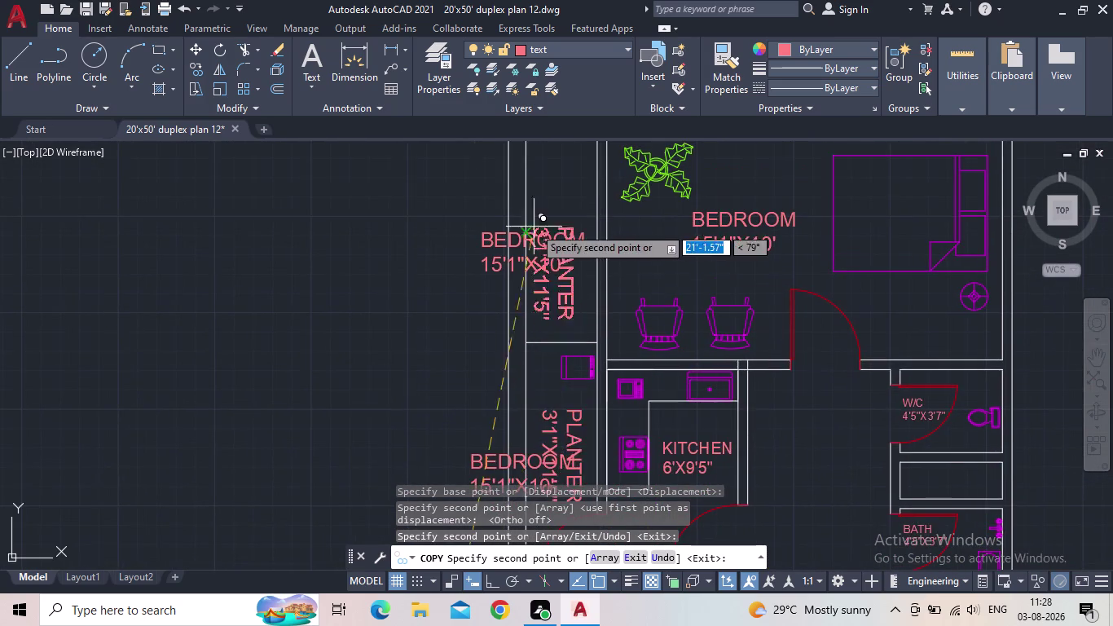
scroll(down, 3)
scroll(up, 3)
click(538, 221)
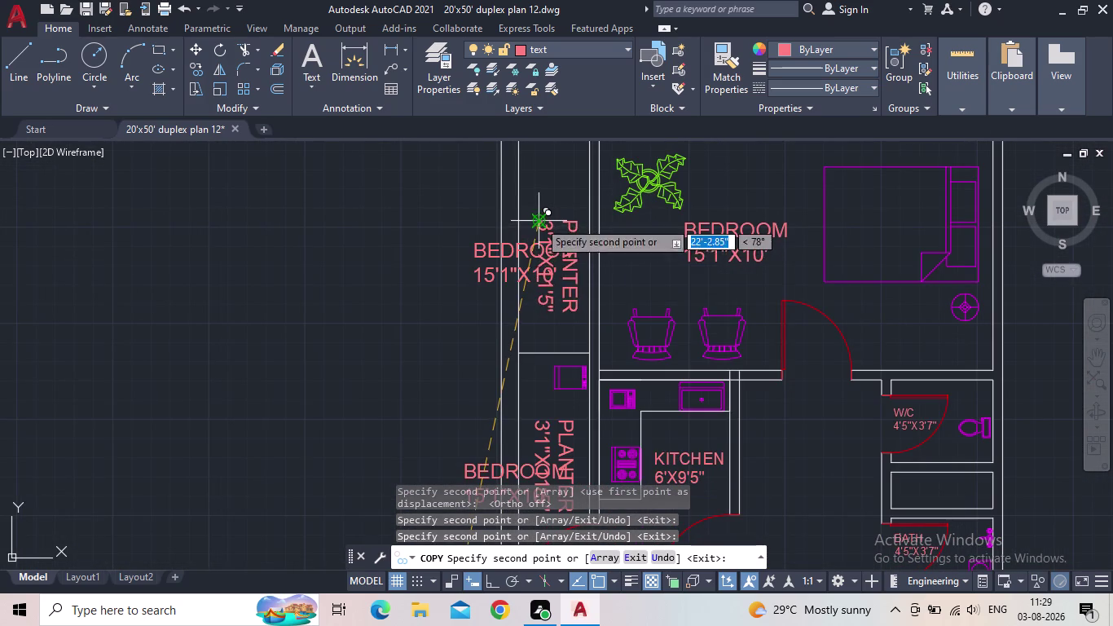
key(Escape)
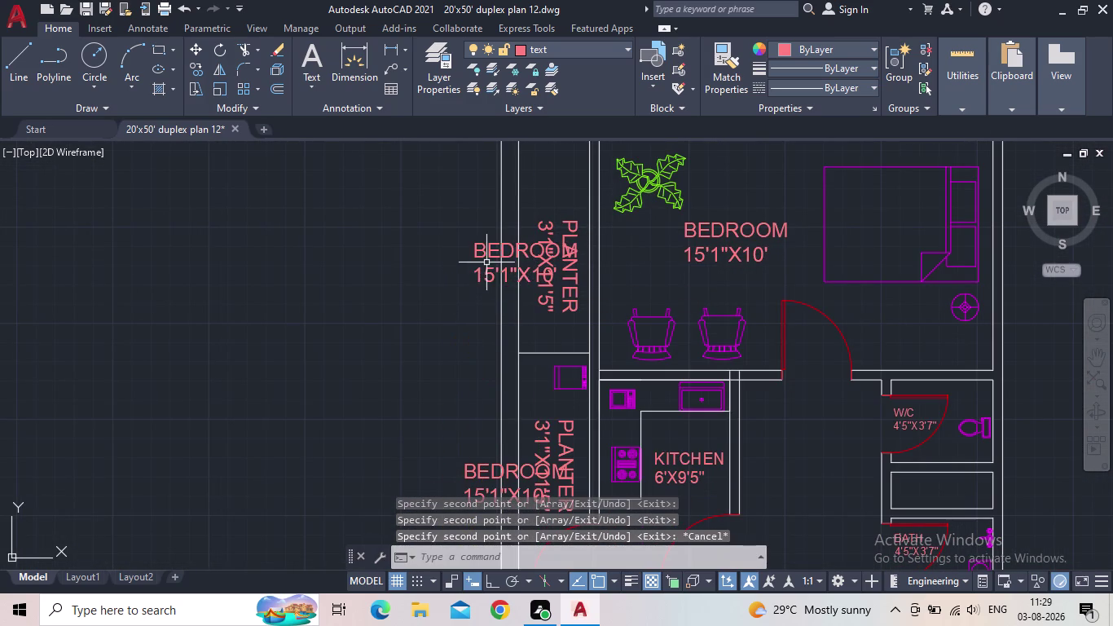
Delete two stray copied labels.
click(484, 251)
key(Delete)
scroll(down, 3)
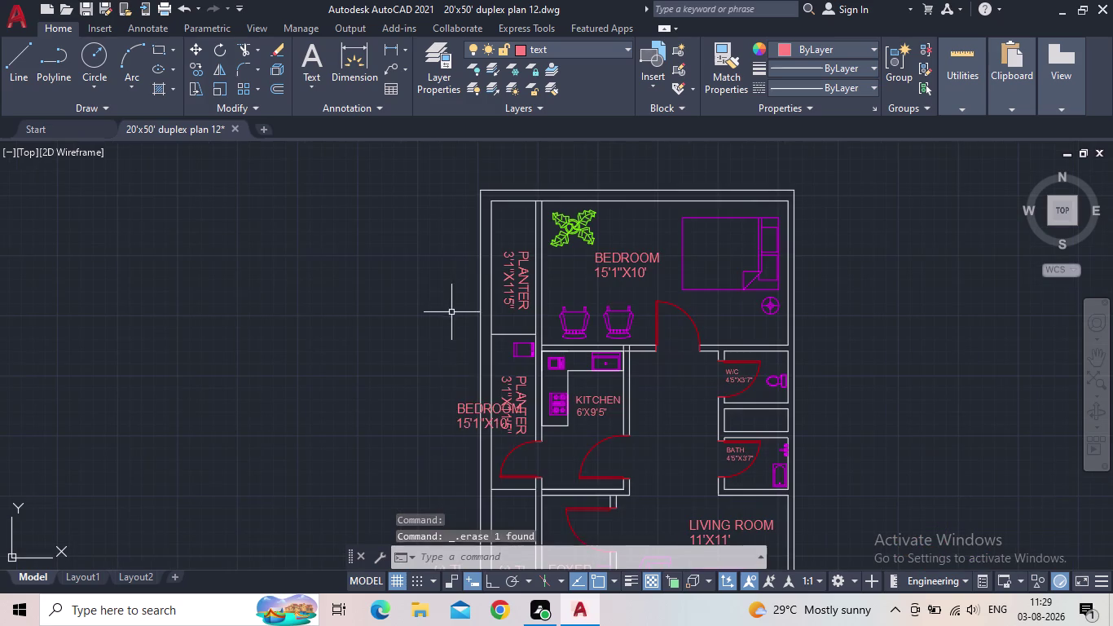
click(464, 407)
key(Delete)
Delete one more stray copied label and view the whole ground floor.
scroll(down, 3)
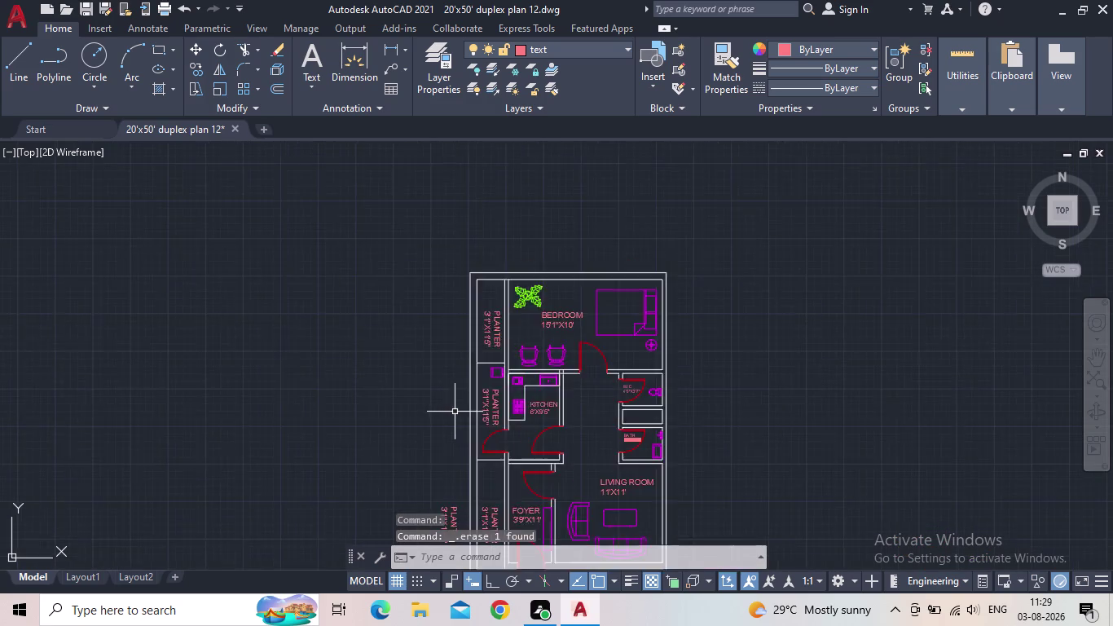
scroll(down, 3)
middle_click(455, 394)
click(451, 481)
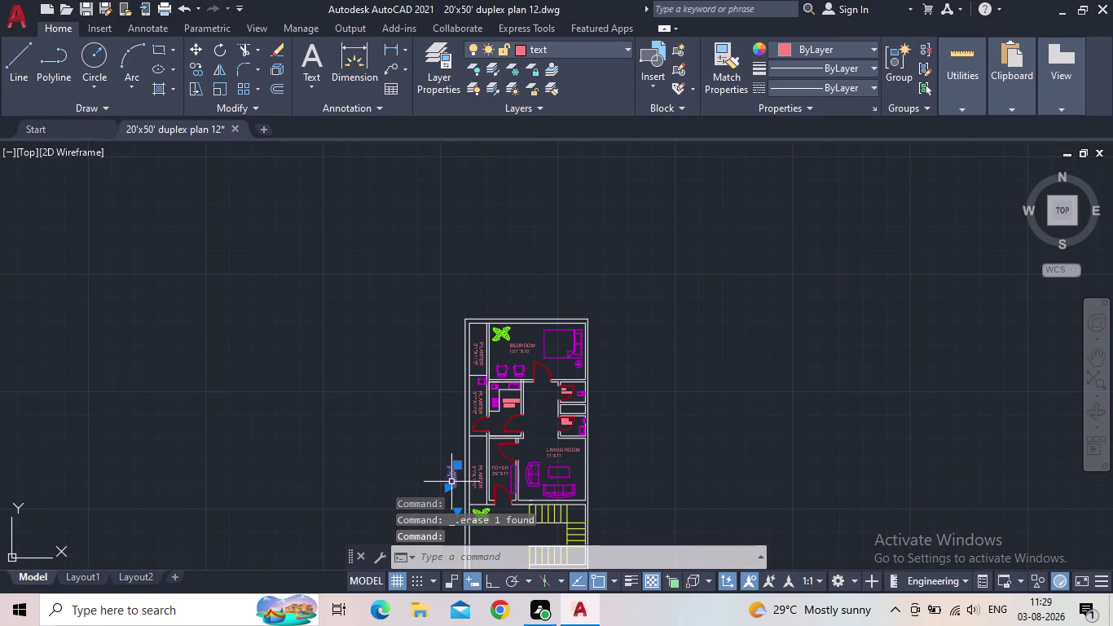
key(Delete)
scroll(up, 3)
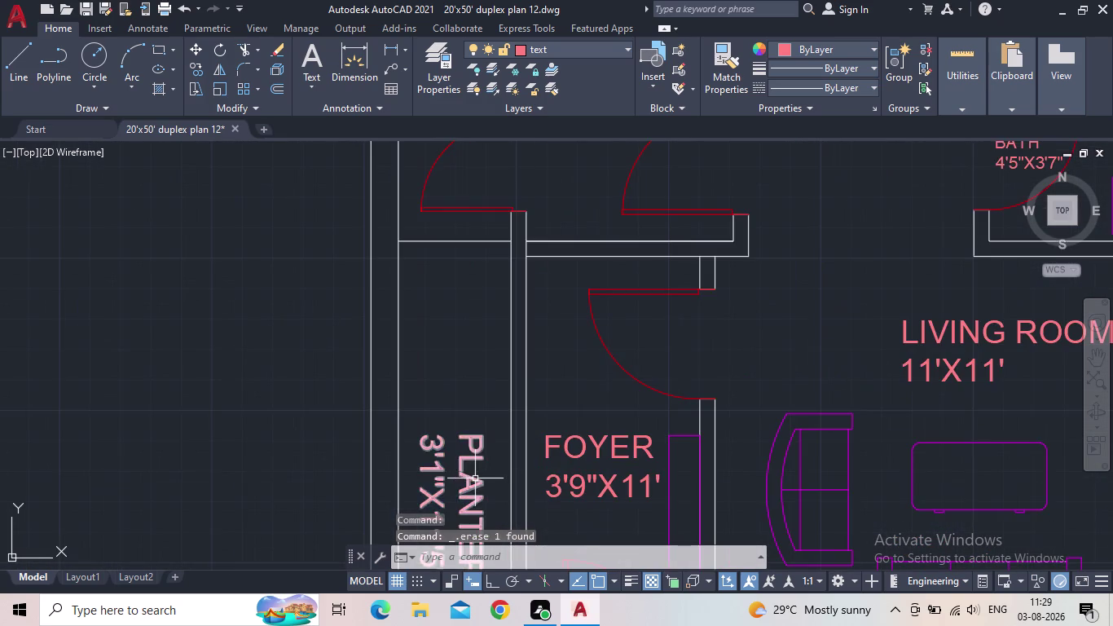
middle_drag(475, 478, 582, 377)
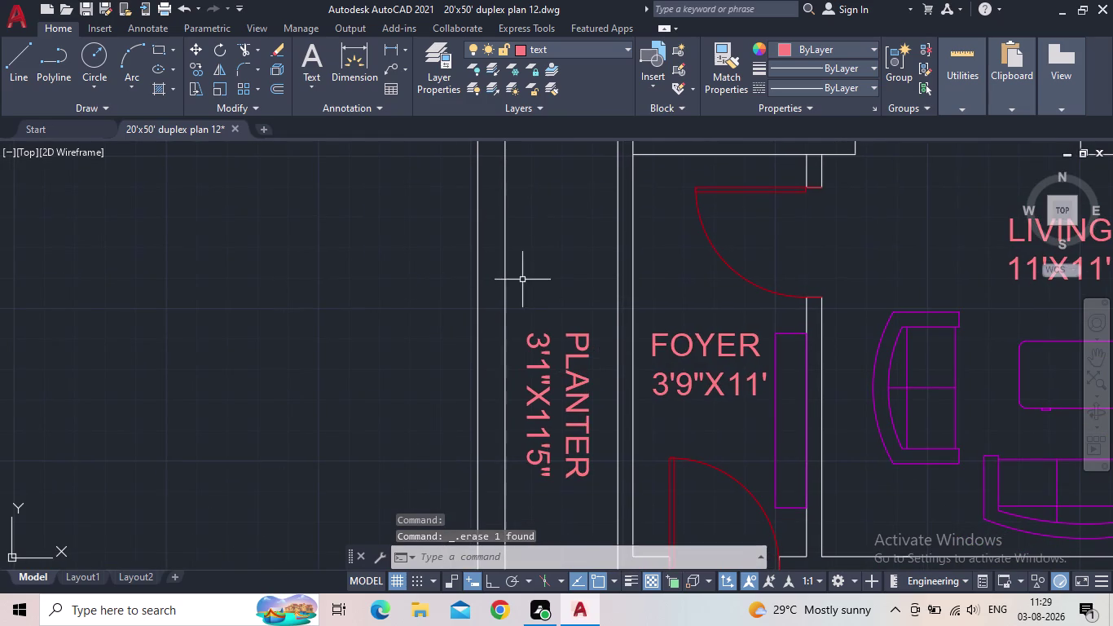
scroll(down, 3)
middle_drag(513, 274, 512, 443)
scroll(down, 3)
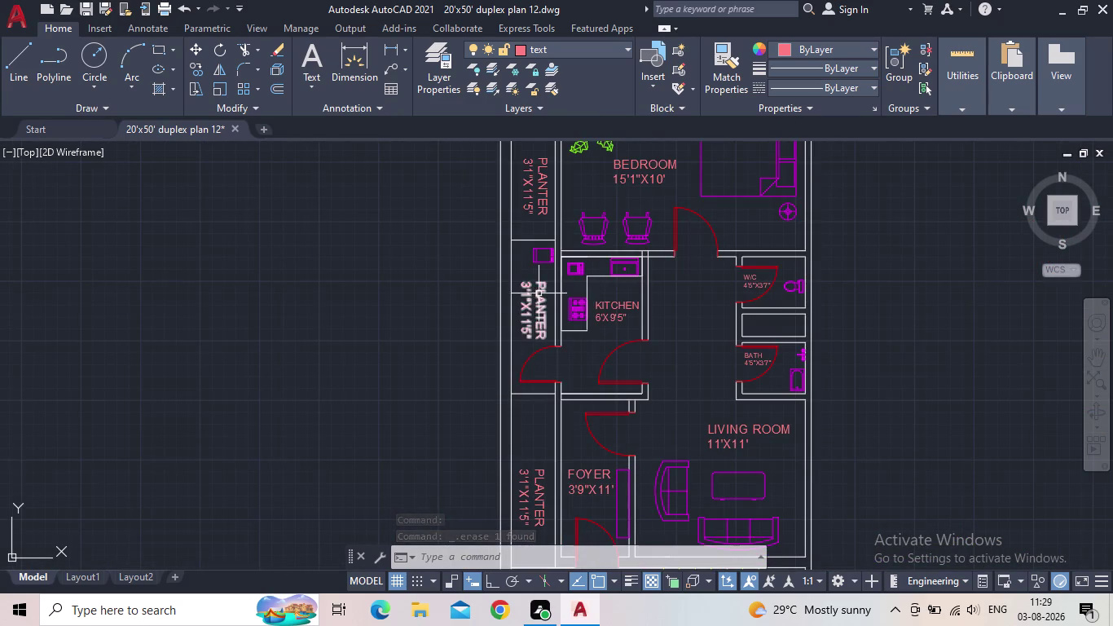
Replace PLANTER with WASH AREA in the middle strip's label.
double_click(538, 293)
drag(603, 282, 599, 282)
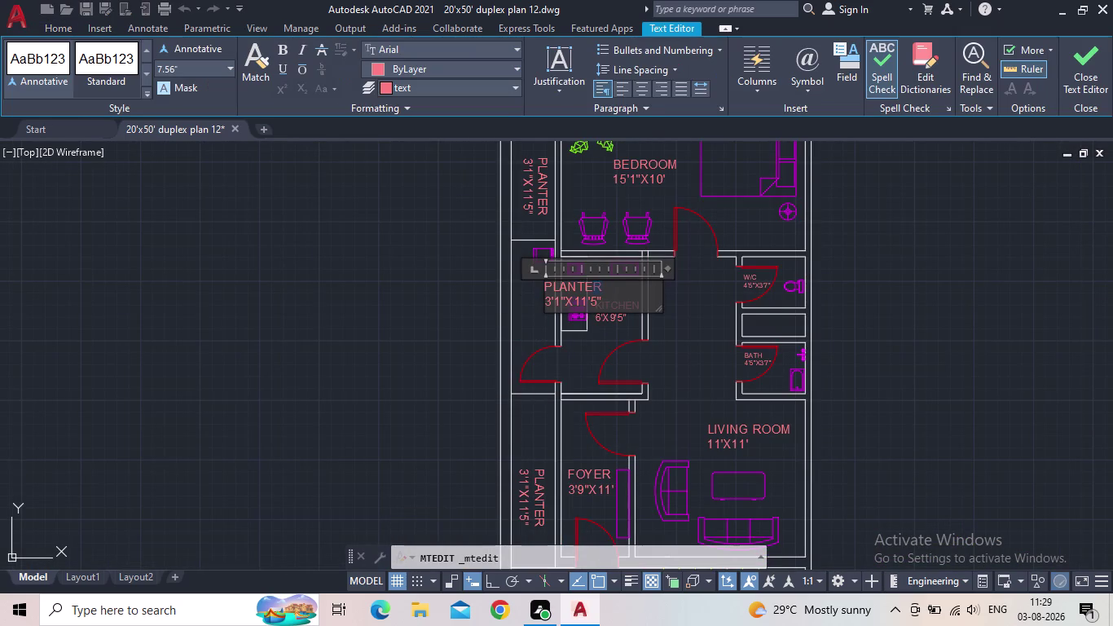
drag(600, 282, 523, 284)
text(WA)
text(SH AR)
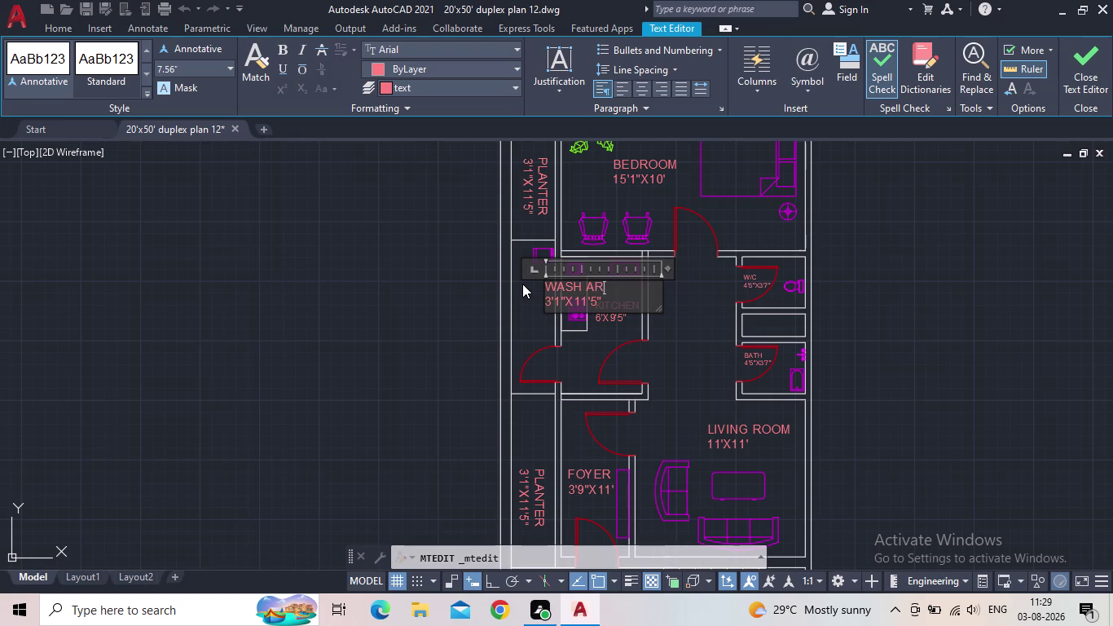
text(EA)
click(1070, 74)
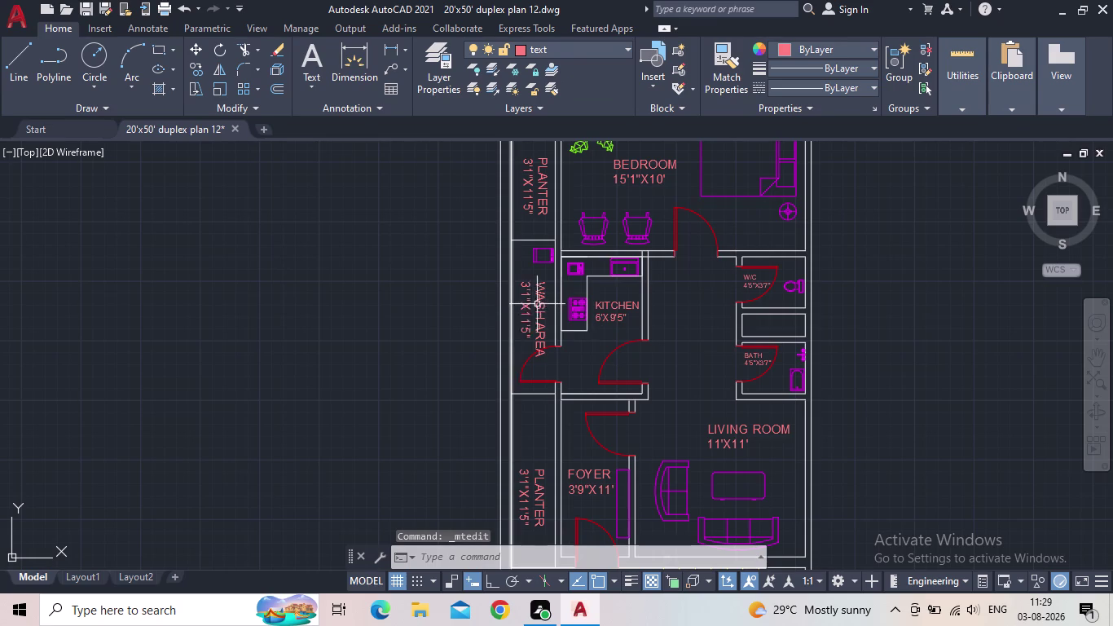
Select the WASH AREA label's grip, then cancel without moving it.
click(537, 304)
scroll(up, 3)
click(555, 267)
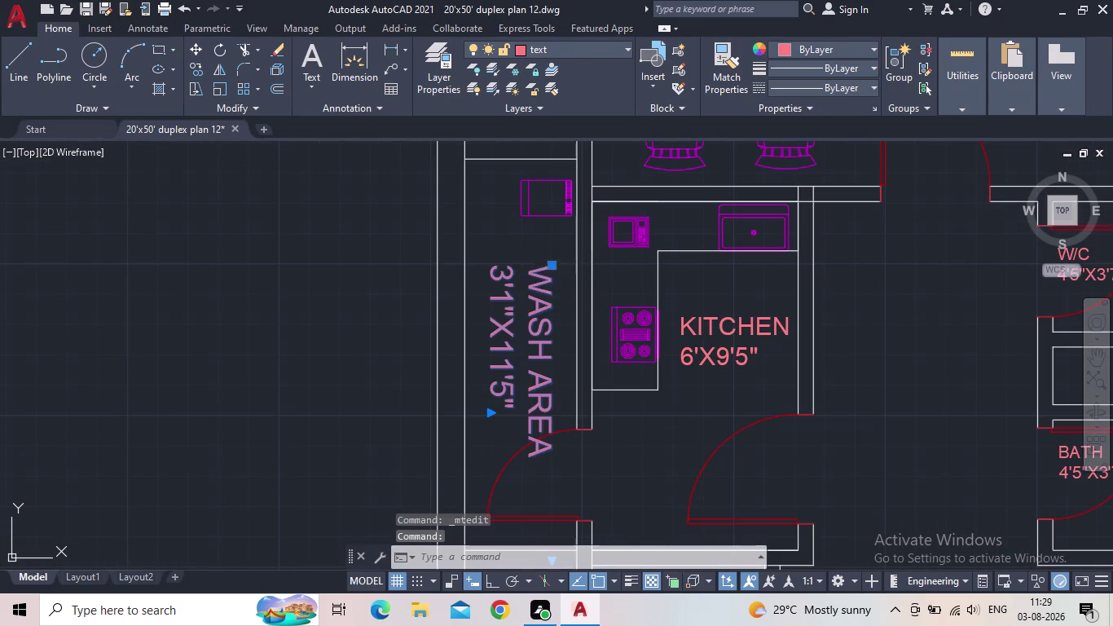
click(559, 238)
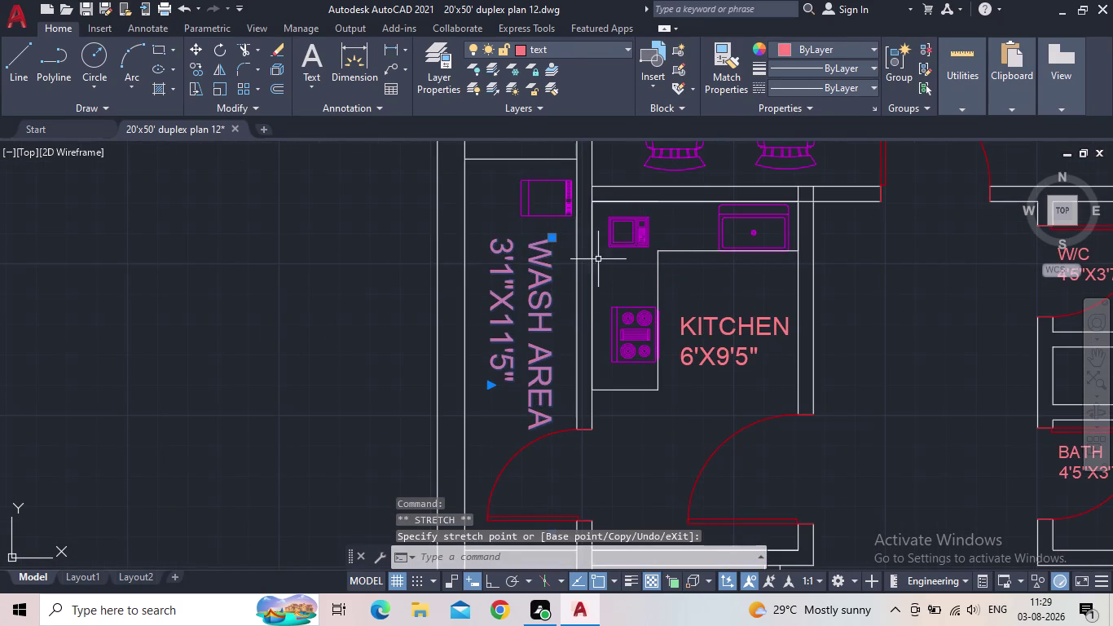
key(Escape)
scroll(down, 3)
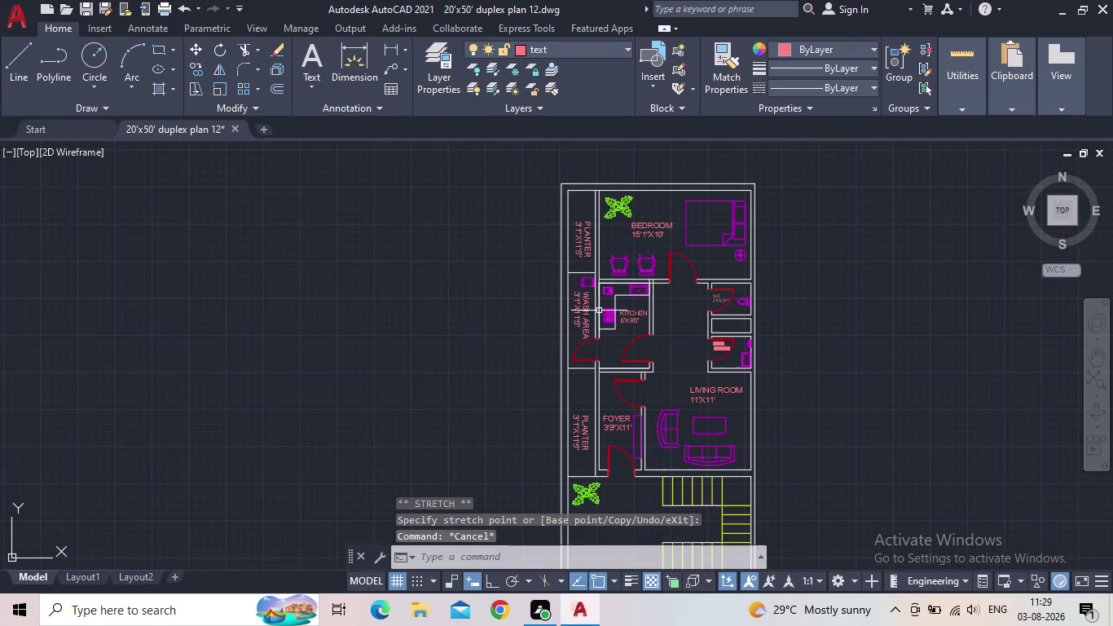
middle_drag(598, 303, 540, 335)
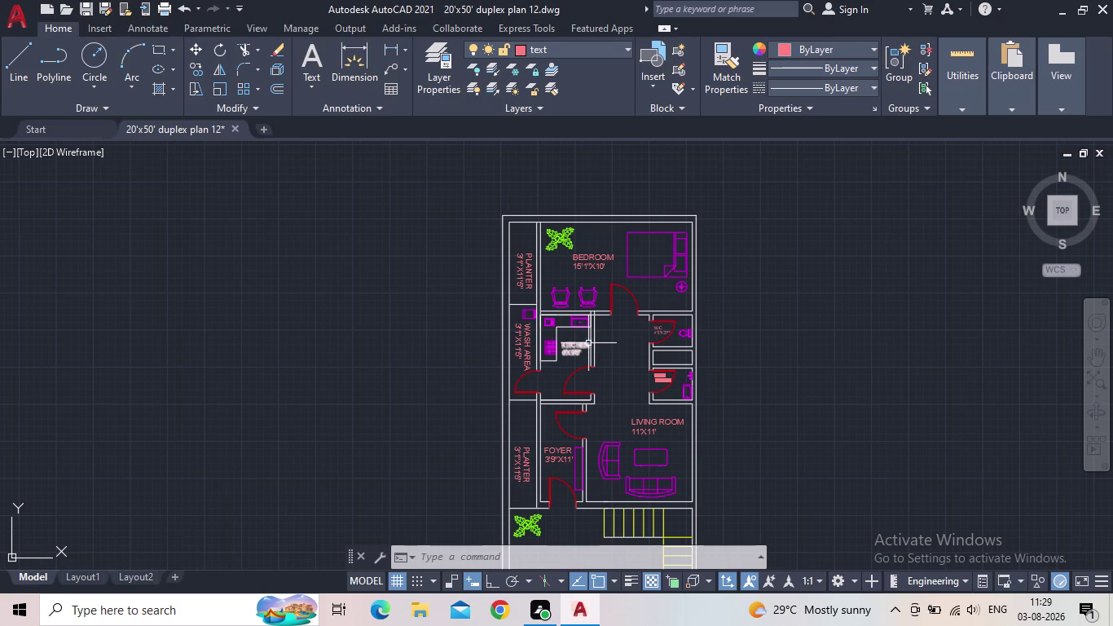
middle_drag(615, 335, 550, 351)
scroll(up, 3)
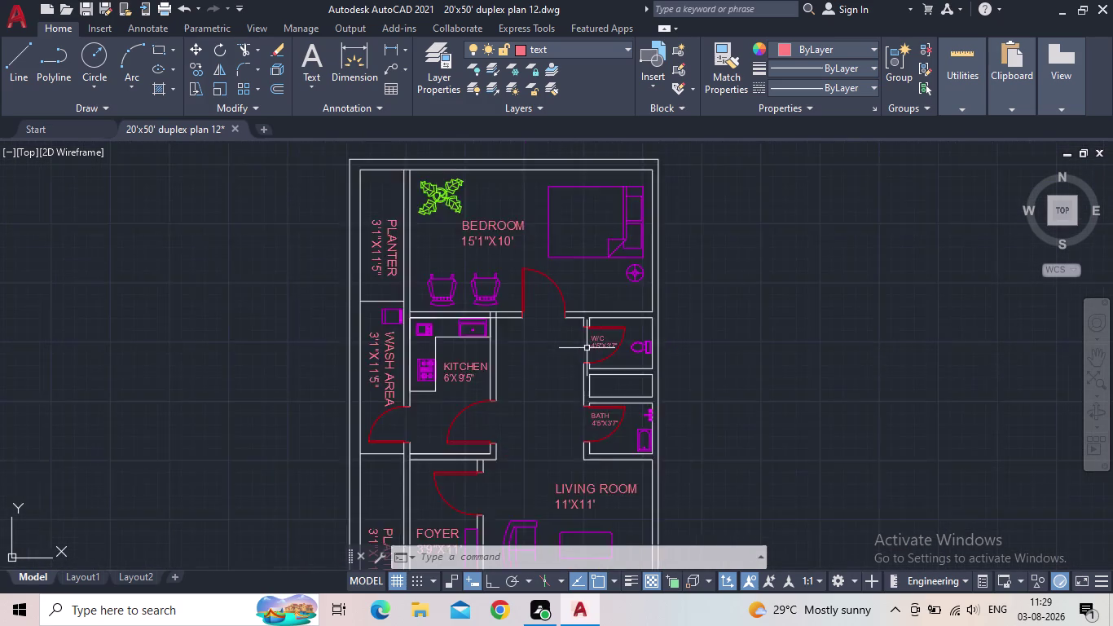
scroll(up, 3)
middle_drag(579, 388, 558, 305)
scroll(down, 3)
scroll(down, 3)
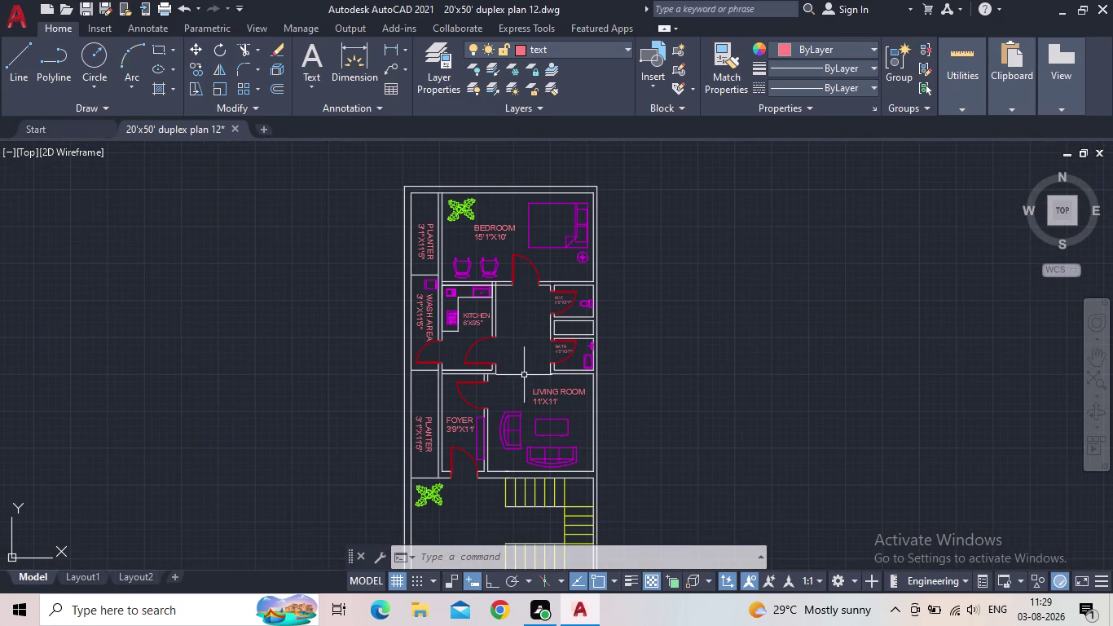
middle_drag(523, 378, 532, 364)
middle_drag(496, 422, 516, 394)
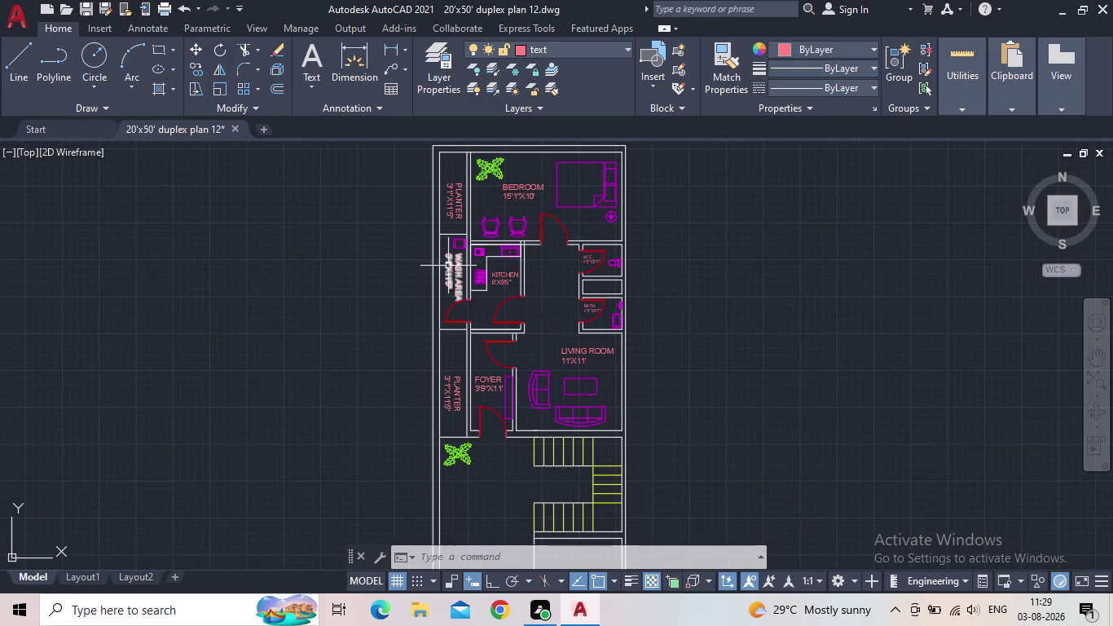
scroll(up, 3)
middle_drag(499, 277, 472, 288)
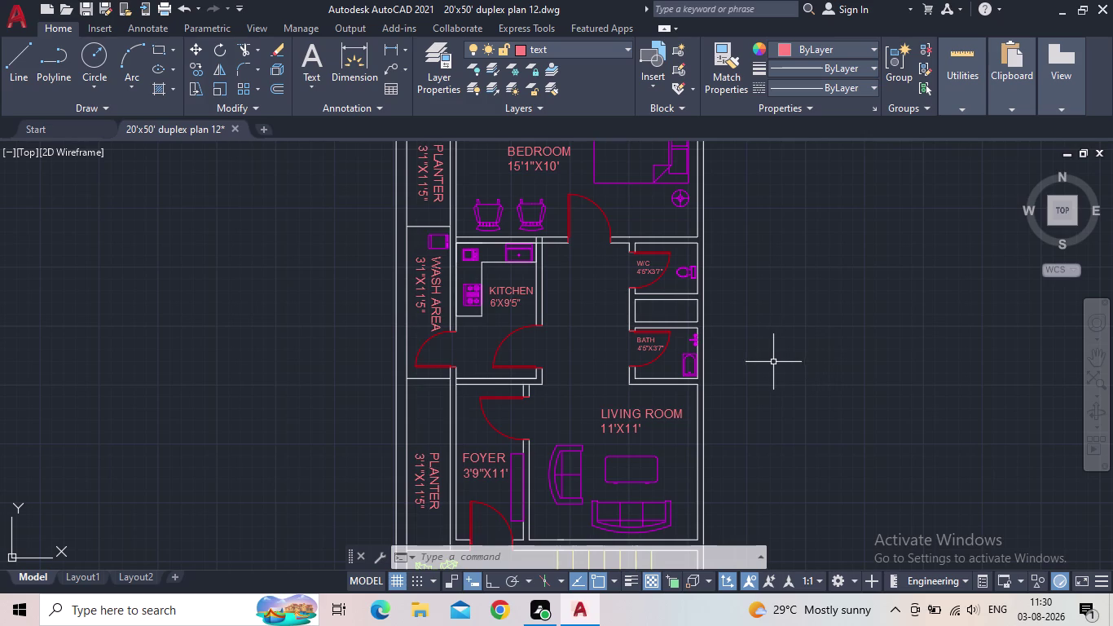
middle_drag(772, 361, 675, 201)
scroll(down, 3)
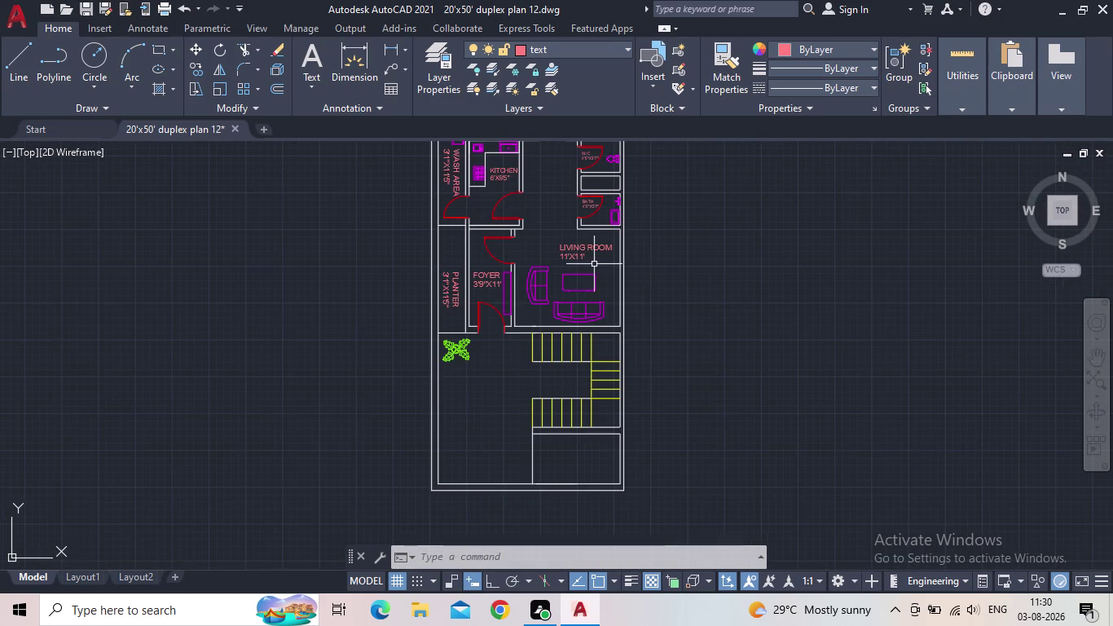
Copy the LIVING ROOM 11'X11' label into the room below the stairs.
scroll(up, 3)
drag(599, 257, 591, 257)
click(545, 243)
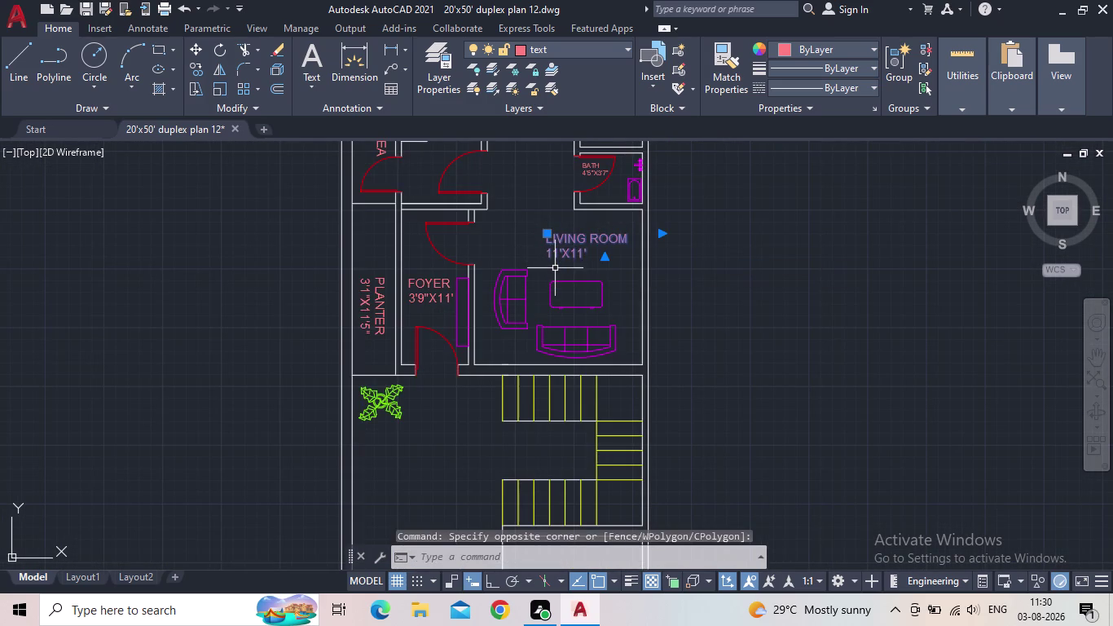
key(c)
key(o)
key(Return)
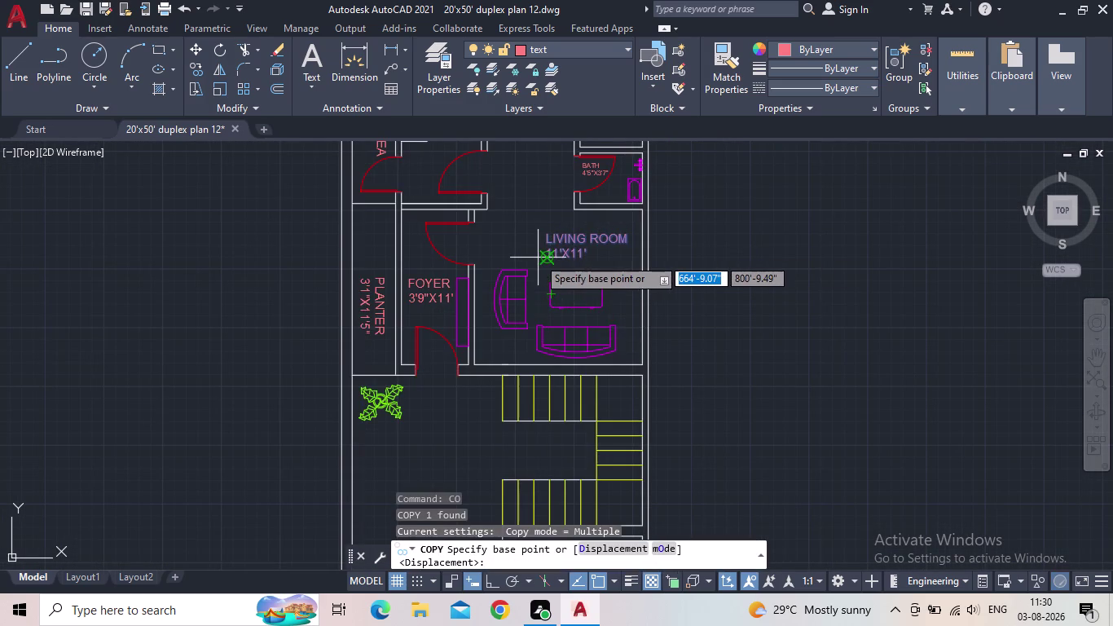
click(543, 256)
middle_drag(561, 343, 554, 244)
scroll(down, 3)
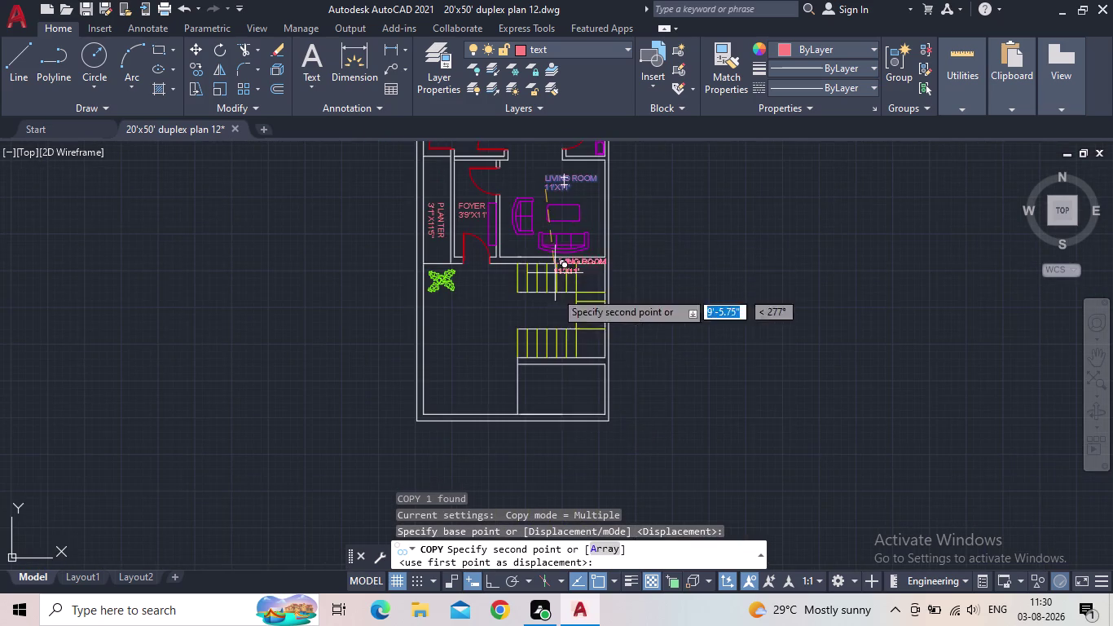
scroll(up, 3)
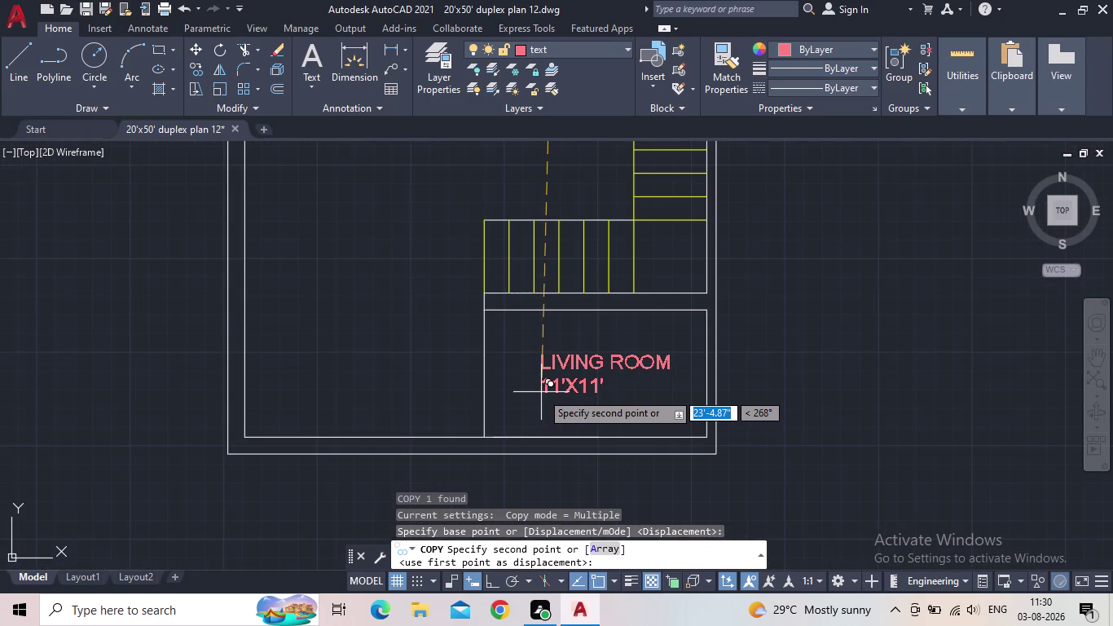
click(537, 382)
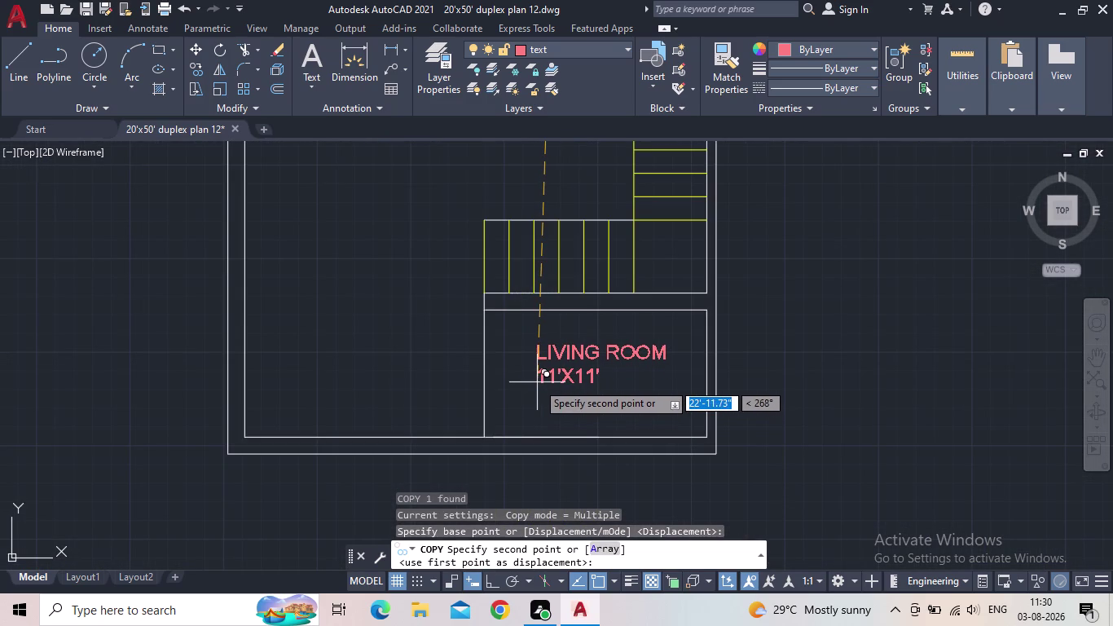
Place a second LIVING ROOM label copy in the parking area.
scroll(down, 3)
middle_drag(288, 312, 295, 320)
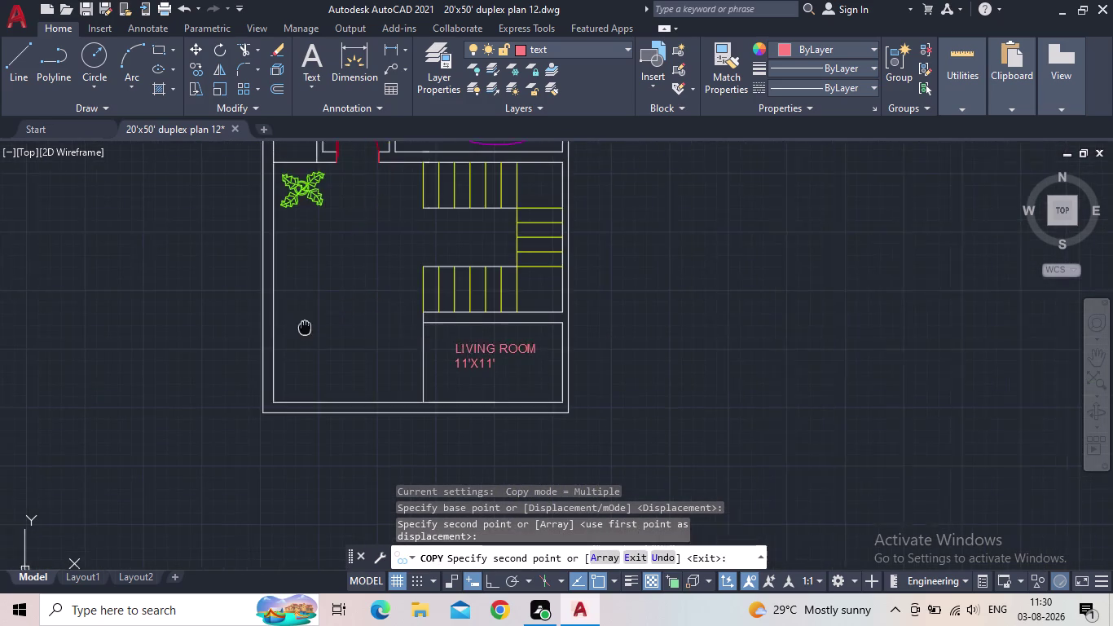
middle_drag(295, 320, 352, 354)
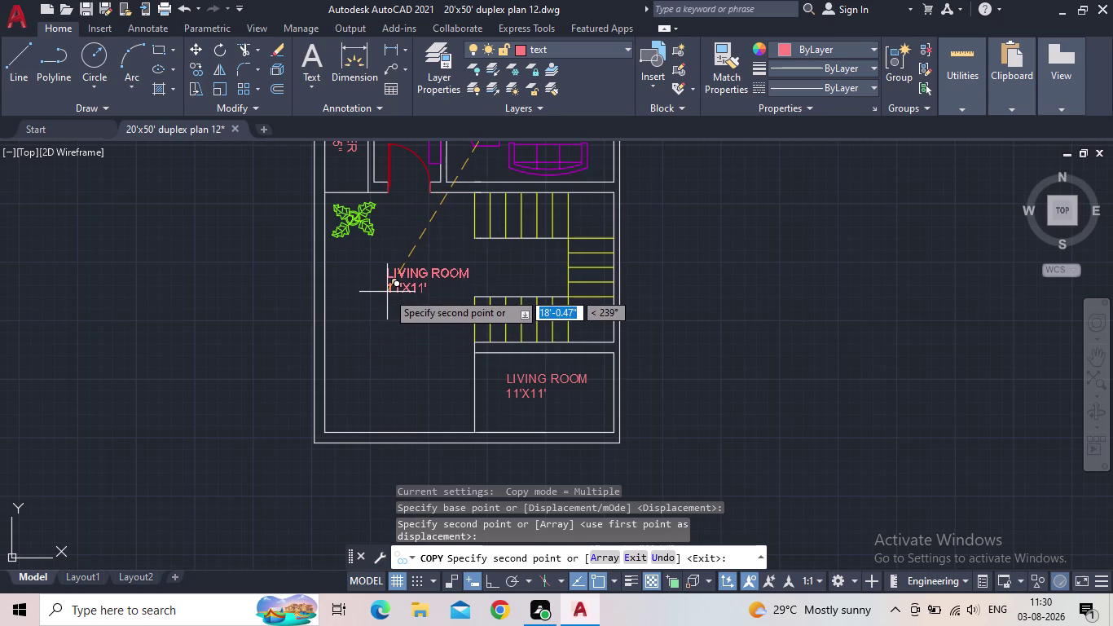
click(338, 282)
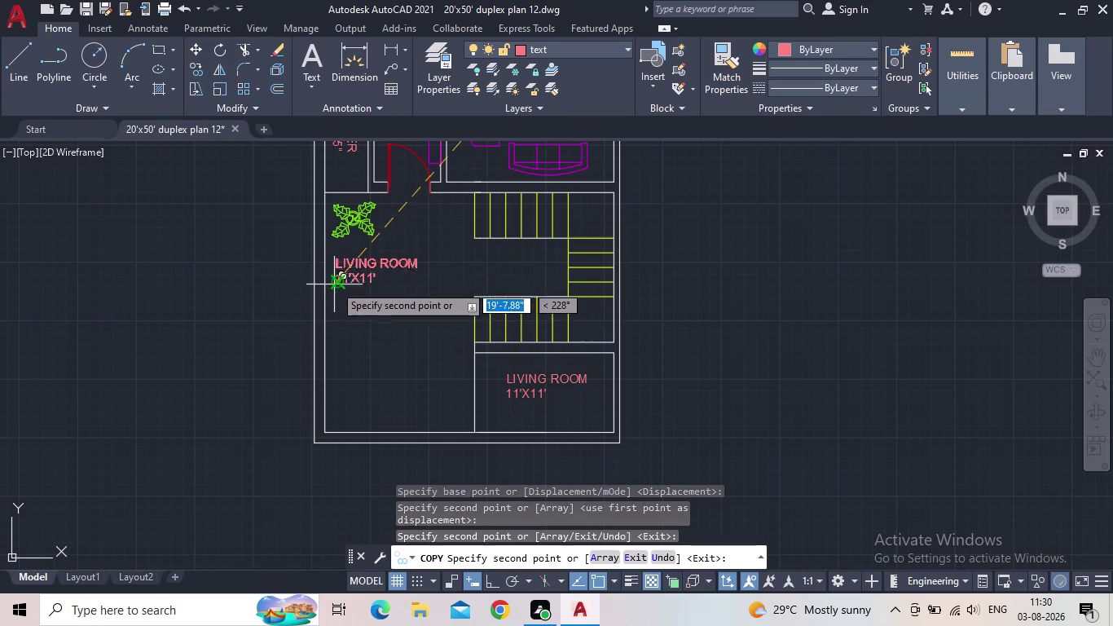
key(Escape)
double_click(382, 265)
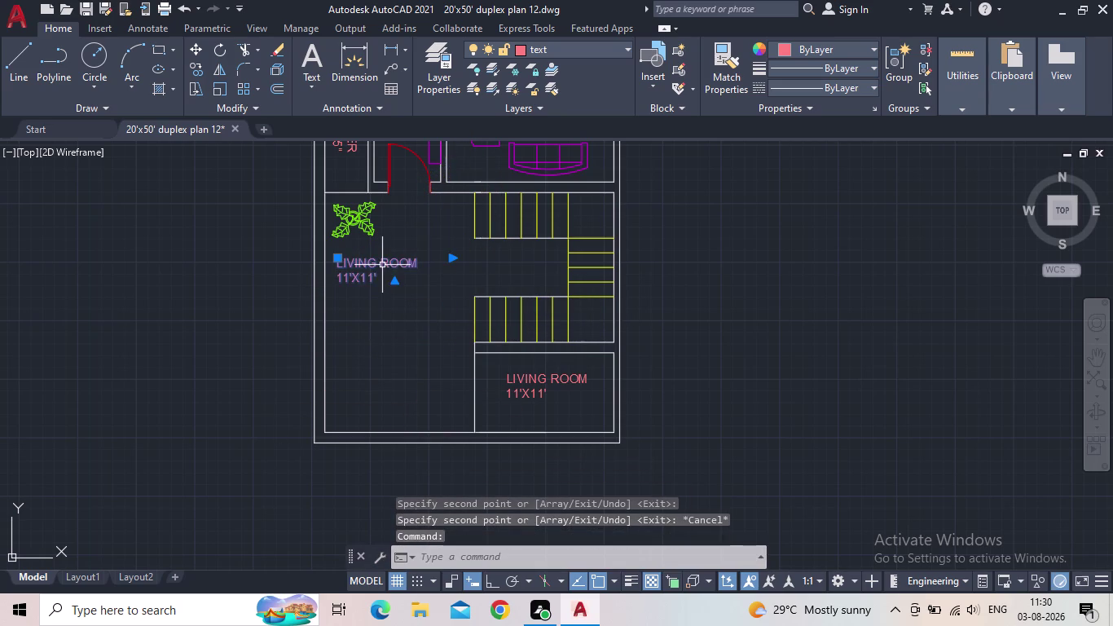
Select all the old text in the parking area label.
drag(419, 266, 329, 284)
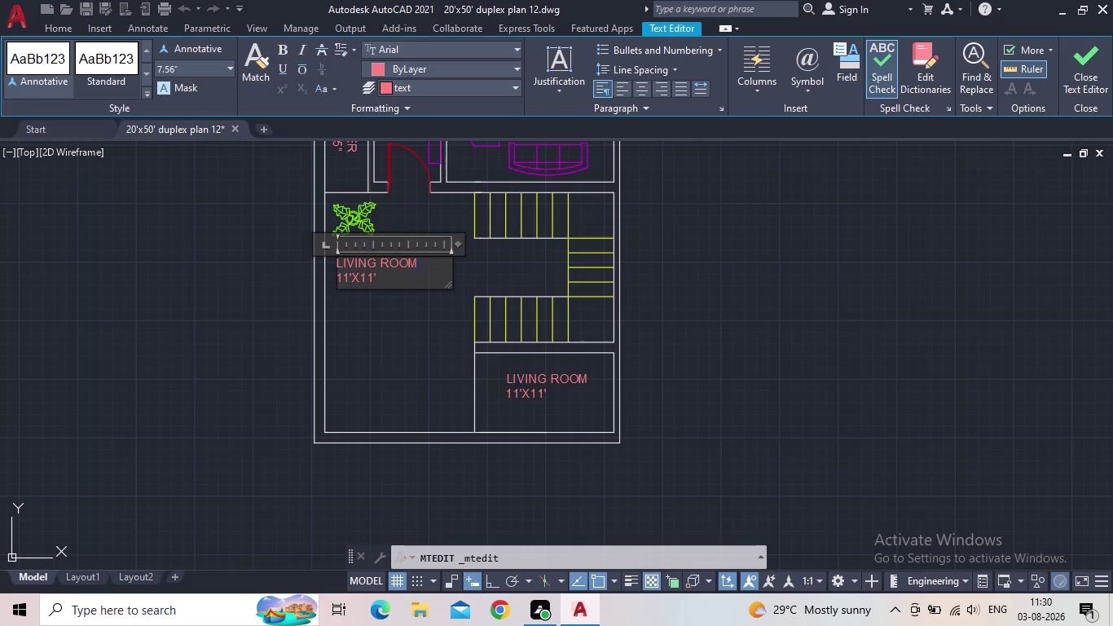
drag(329, 284, 330, 285)
drag(399, 272, 362, 272)
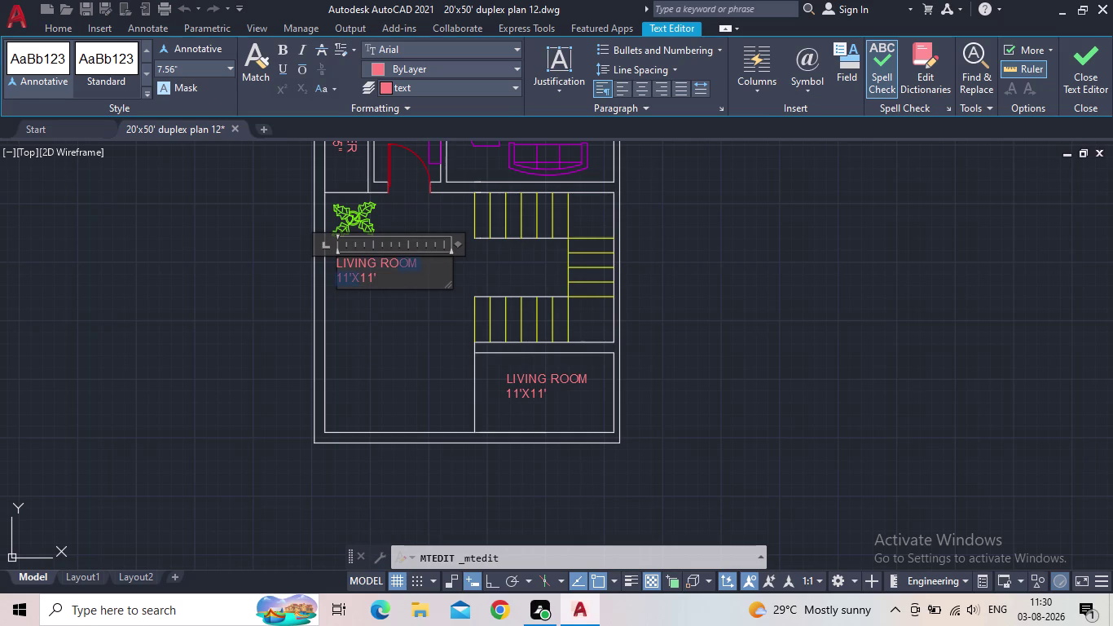
click(391, 281)
drag(392, 281, 326, 258)
Type PARKING with 10'8"X17'1" on the second line and close the editor.
text(PA)
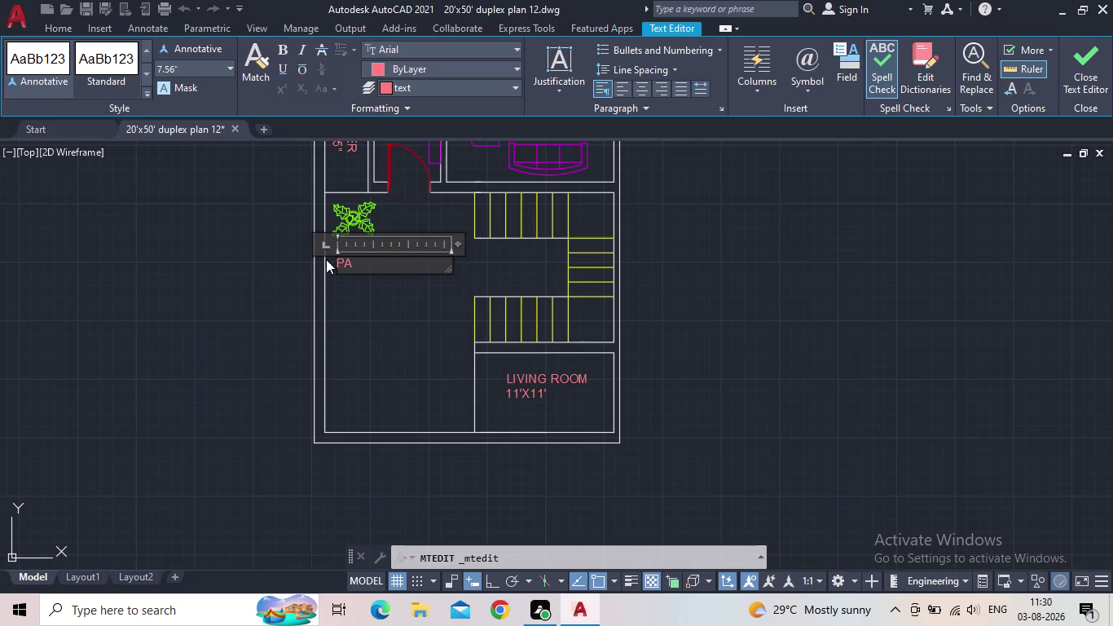
text(RKING)
key(space)
key(Return)
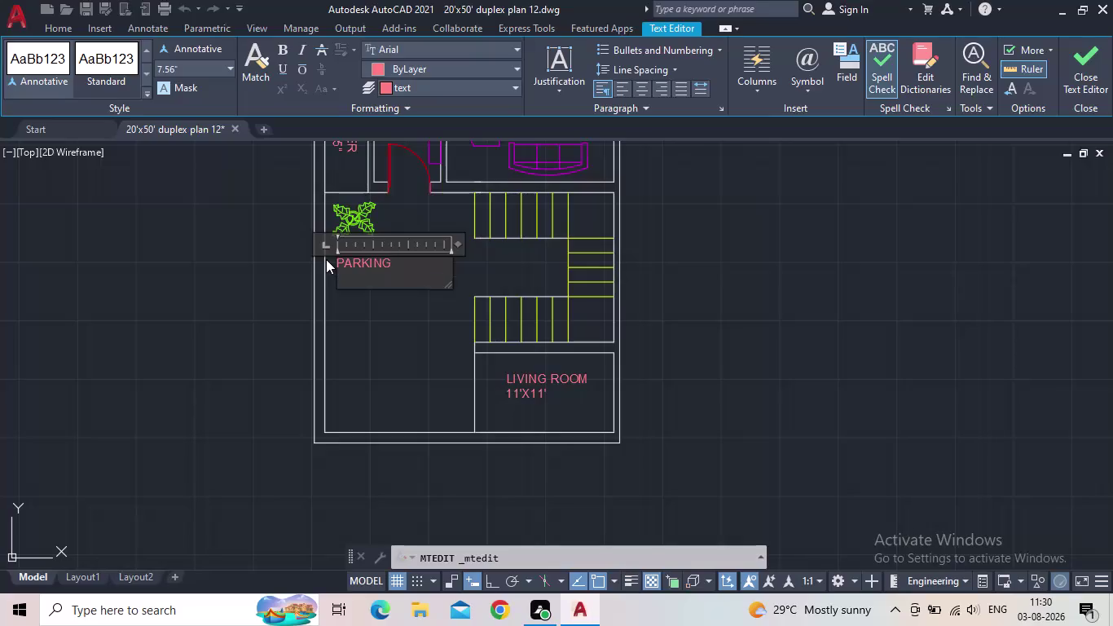
text(10)
text('8)
text(")
text(X)
text(17')
text(1)
text(")
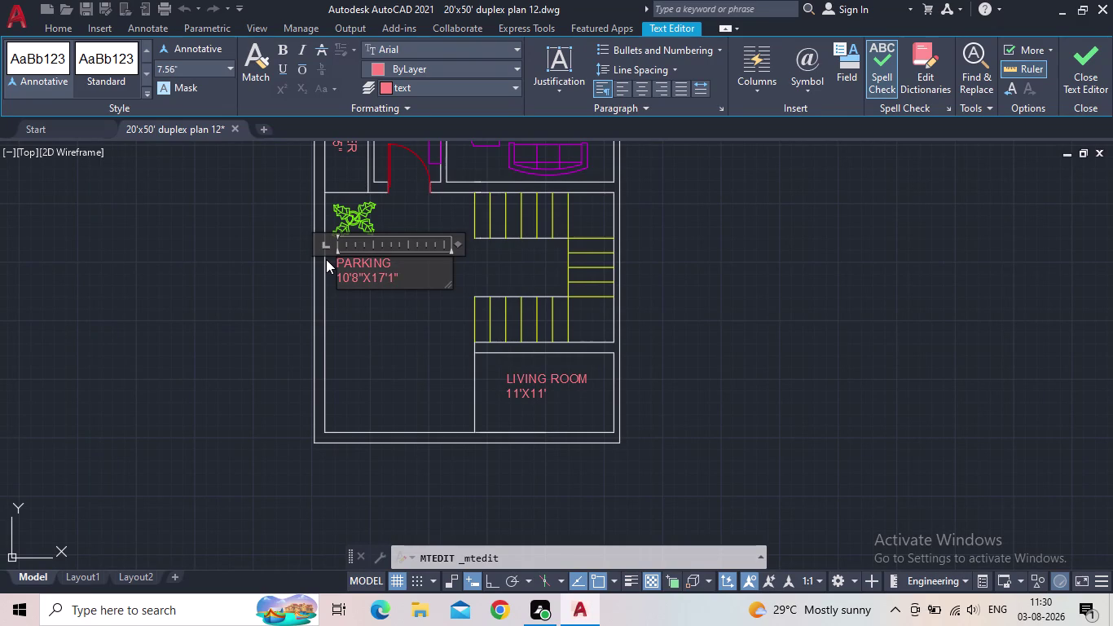
key(Return)
click(1086, 71)
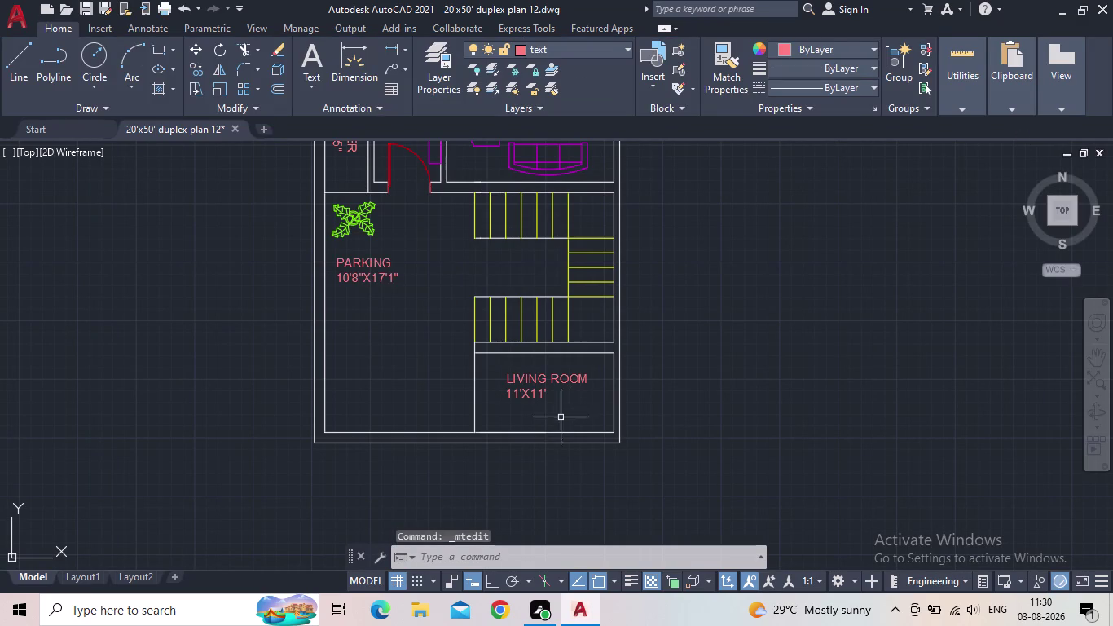
Replace the lower room's label with GARDEN and 9'6"X5'8" on two lines.
double_click(539, 377)
drag(560, 391, 539, 391)
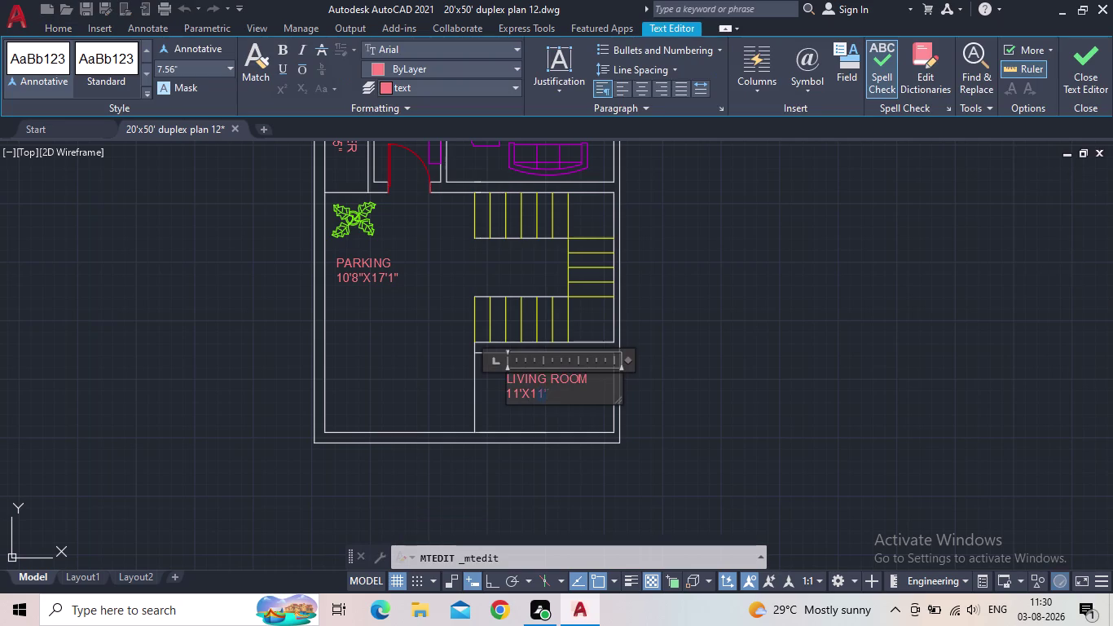
drag(539, 391, 493, 384)
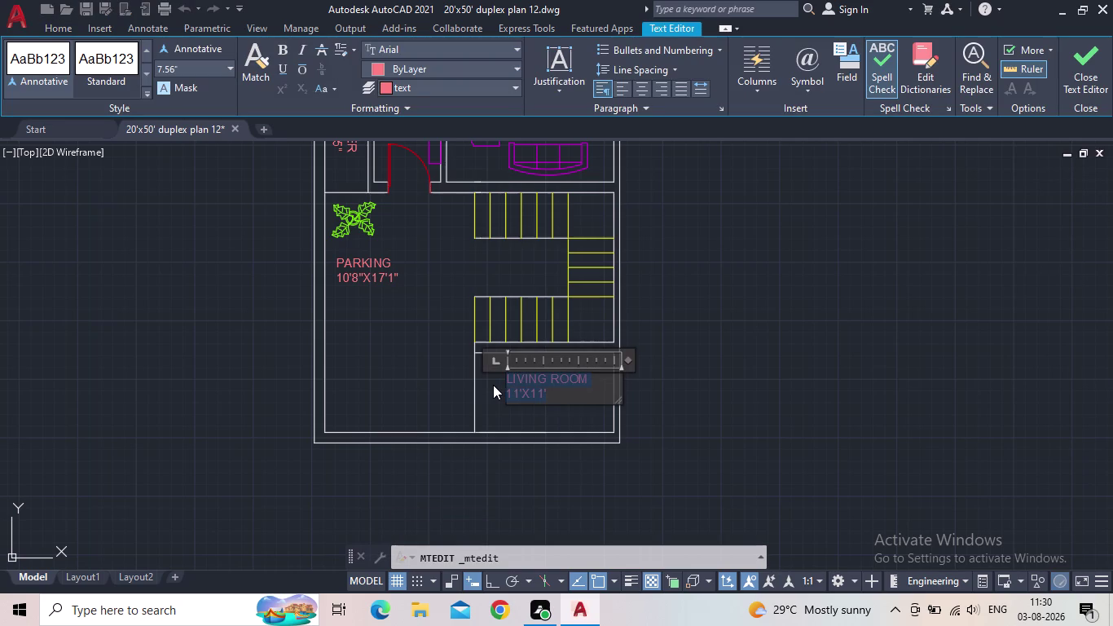
text(GA)
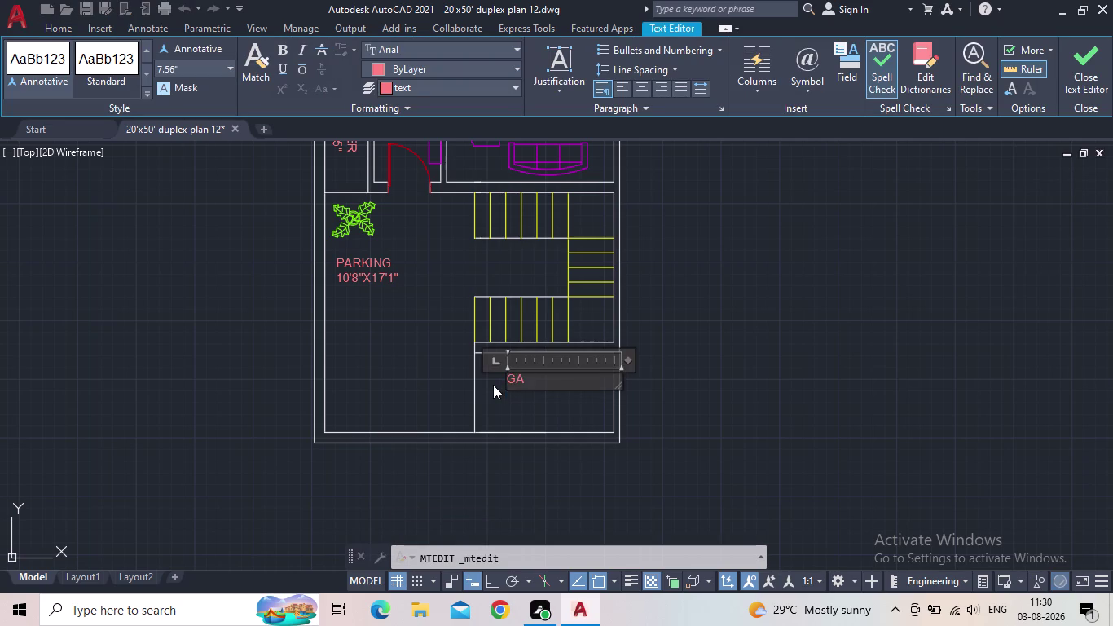
text(RDEN)
key(Return)
text(9)
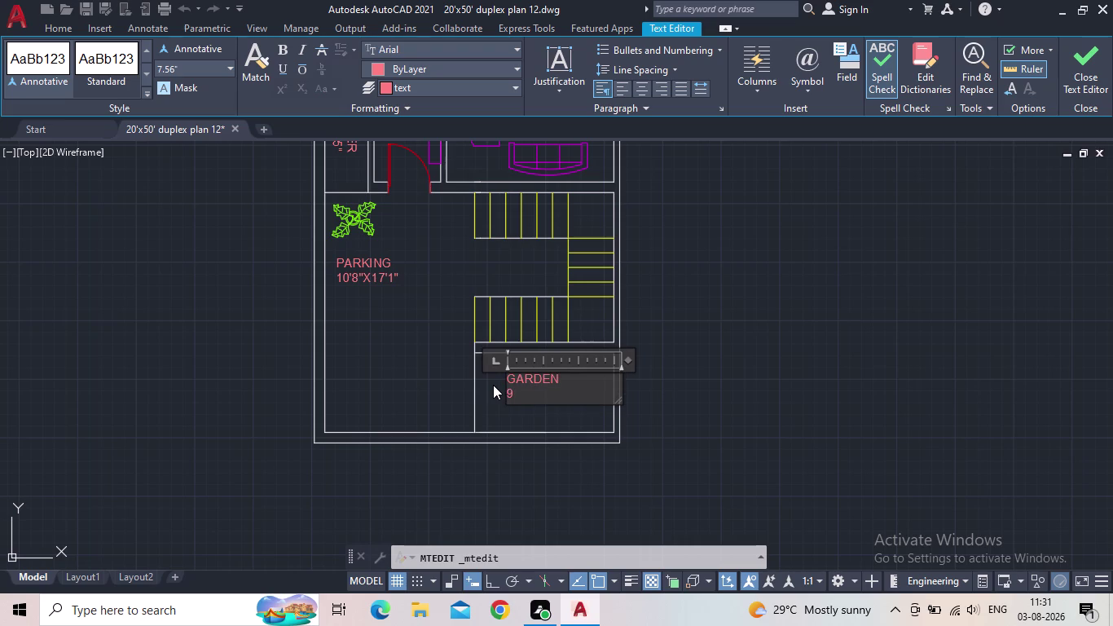
text(')
text(6")
key(x)
text(5)
text('8")
click(1077, 56)
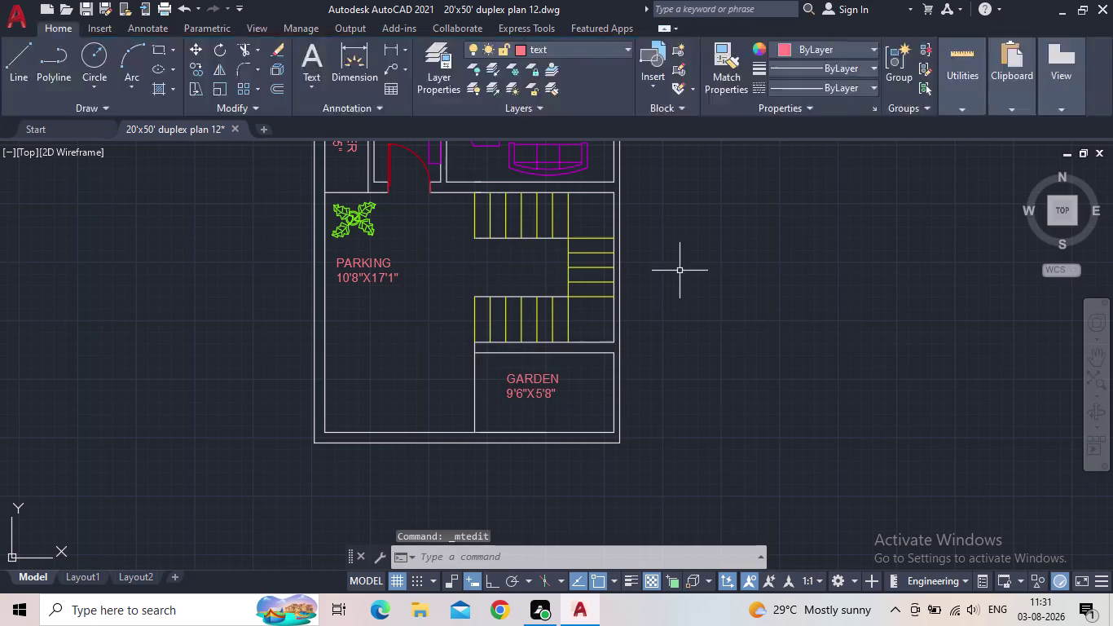
Save the duplex plan after panning to the parking and garden.
middle_drag(668, 311, 692, 352)
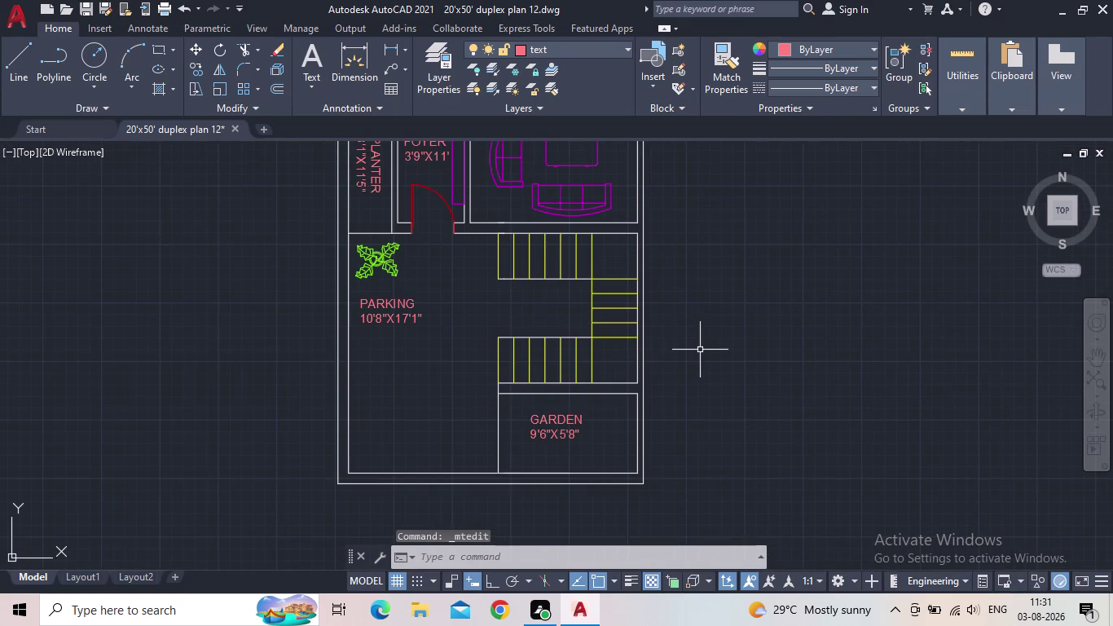
scroll(down, 3)
middle_drag(670, 352, 707, 410)
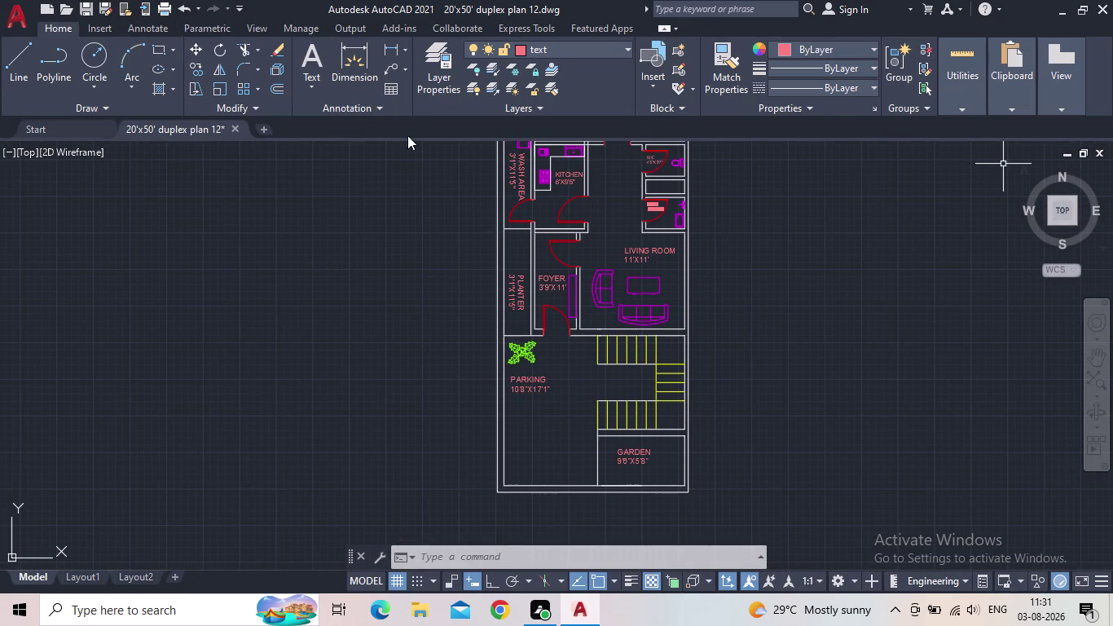
click(88, 13)
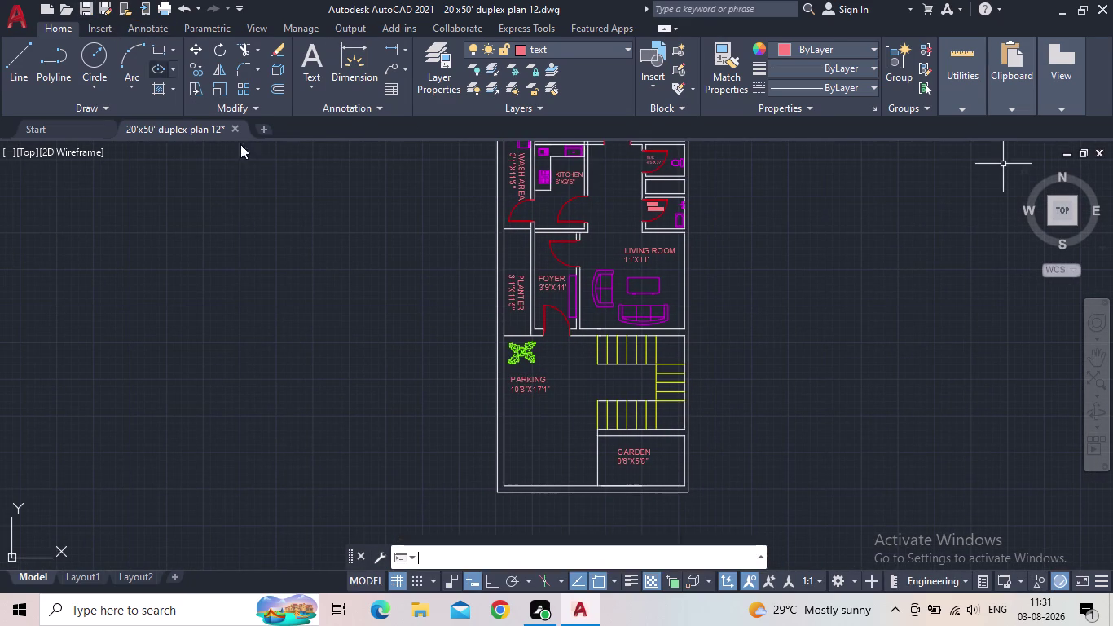
Pan and zoom across the living room, upper floor and parking to review the plan.
middle_drag(509, 289, 389, 338)
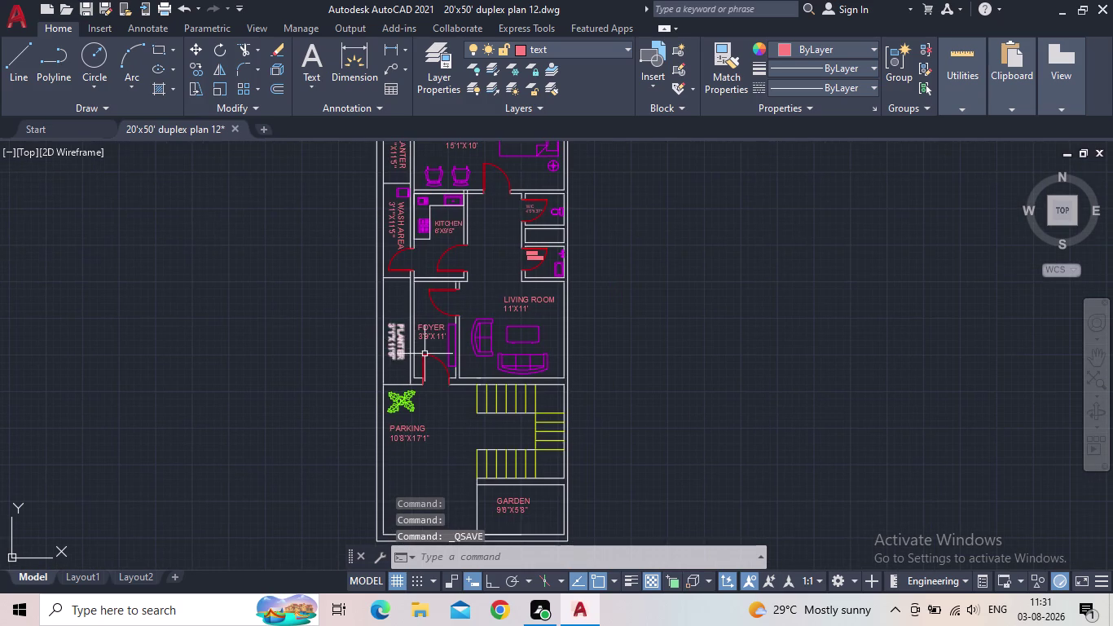
scroll(up, 3)
scroll(down, 3)
middle_drag(434, 382, 442, 398)
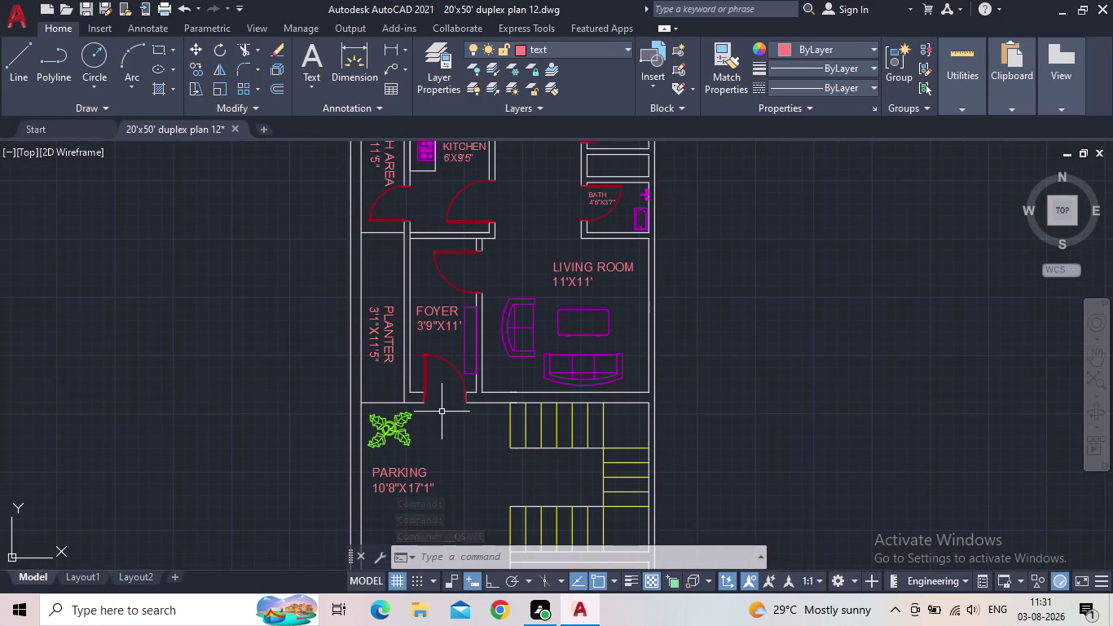
scroll(down, 3)
middle_drag(485, 326, 498, 386)
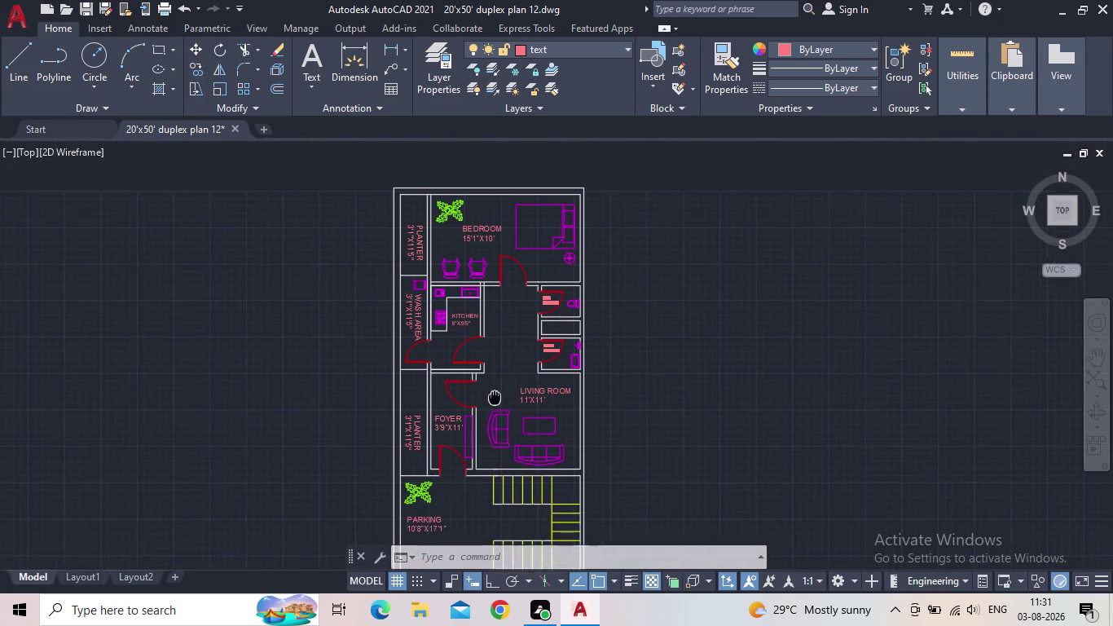
middle_drag(498, 385, 509, 358)
middle_drag(509, 364, 506, 323)
scroll(up, 3)
middle_drag(499, 326, 486, 154)
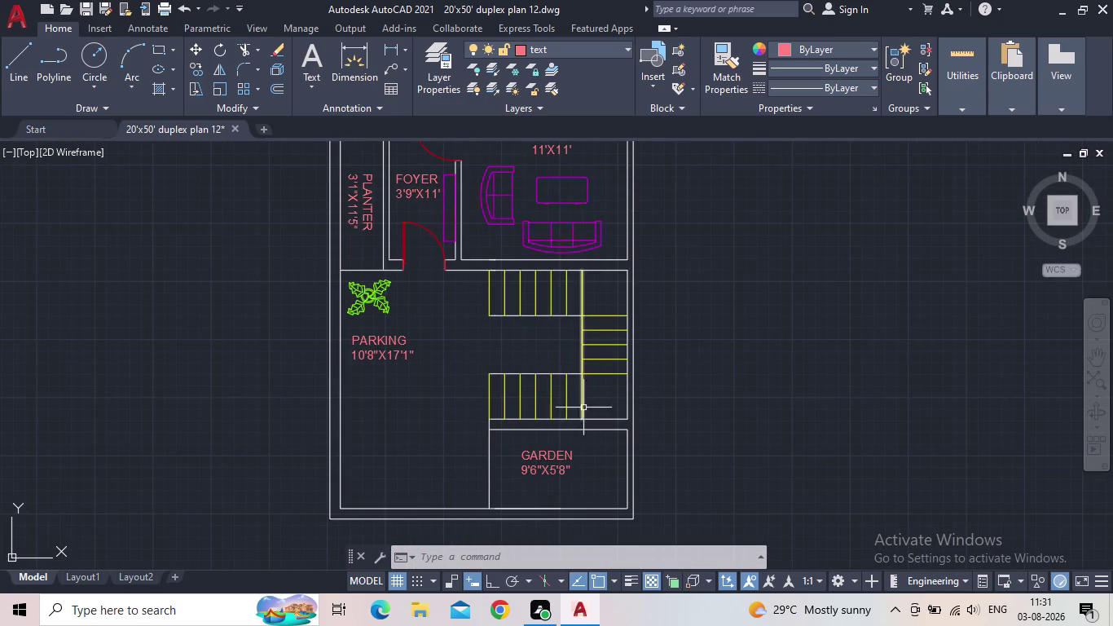
middle_click(529, 349)
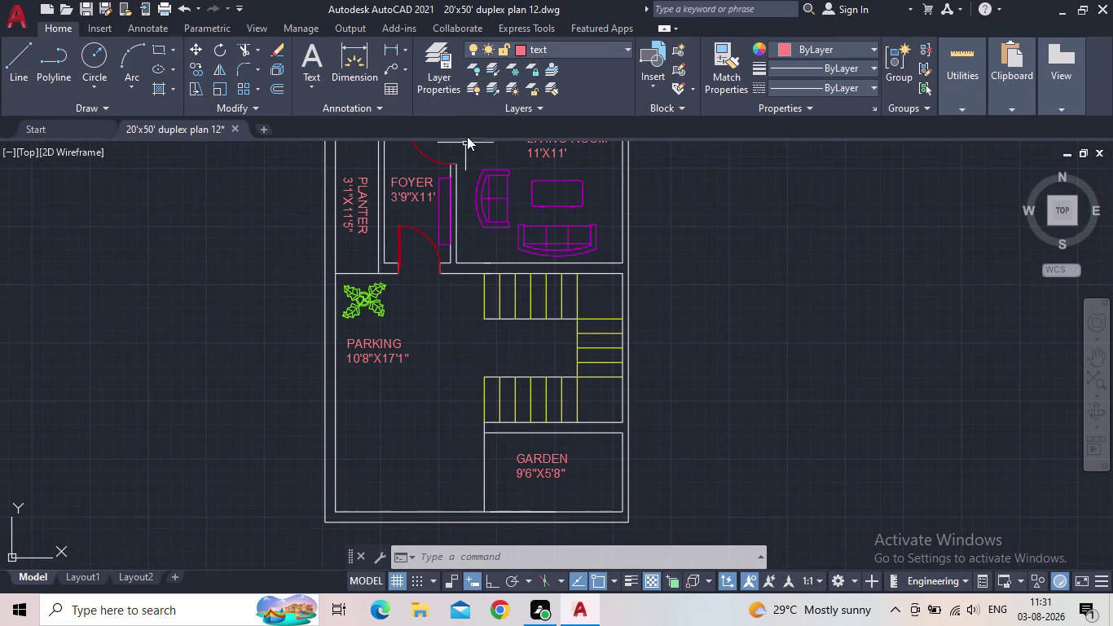
Make floor the current layer in the layer list.
click(436, 84)
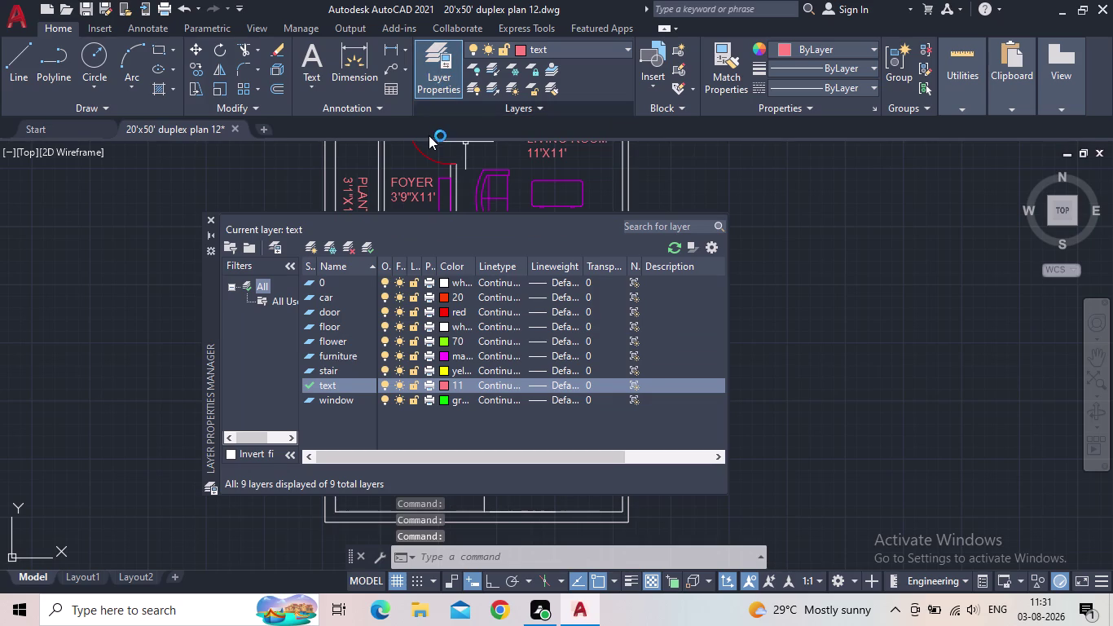
click(210, 220)
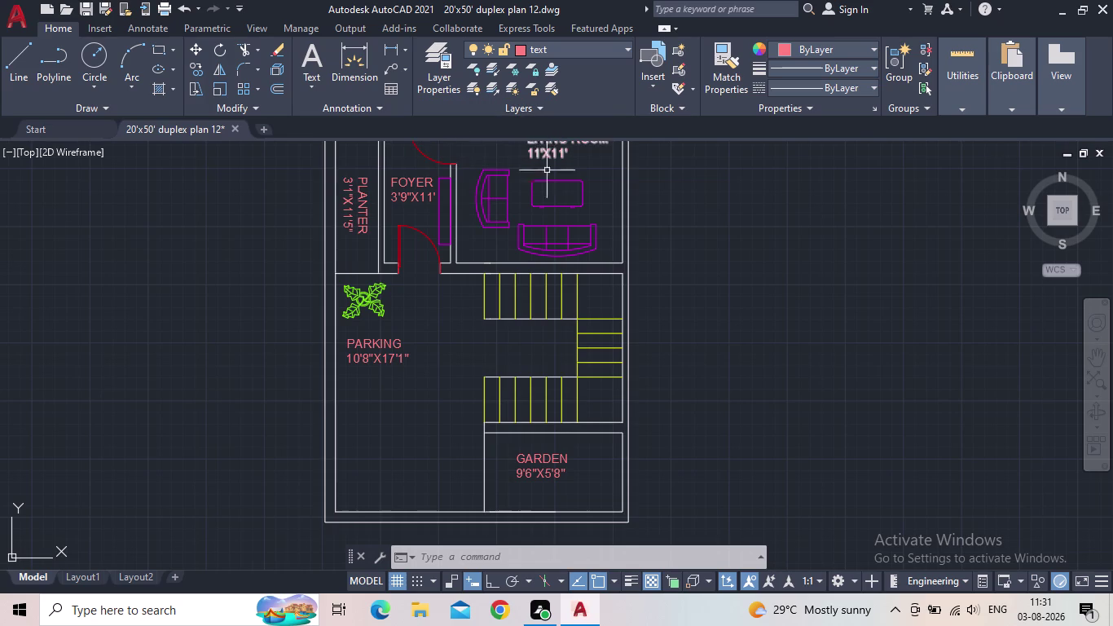
scroll(down, 3)
click(431, 78)
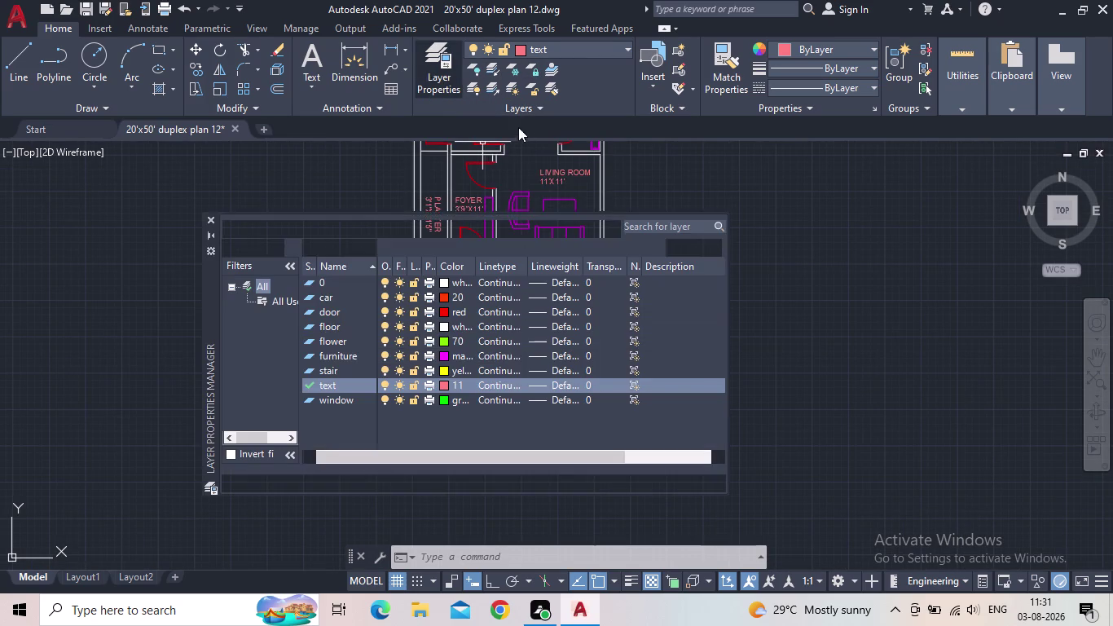
double_click(309, 327)
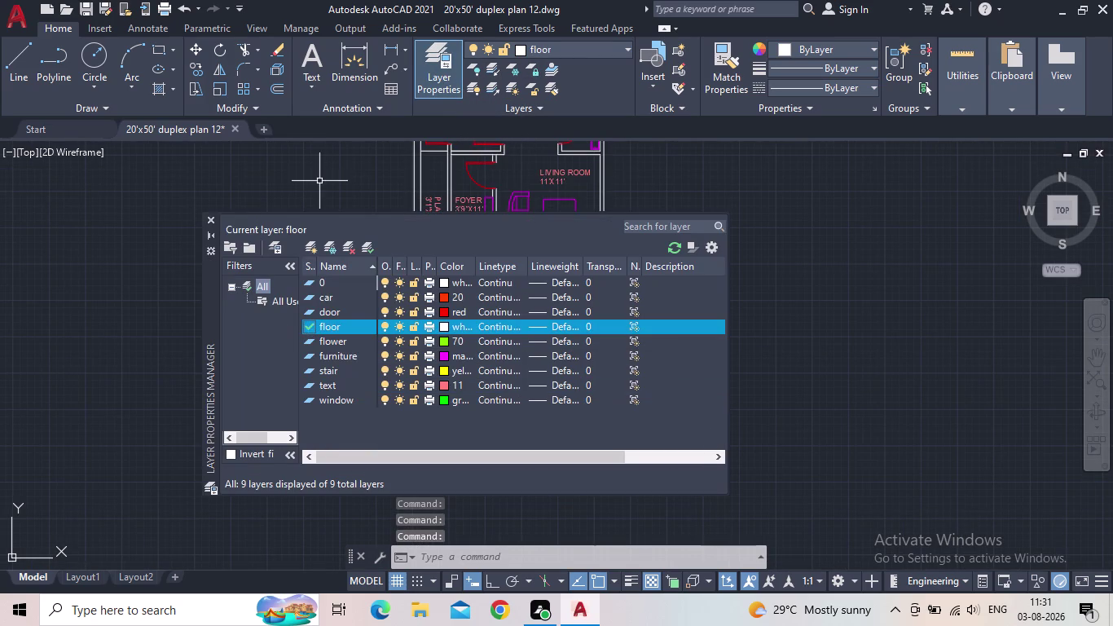
click(211, 214)
Save the drawing, frame the whole plan, and reopen the layer manager.
click(90, 7)
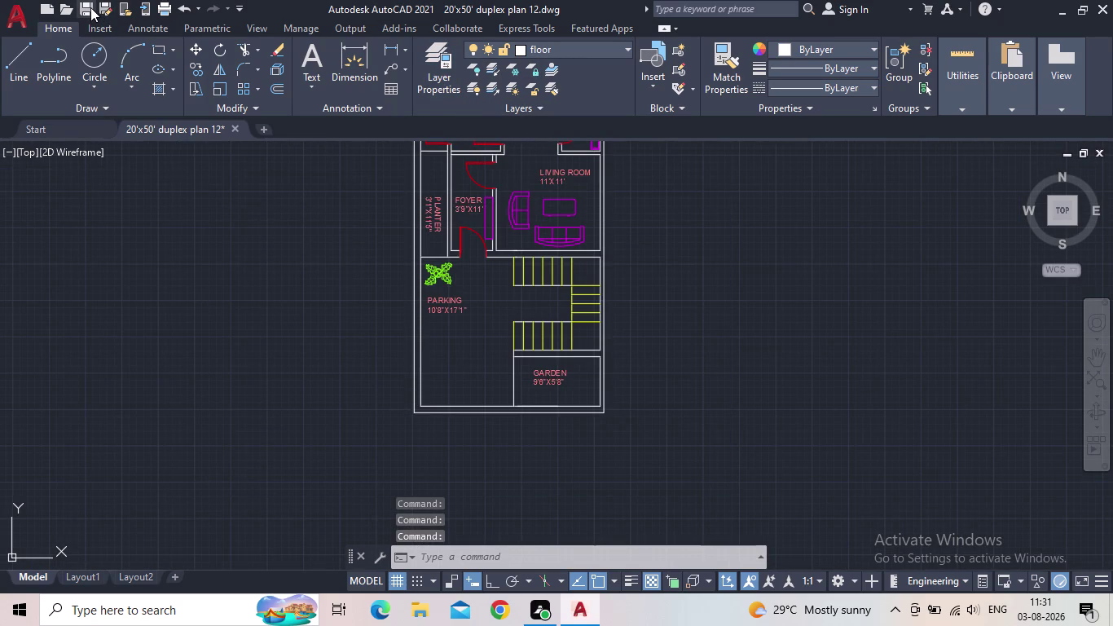
middle_drag(632, 399, 626, 475)
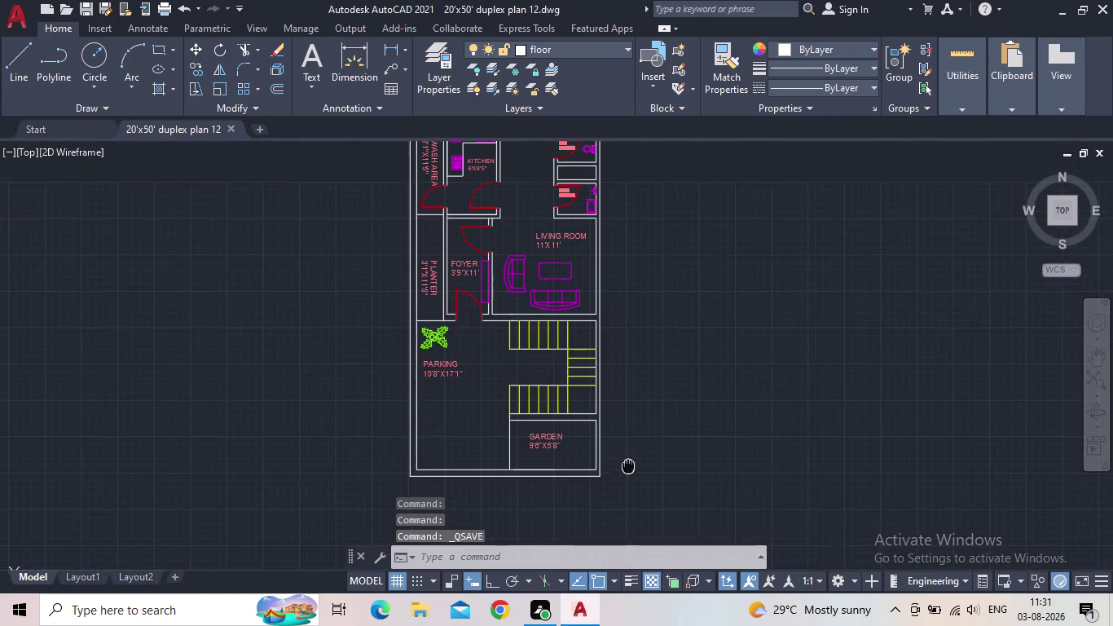
middle_drag(626, 475, 598, 524)
scroll(down, 3)
middle_drag(618, 483, 622, 450)
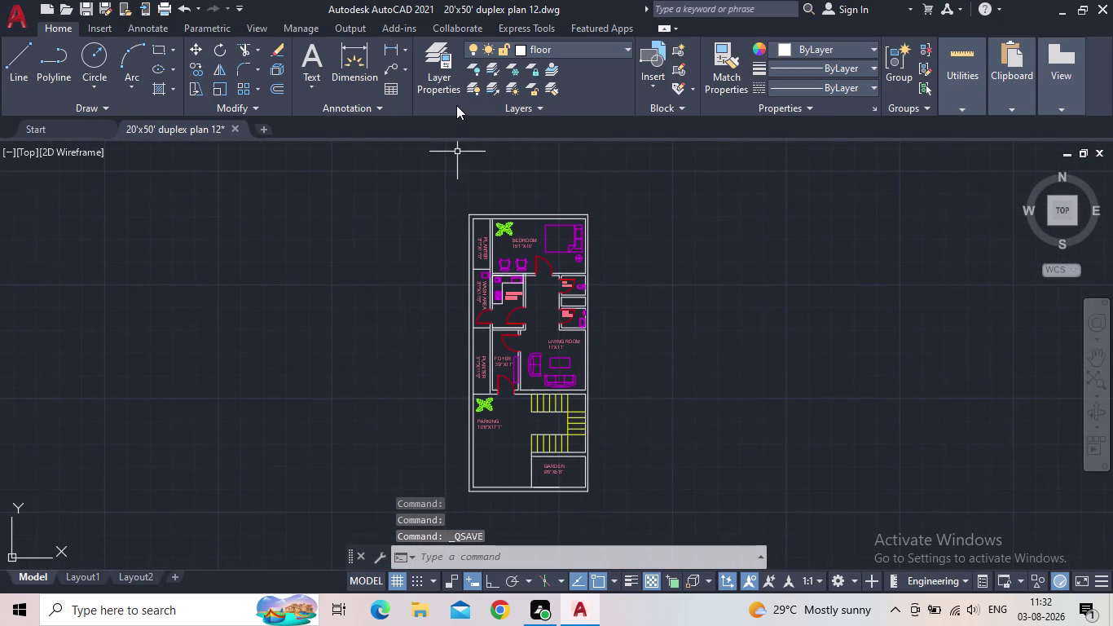
click(448, 84)
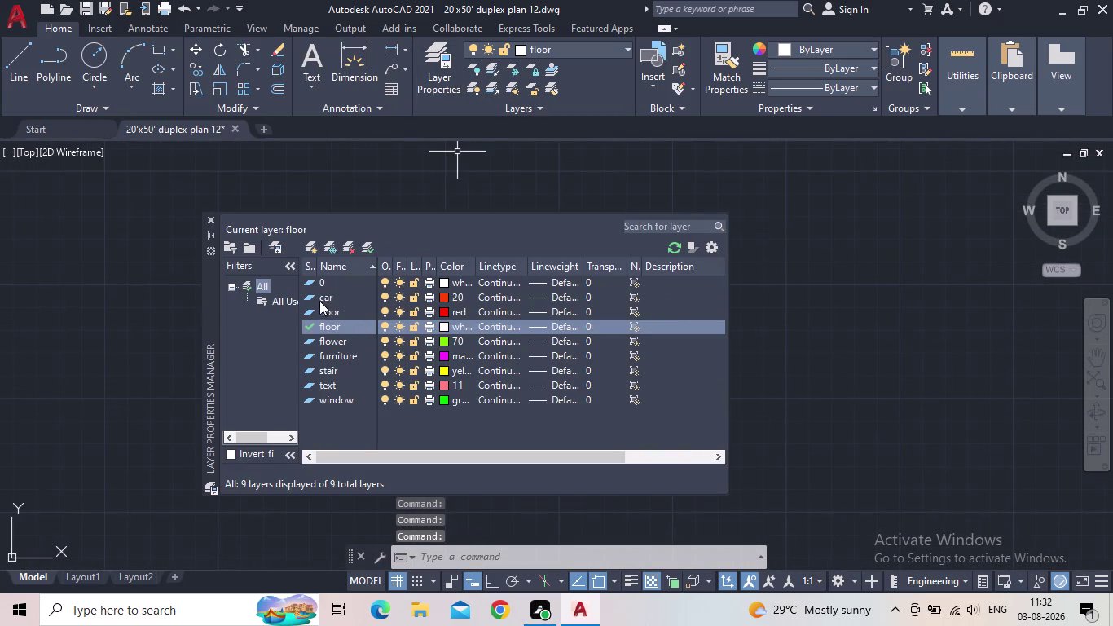
Make car the current layer and drop a Vehicles - Imperial car block at the plan's bottom.
double_click(314, 296)
click(212, 220)
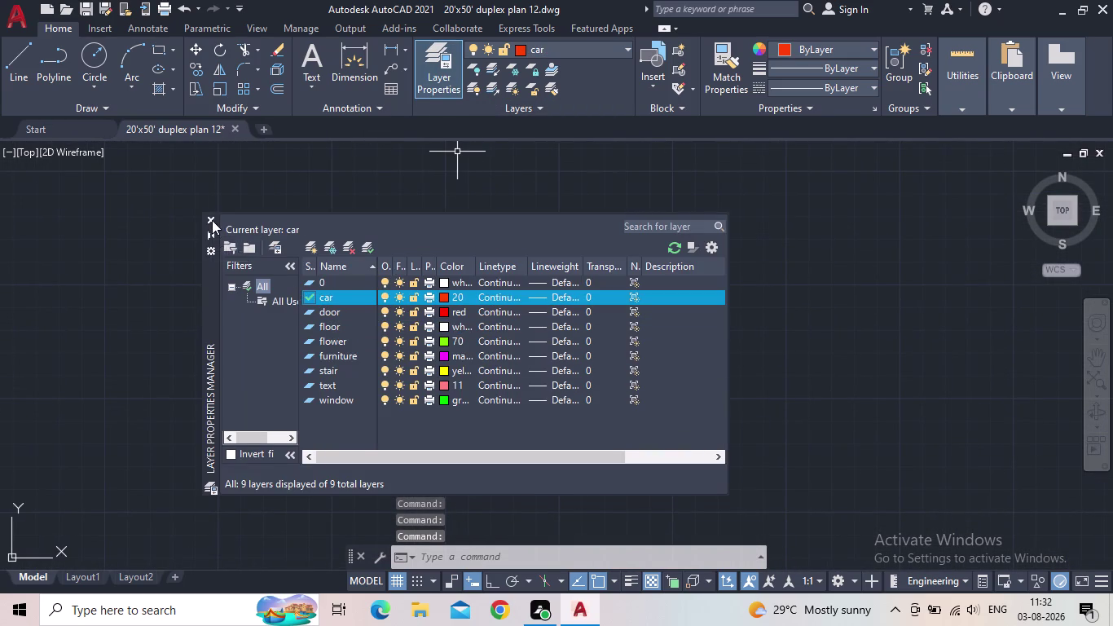
text(TO)
text(OL)
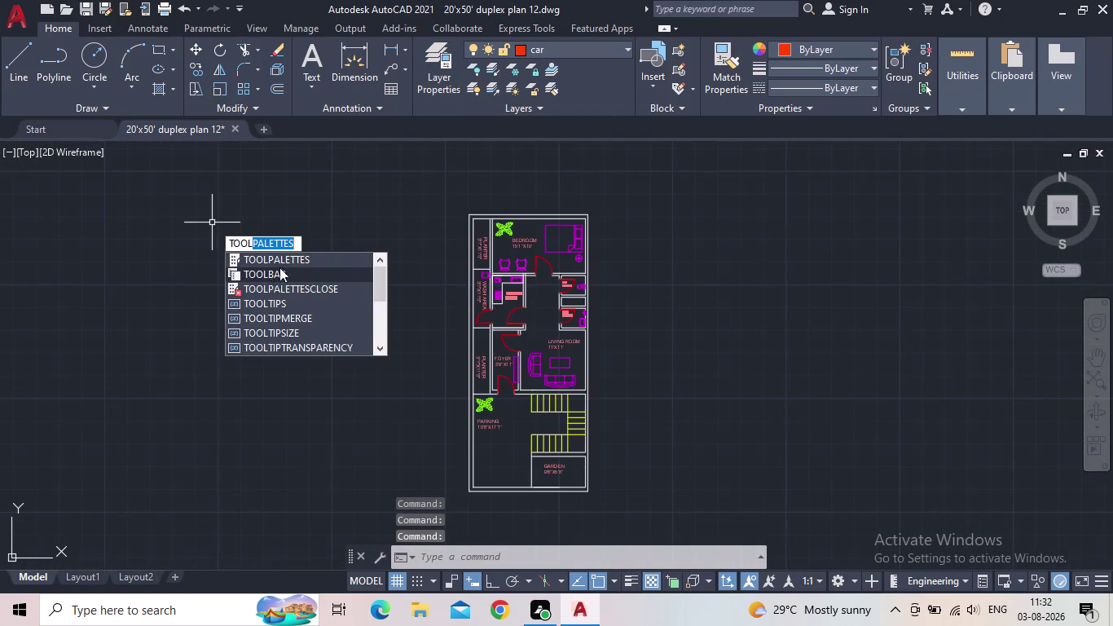
click(284, 259)
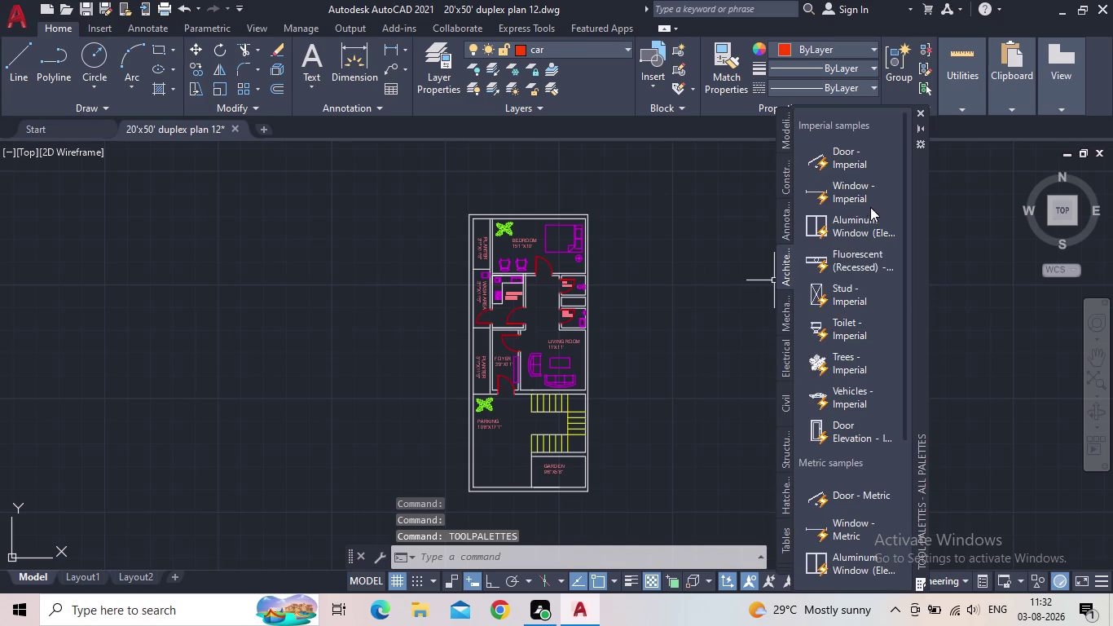
drag(848, 395, 753, 377)
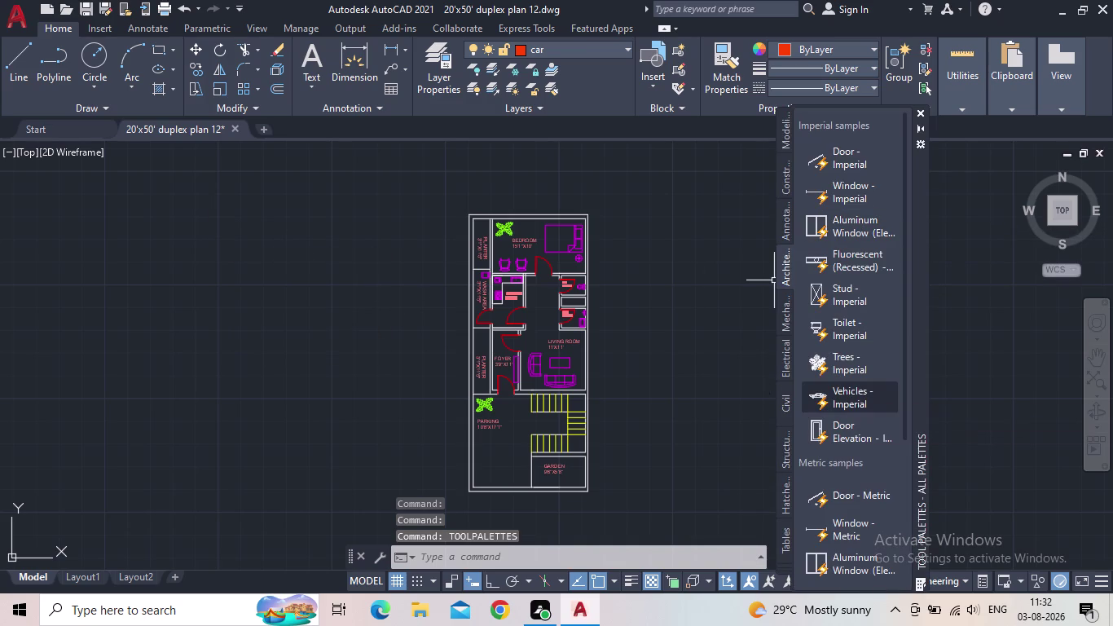
drag(753, 377, 718, 370)
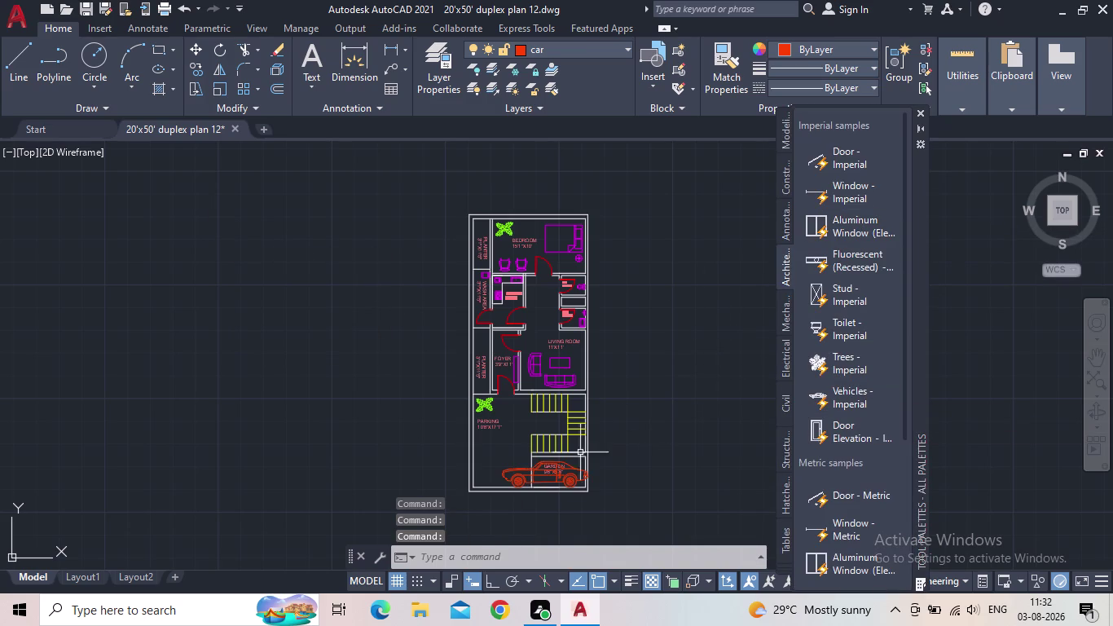
key(Escape)
Close the tool palettes and switch the car block's visibility to a top view.
scroll(up, 3)
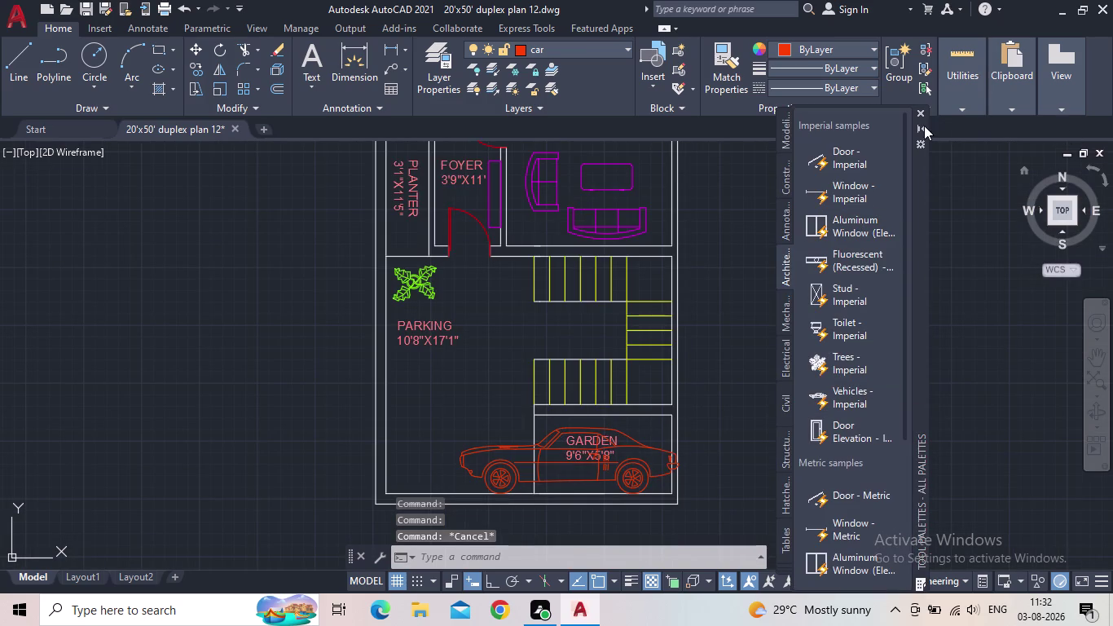
click(920, 112)
click(497, 445)
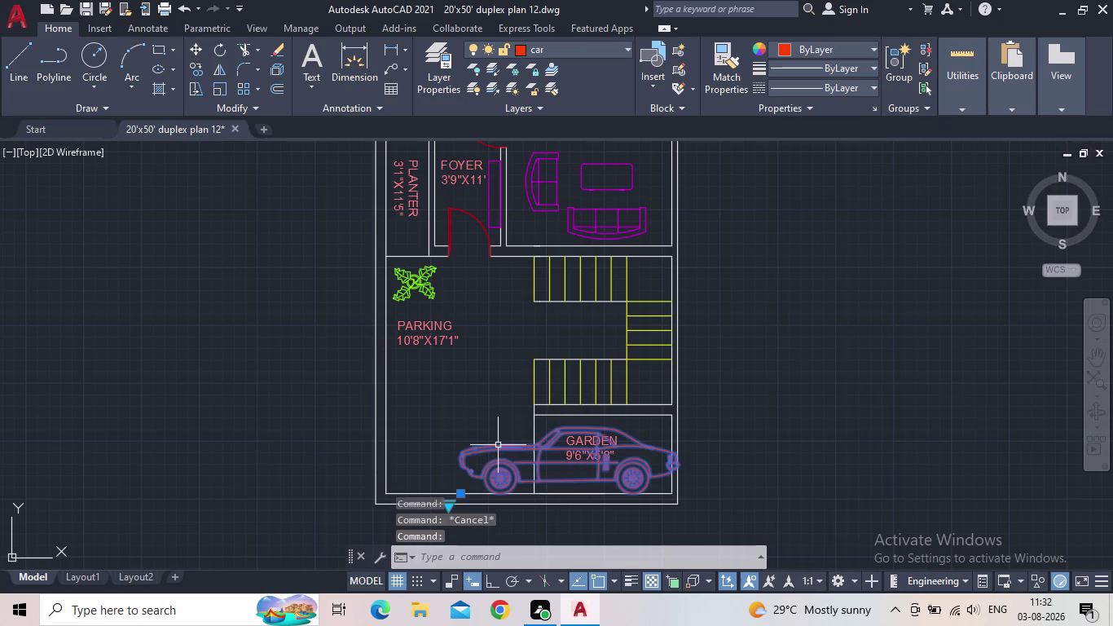
click(447, 506)
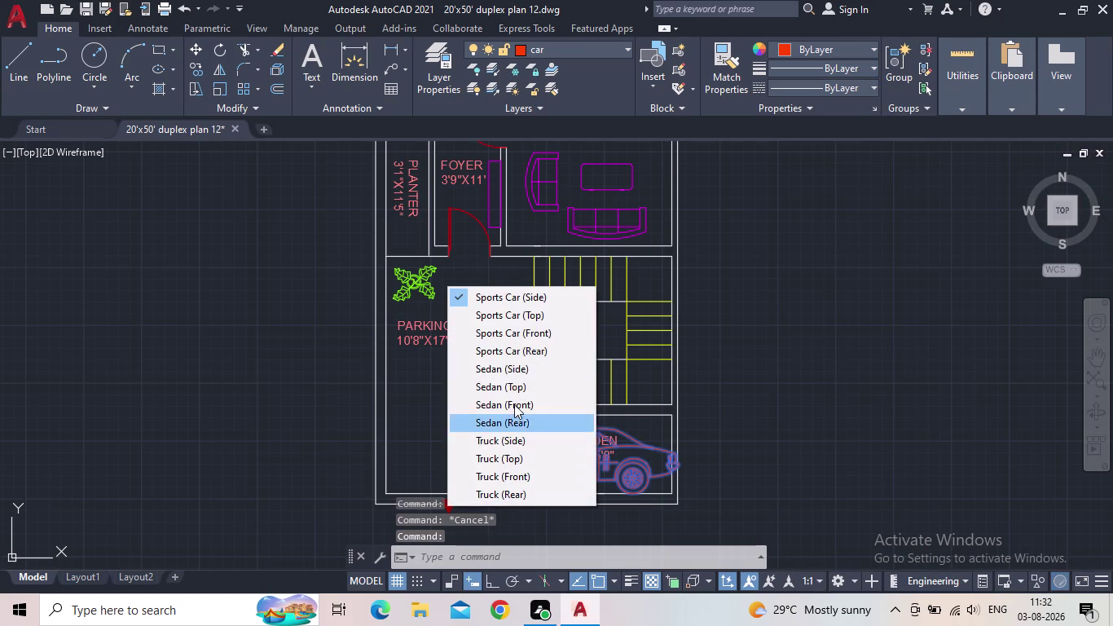
click(530, 319)
middle_drag(536, 366, 610, 279)
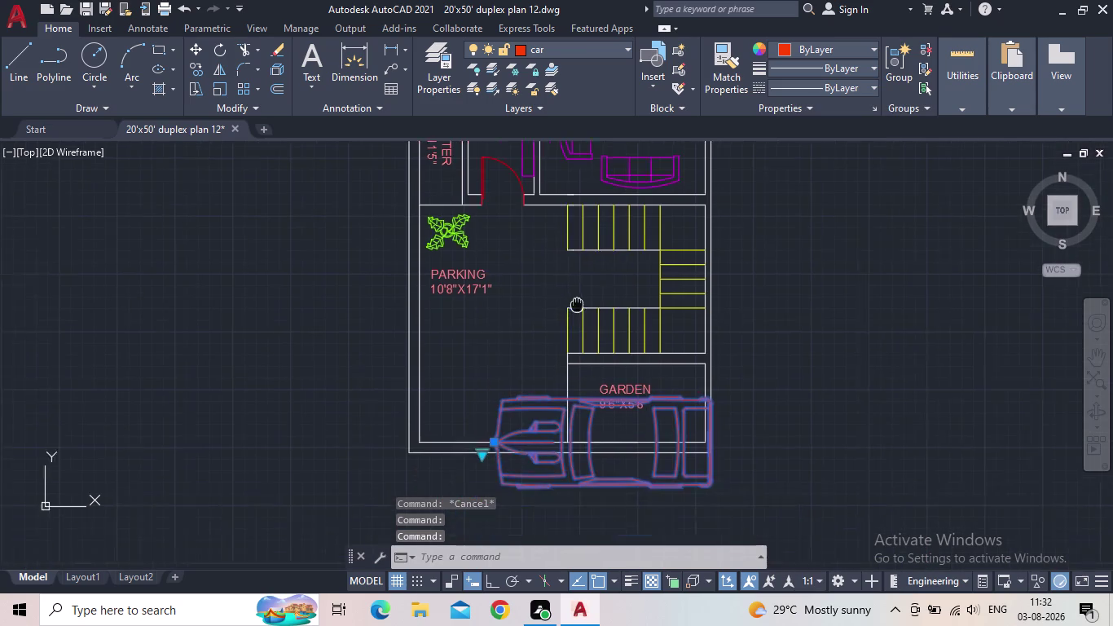
middle_drag(610, 279, 647, 258)
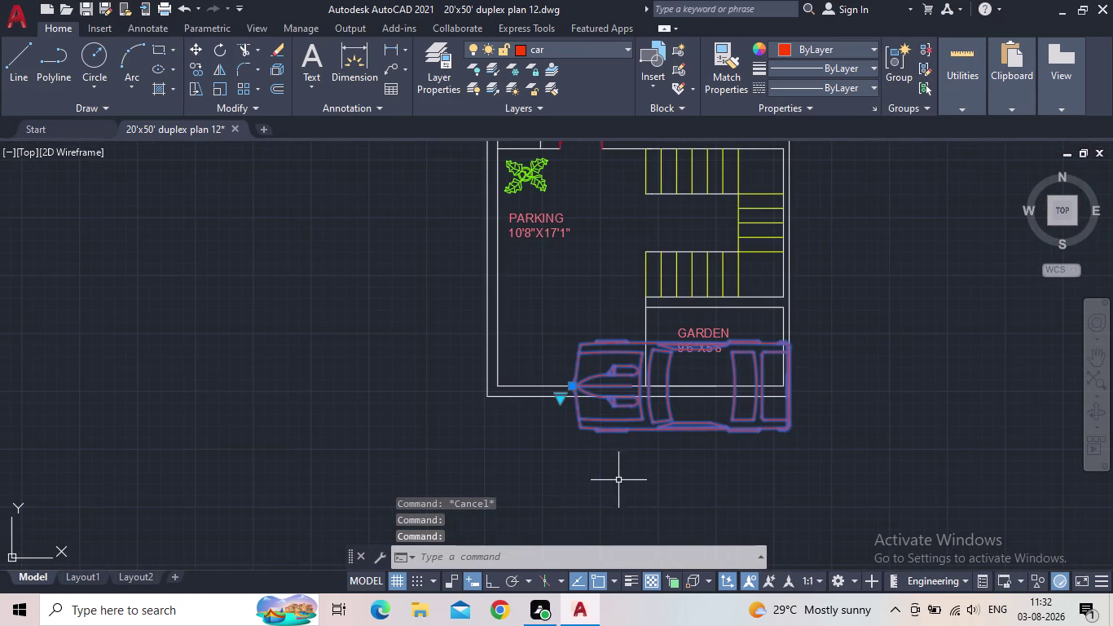
Rotate the car 270° about its front with Ortho on so it points vertically.
key(r)
key(o)
key(Return)
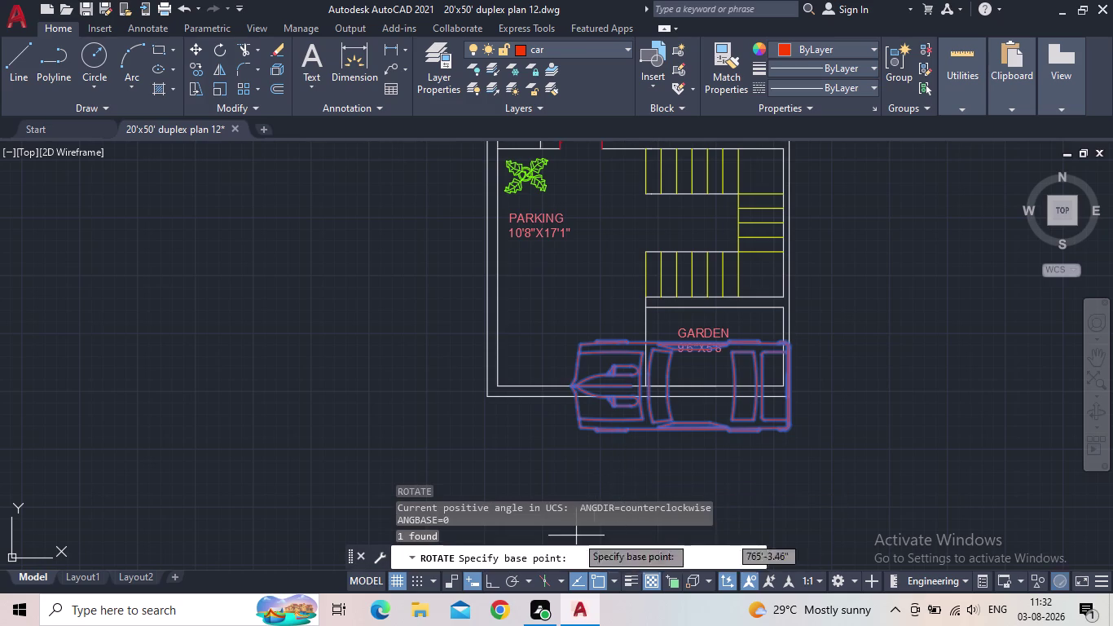
click(497, 583)
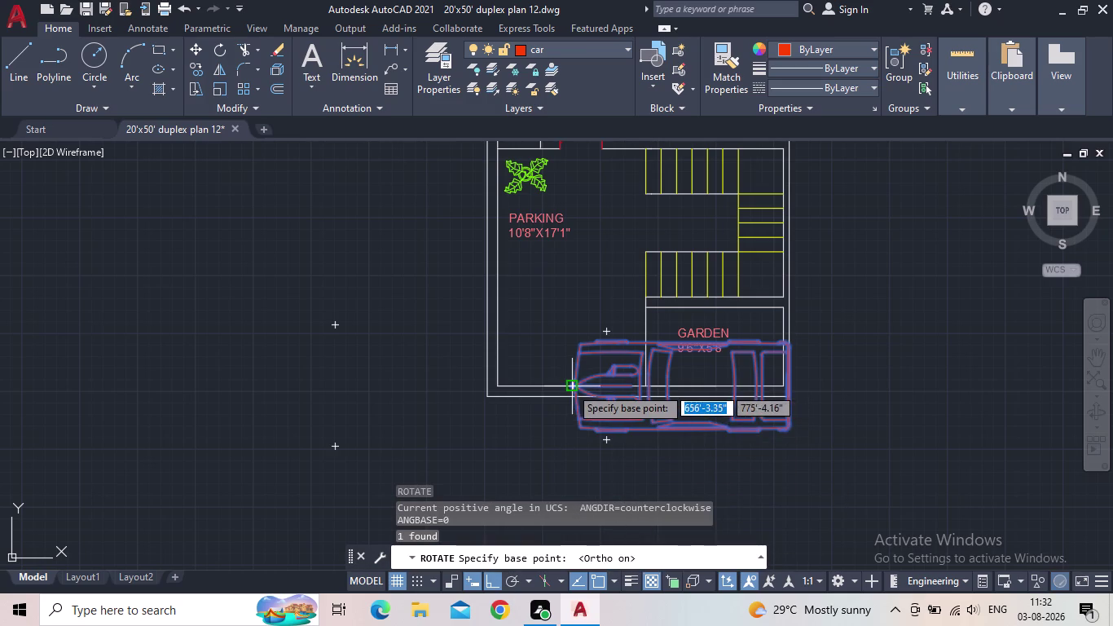
click(570, 387)
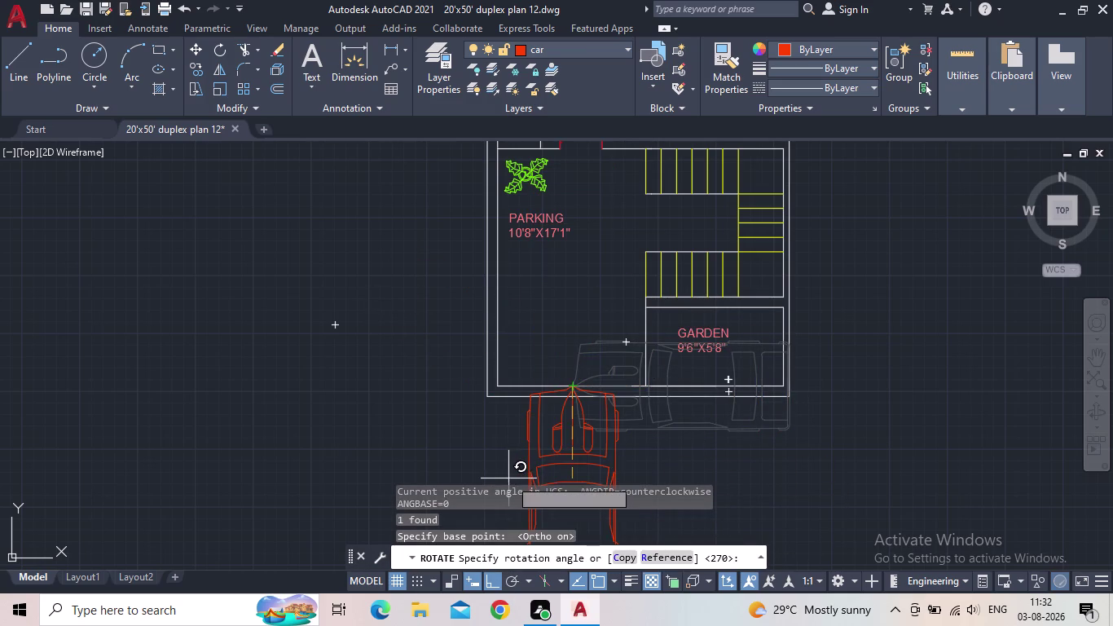
middle_drag(508, 466, 532, 249)
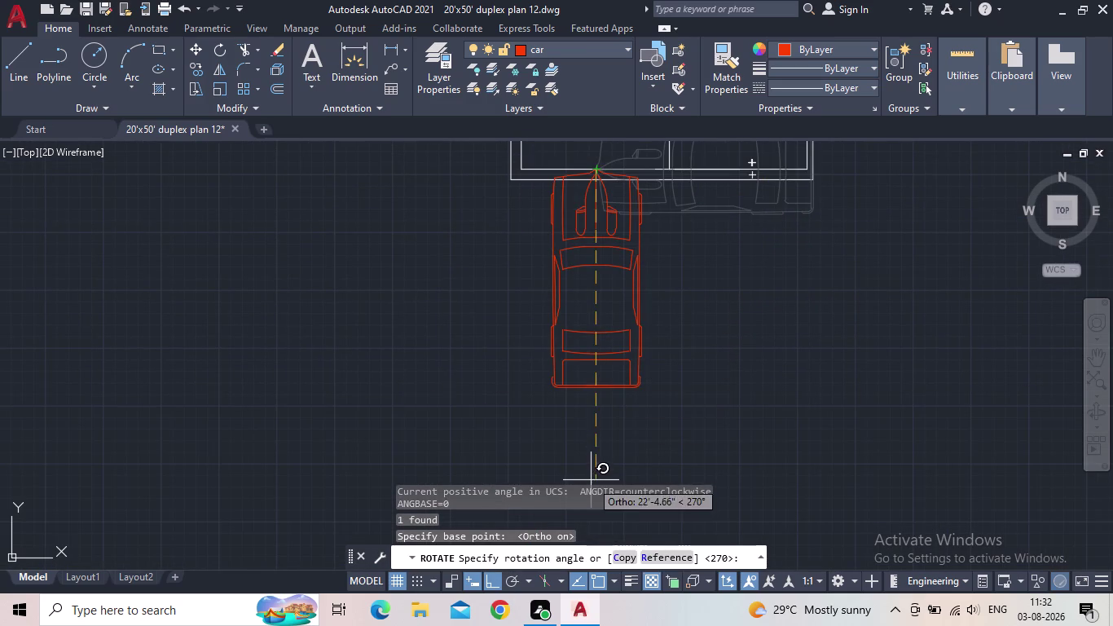
click(598, 471)
key(Escape)
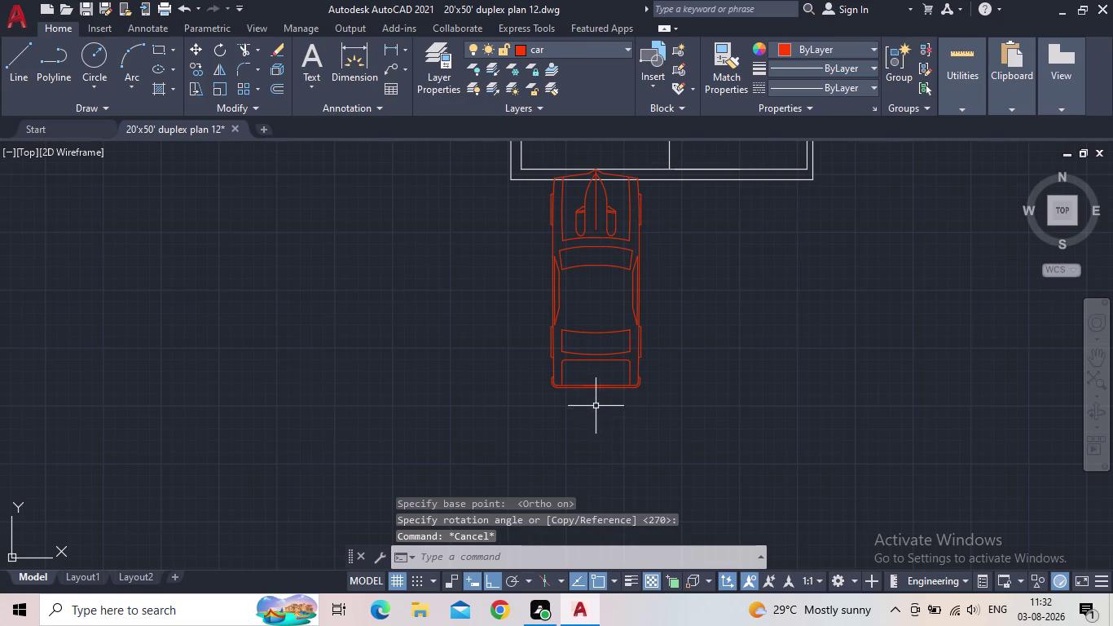
key(s)
key(c)
key(space)
Scale the car down by a factor below 1 about a base point on the car.
drag(588, 416, 584, 402)
click(557, 362)
key(space)
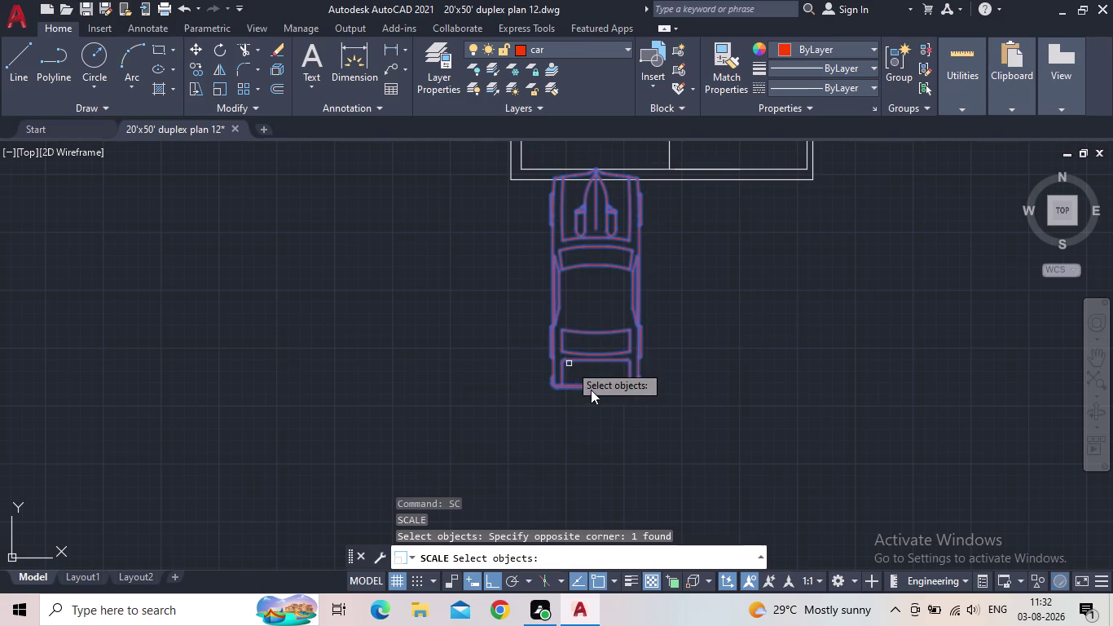
drag(598, 392, 598, 380)
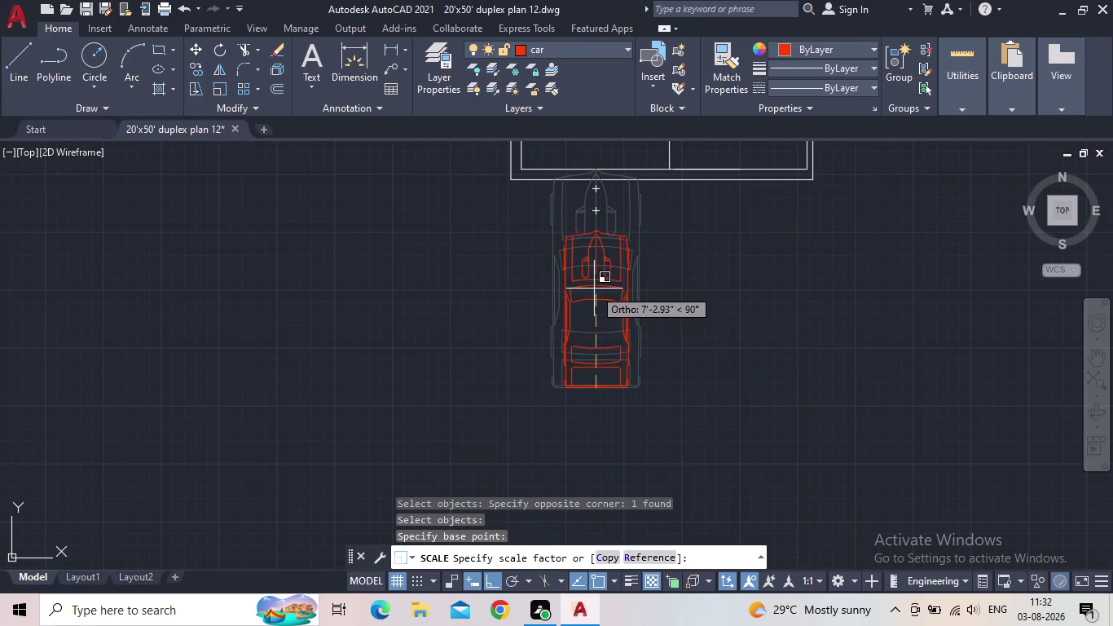
click(594, 316)
click(594, 320)
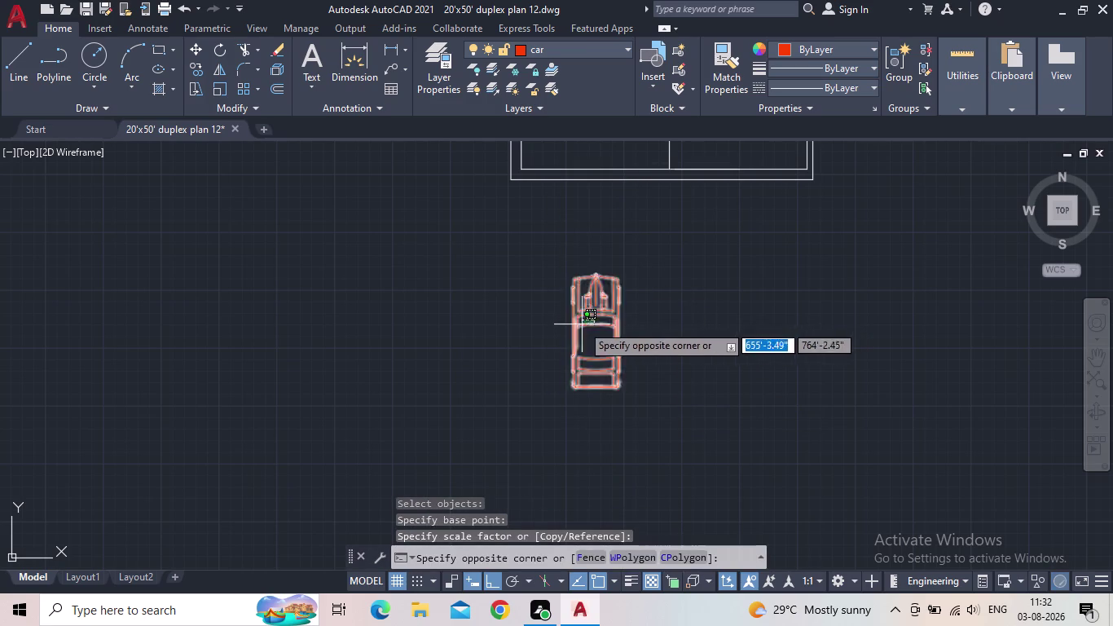
Move the scaled car by its base grip into the parking bay under the PARKING label.
click(581, 324)
click(596, 276)
middle_drag(580, 202, 626, 442)
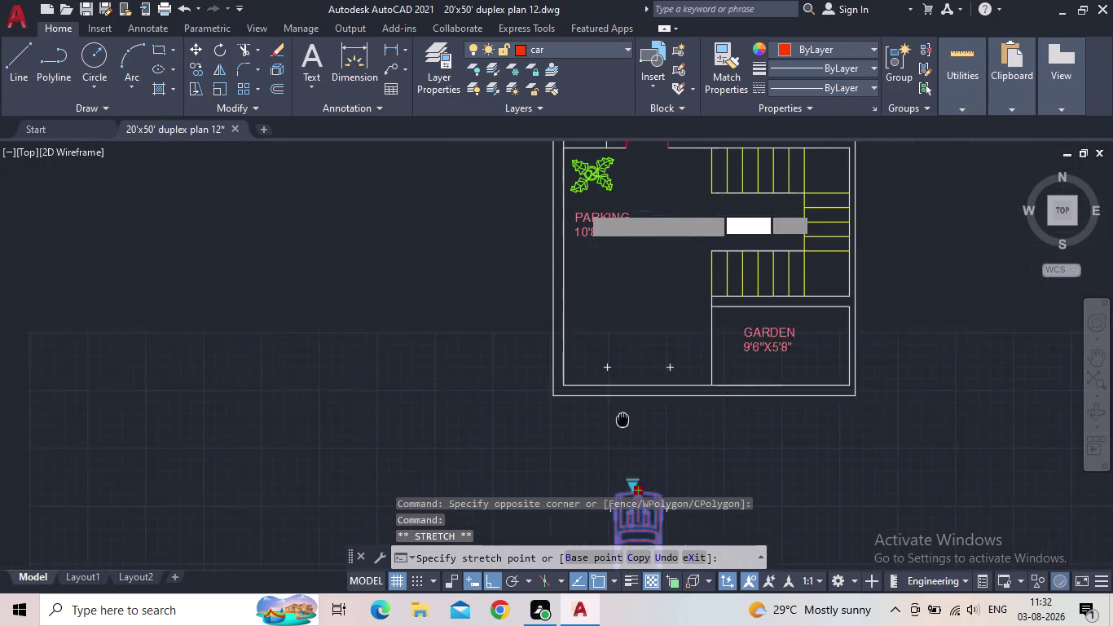
middle_drag(627, 442, 627, 446)
click(488, 577)
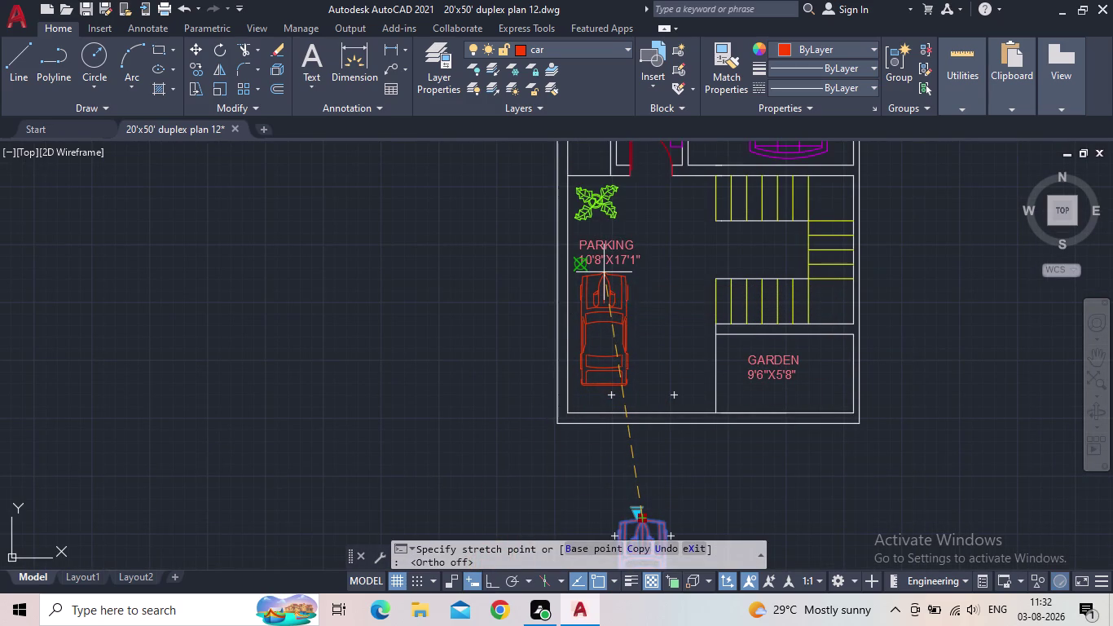
click(607, 275)
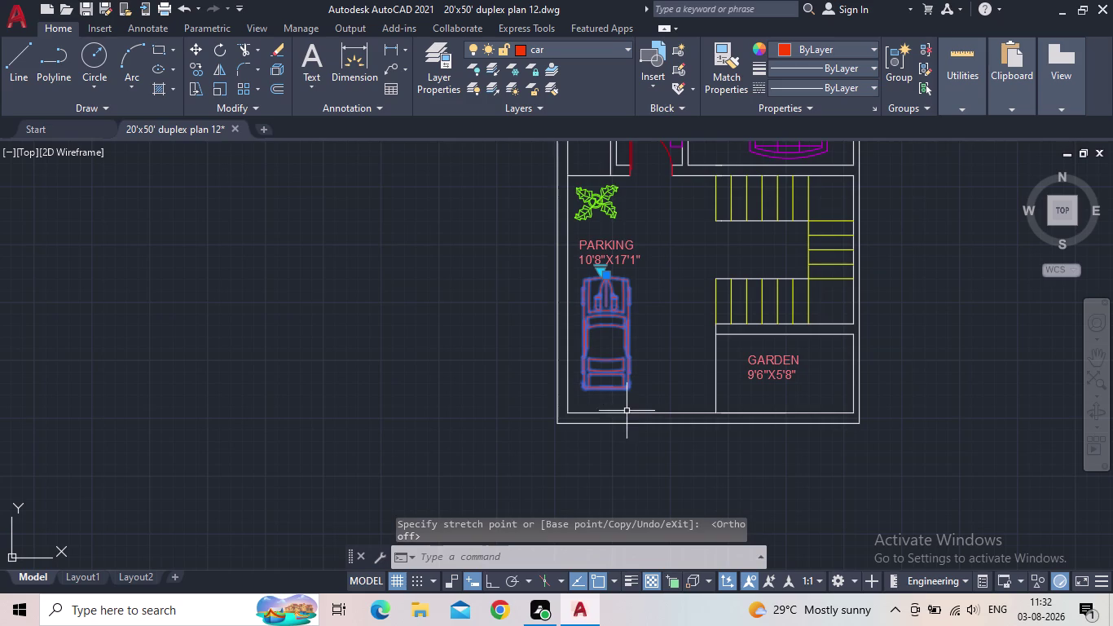
key(Escape)
scroll(down, 3)
middle_drag(641, 409, 437, 446)
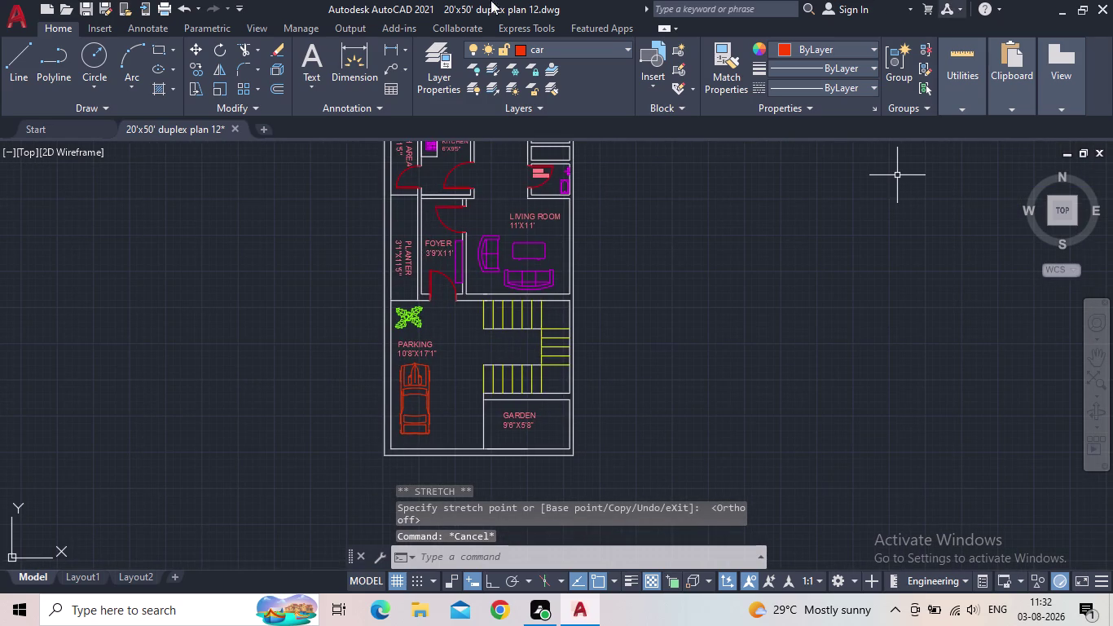
Save the drawing with the parked car, view the parking area, and reopen the layer manager.
click(84, 14)
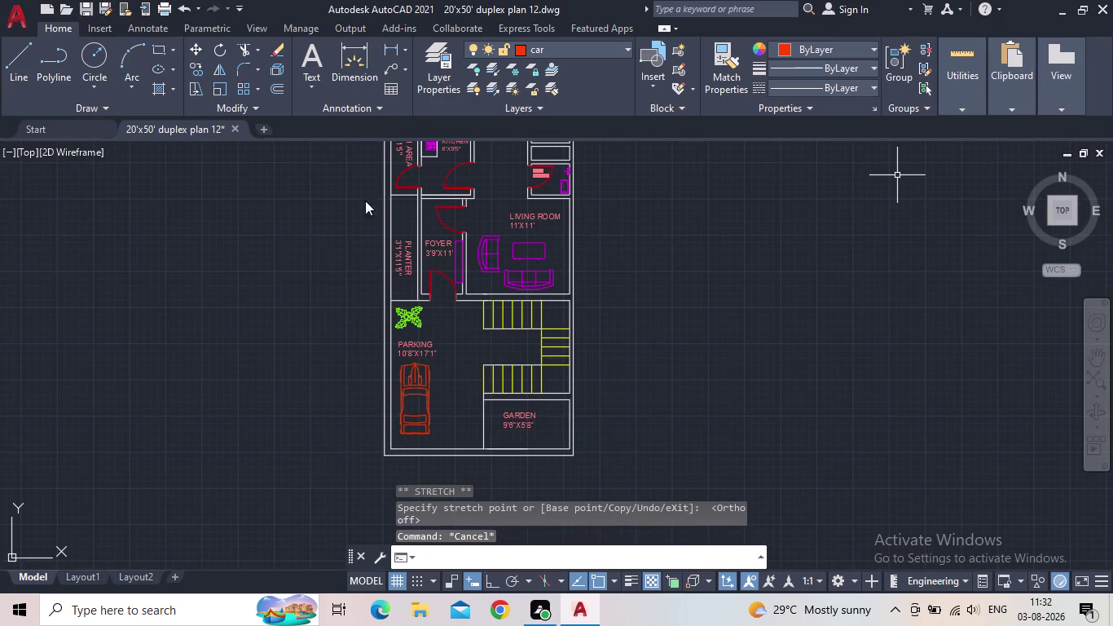
middle_click(458, 439)
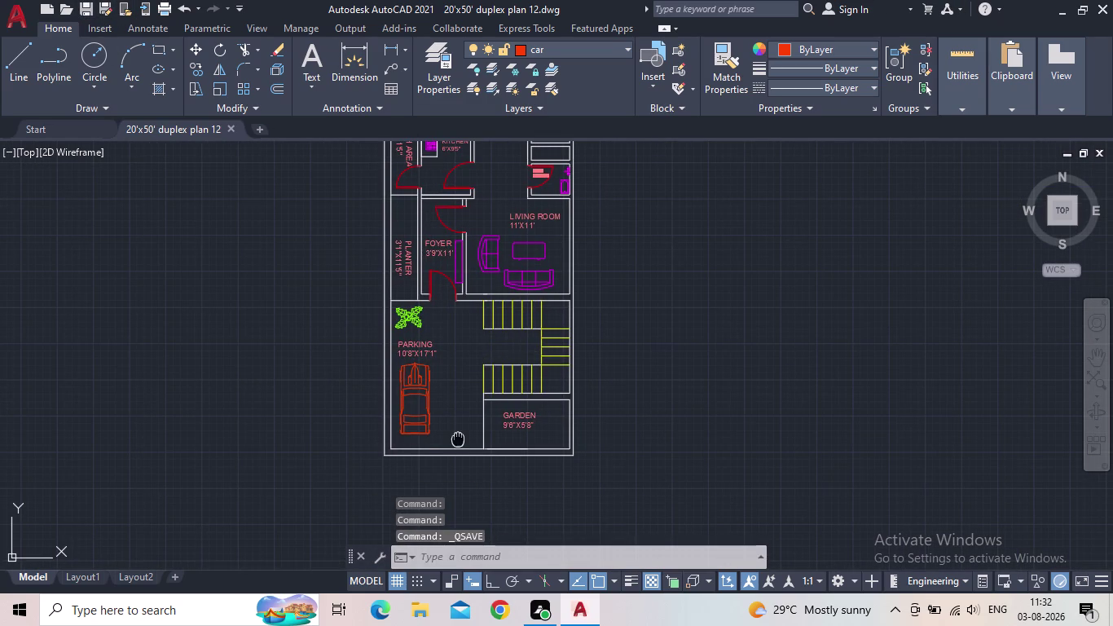
scroll(up, 3)
middle_drag(466, 387, 434, 406)
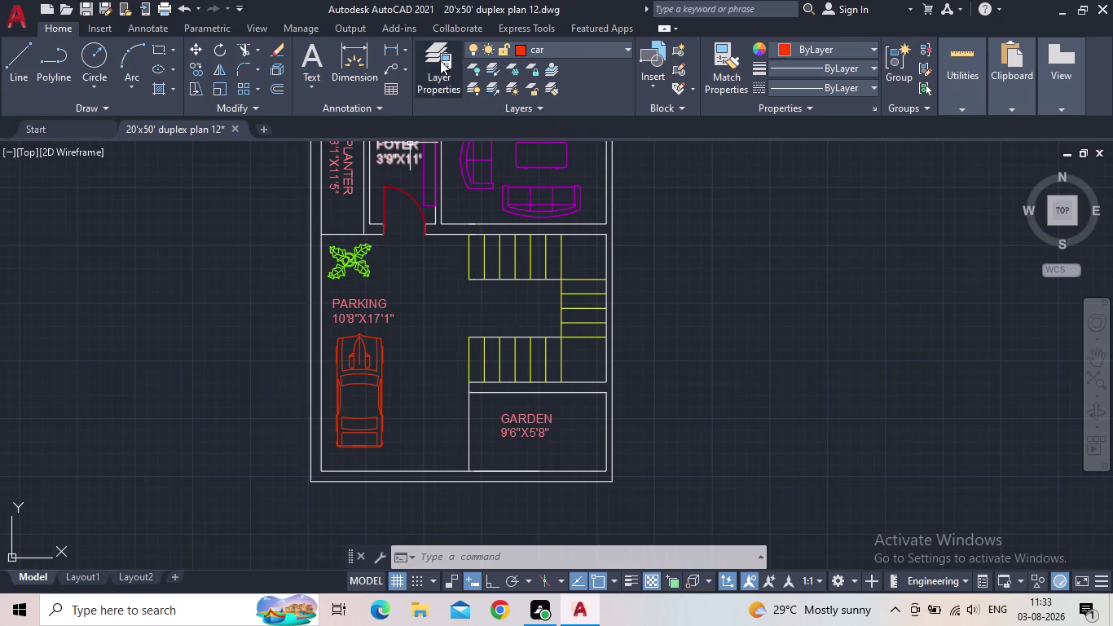
click(428, 86)
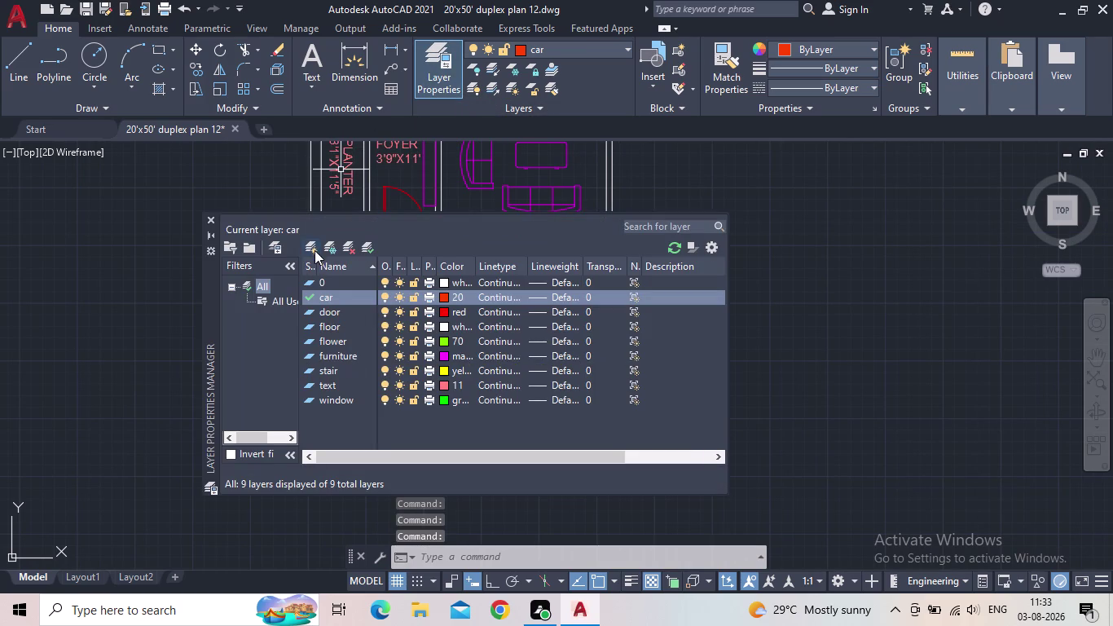
double_click(312, 328)
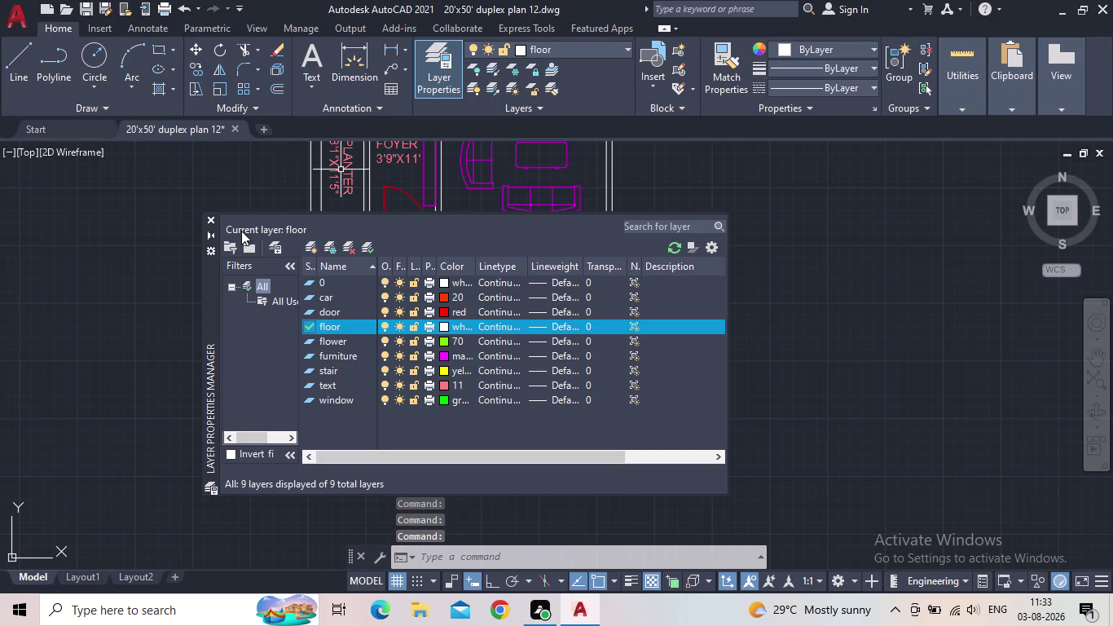
click(213, 219)
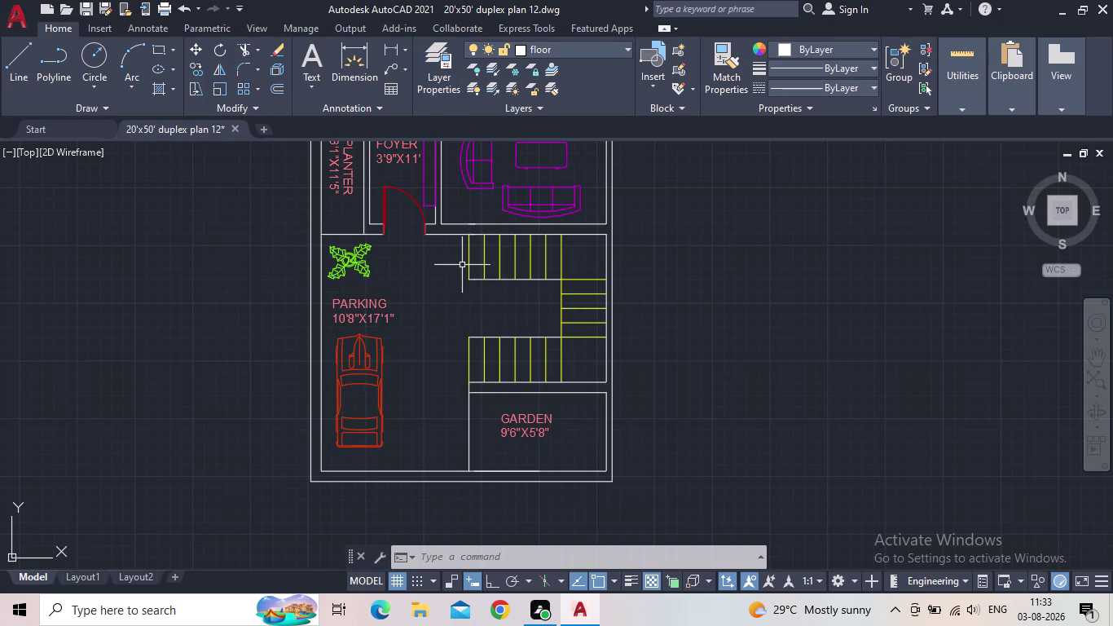
click(19, 67)
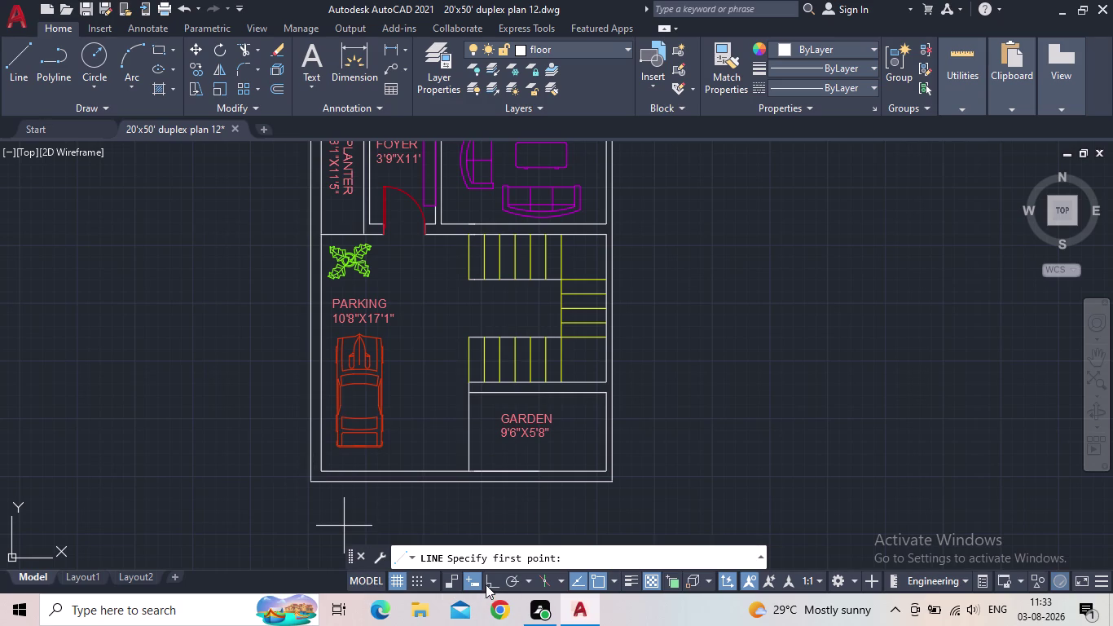
Draw an Ortho walk-line through the staircase's flights and around the landing.
click(487, 583)
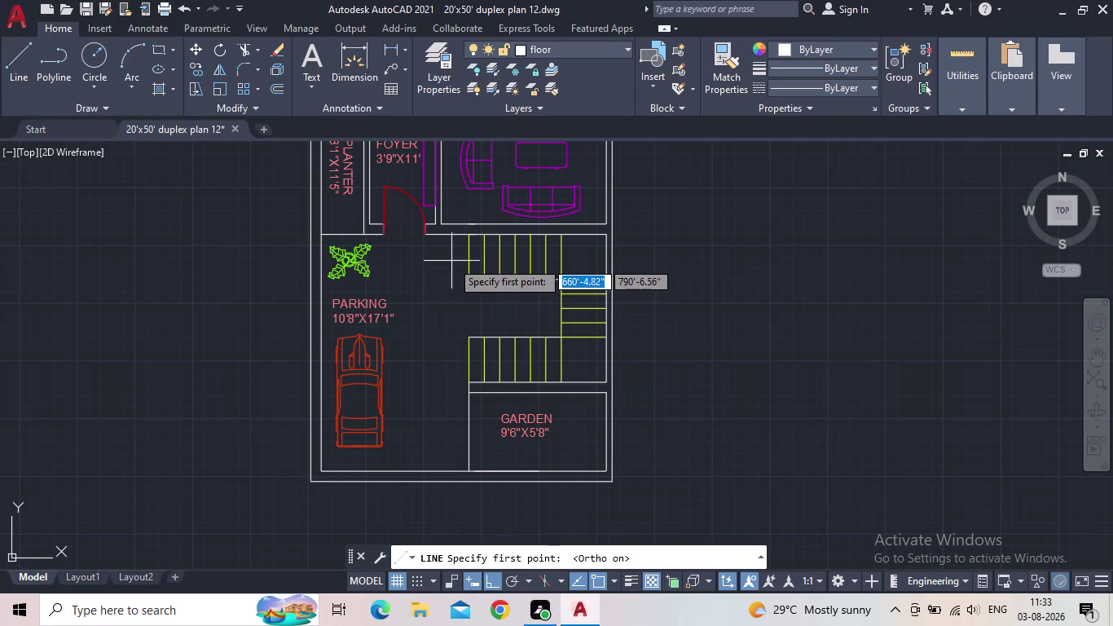
scroll(up, 3)
click(463, 256)
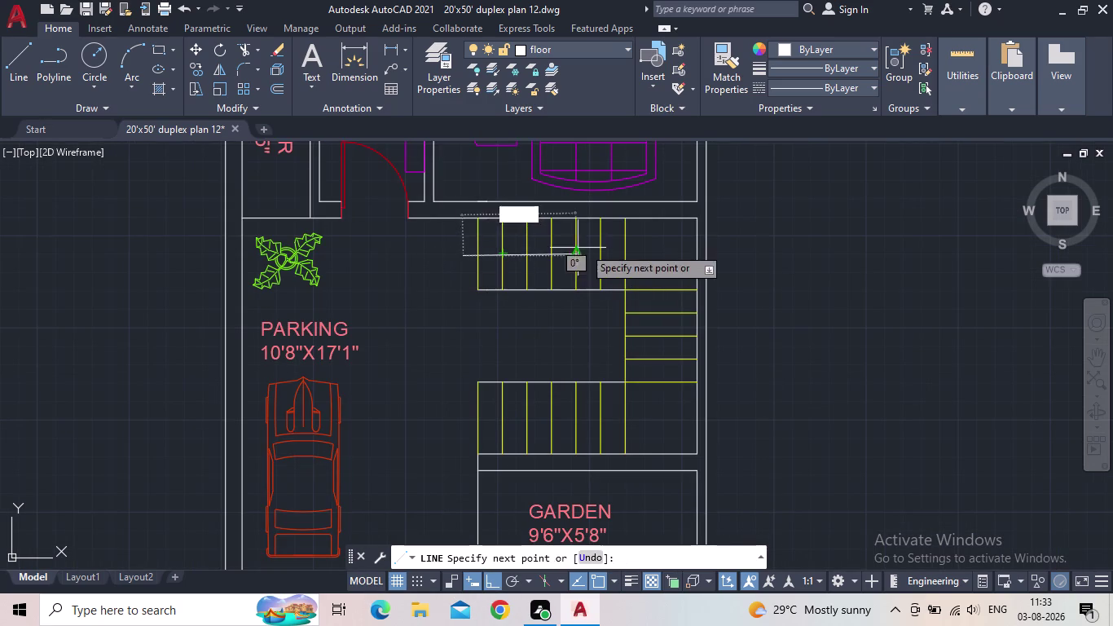
click(659, 255)
click(666, 418)
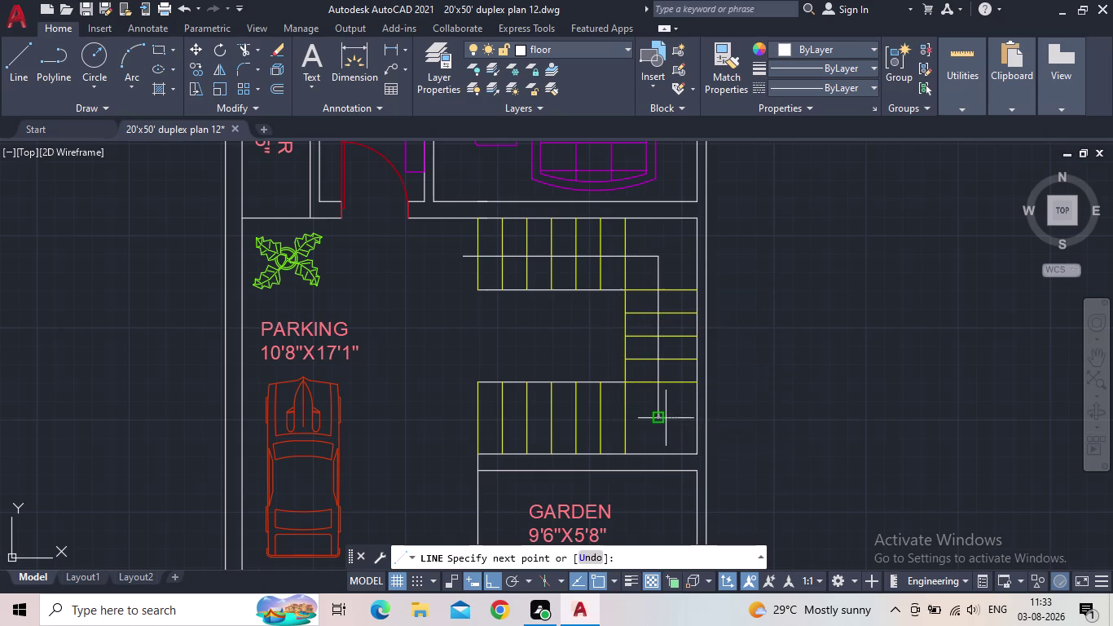
click(481, 422)
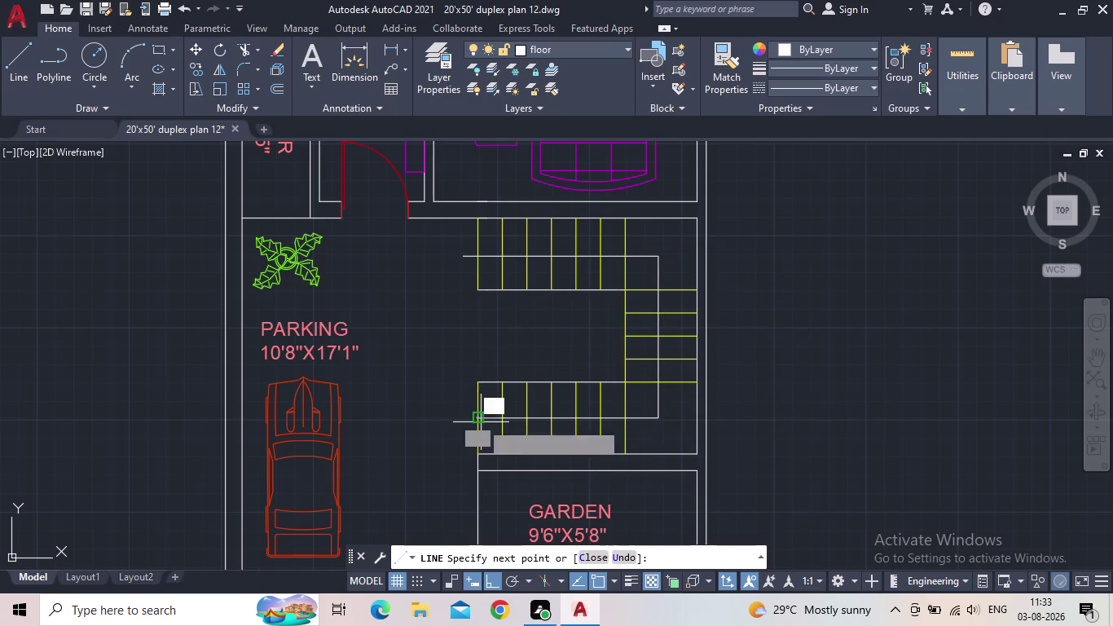
key(Escape)
middle_drag(530, 345, 567, 386)
scroll(down, 3)
middle_drag(594, 383, 653, 426)
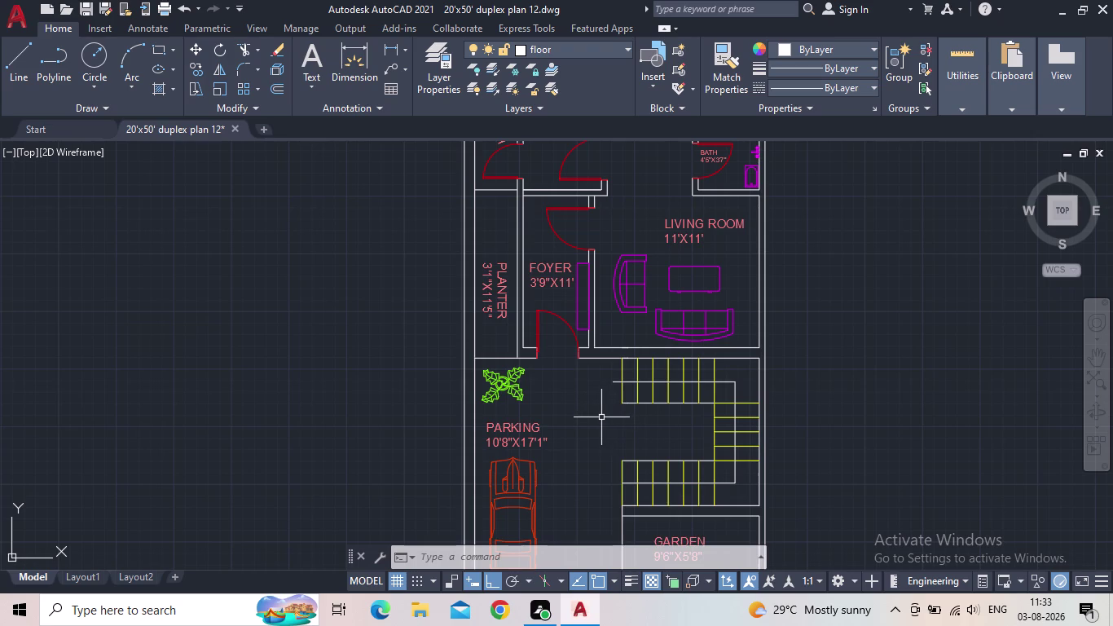
Start the single-line TEXT command after correcting a mistyped TRXT entry.
text(TR)
key(x)
key(t)
key(space)
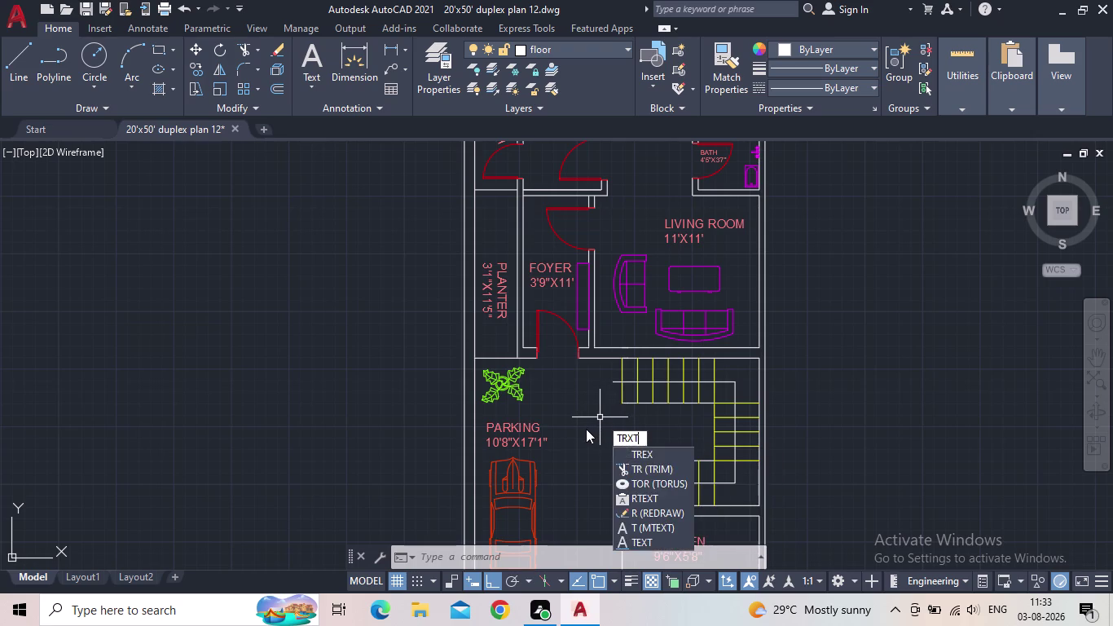
scroll(up, 3)
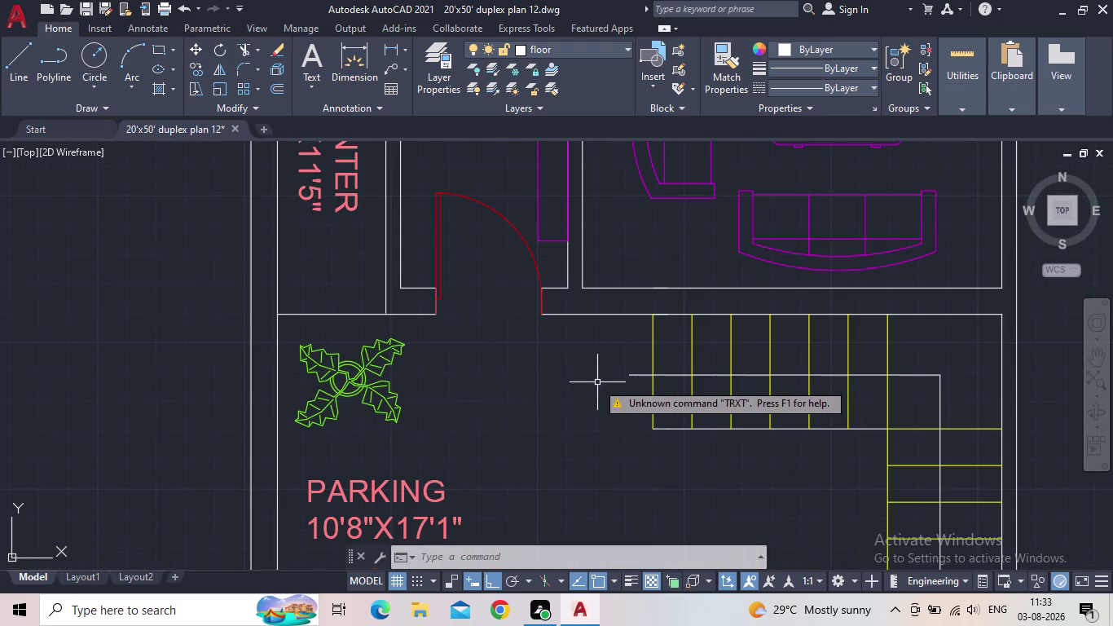
key(Escape)
key(t)
key(e)
key(x)
key(t)
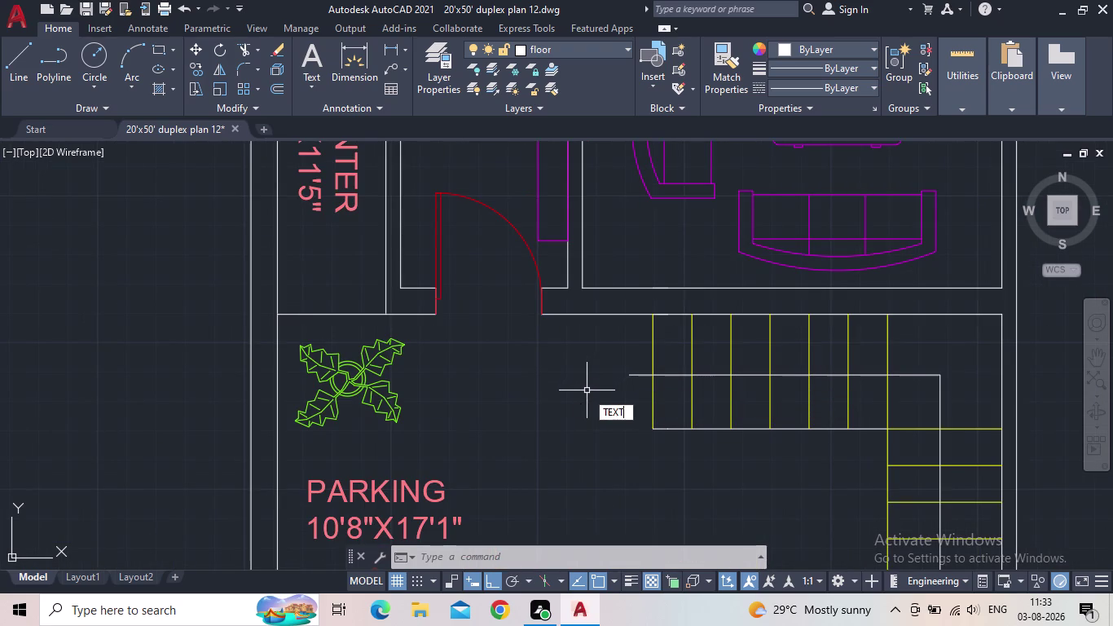
key(space)
Place an UP label beside the stairs with a picked height and 0 rotation.
click(604, 365)
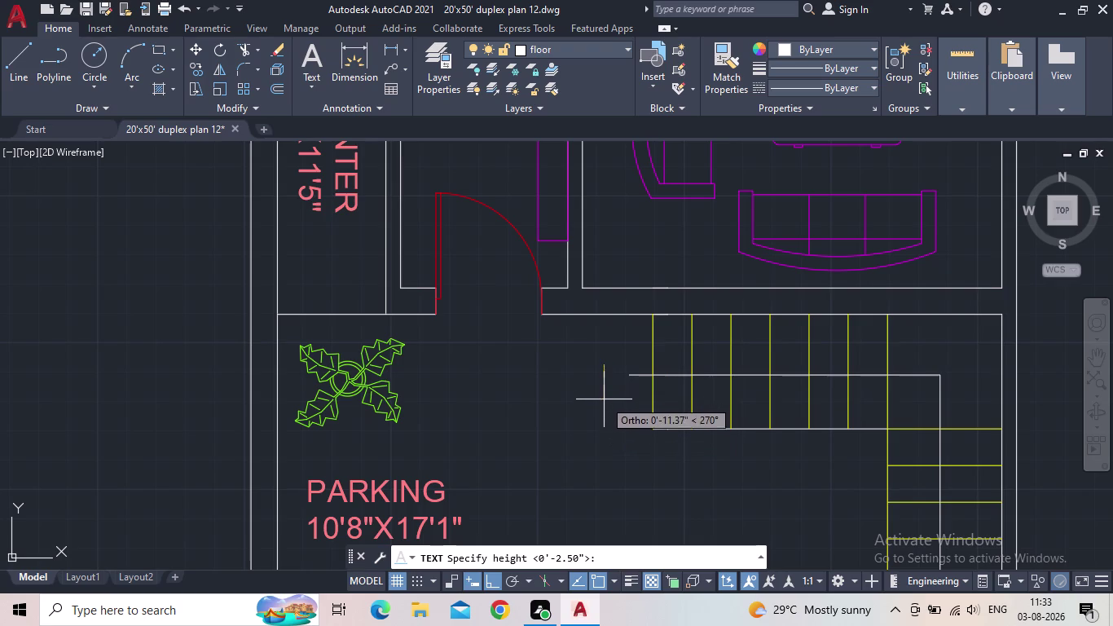
click(604, 399)
key(Return)
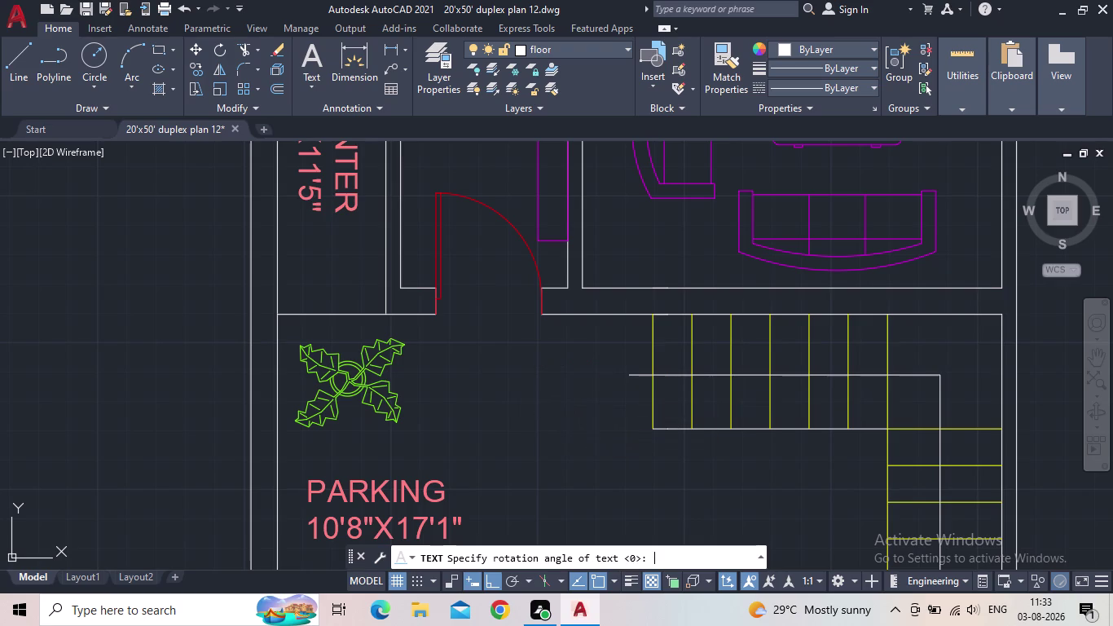
key(u)
key(p)
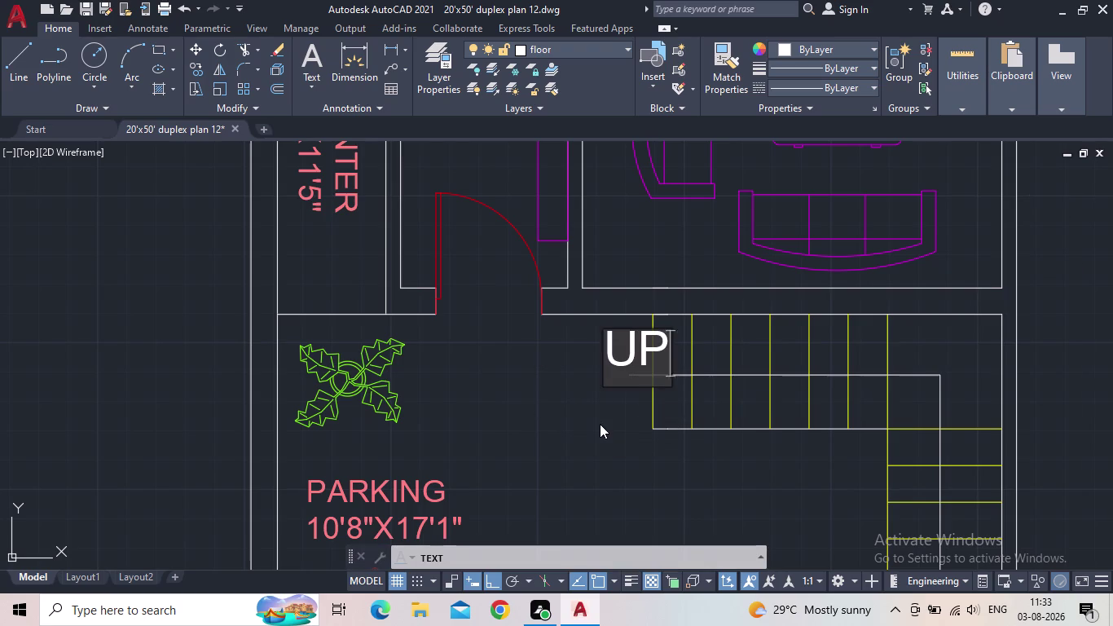
key(BackSpace)
key(BackSpace)
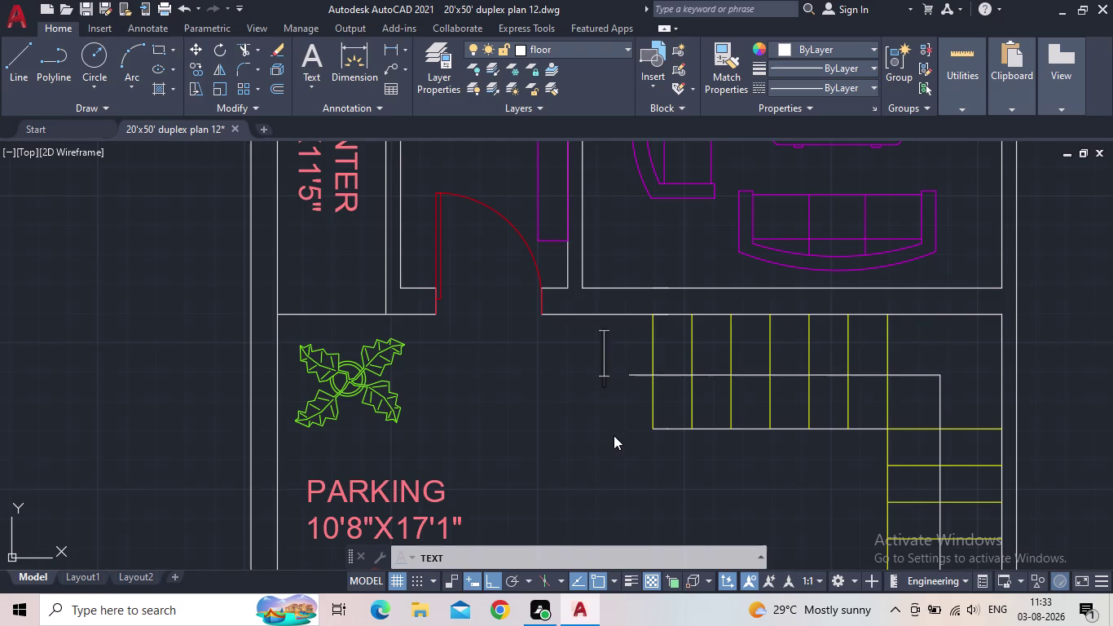
key(u)
key(p)
key(Return)
key(Return)
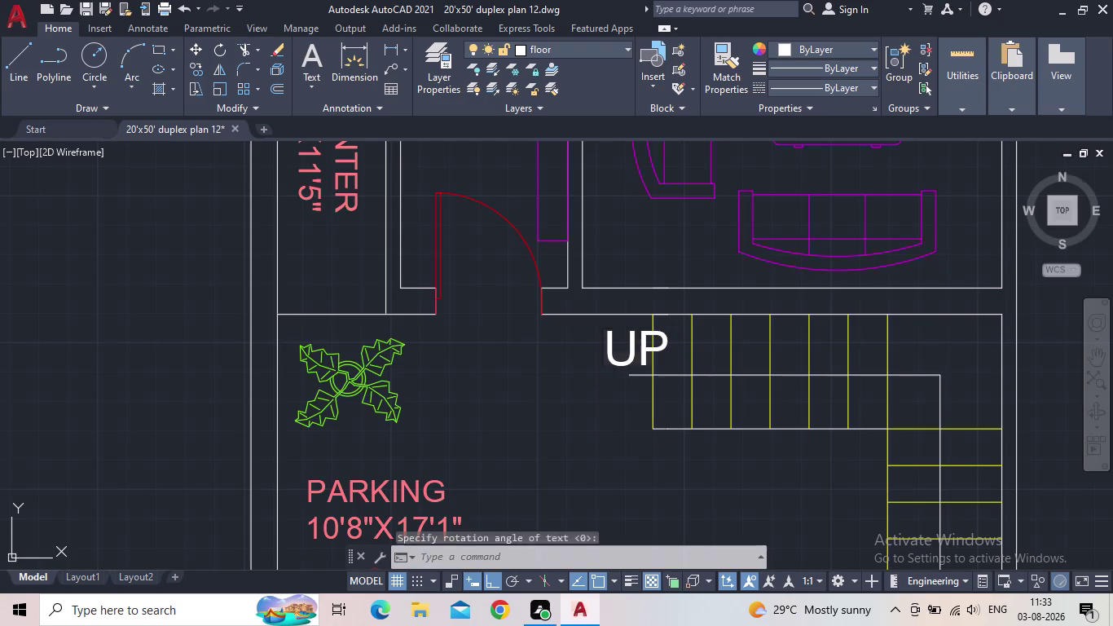
click(614, 354)
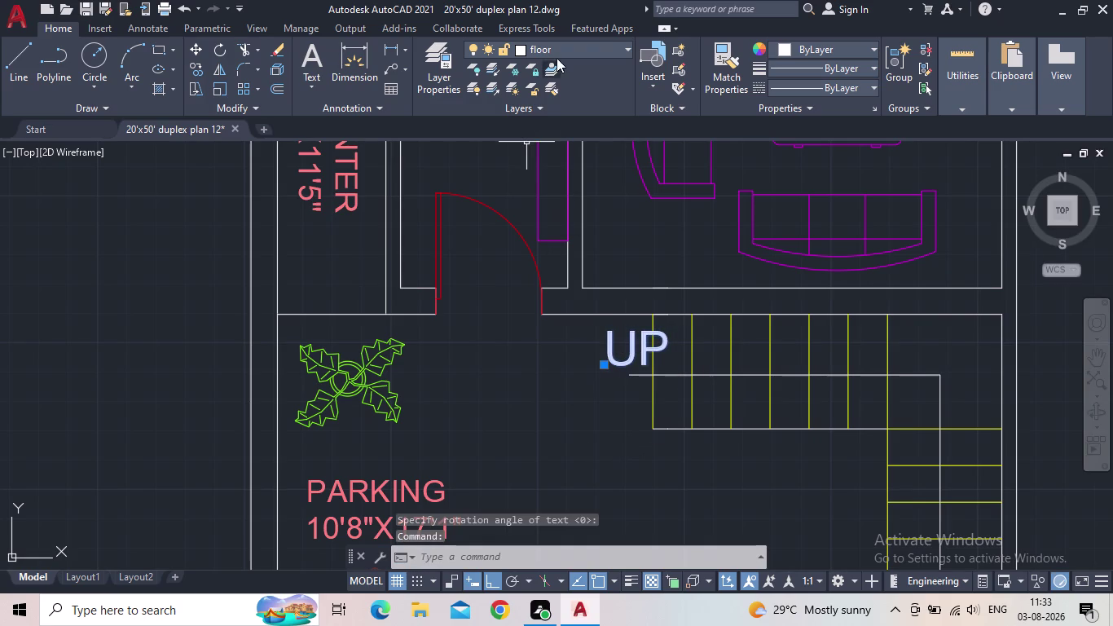
Put the UP label on the text layer and move it left of the walk-line start.
click(561, 48)
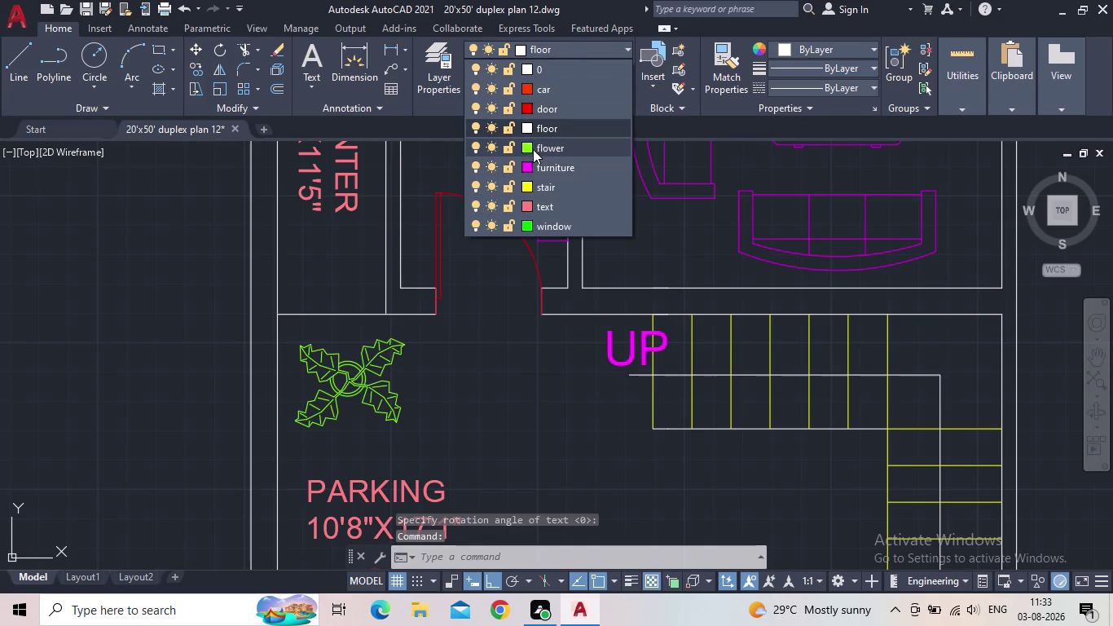
click(526, 205)
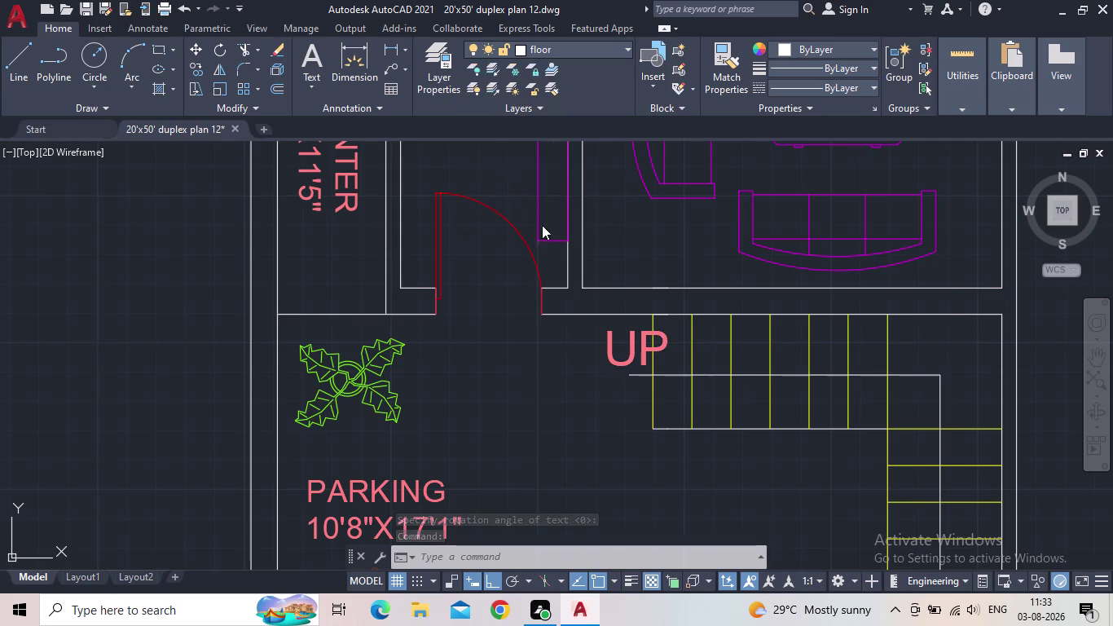
click(807, 429)
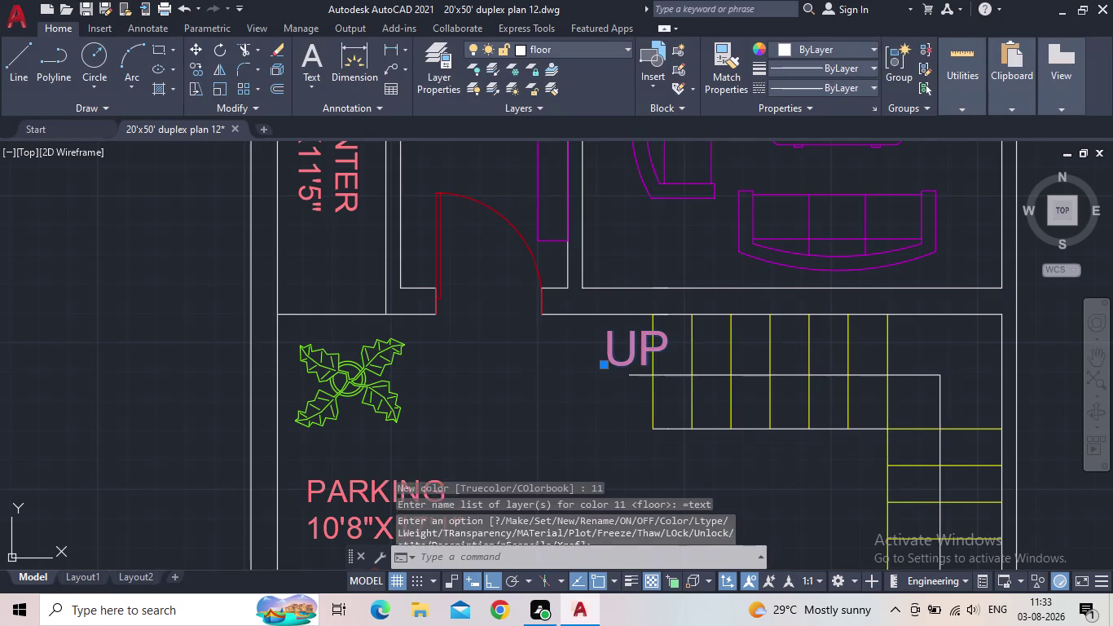
click(603, 364)
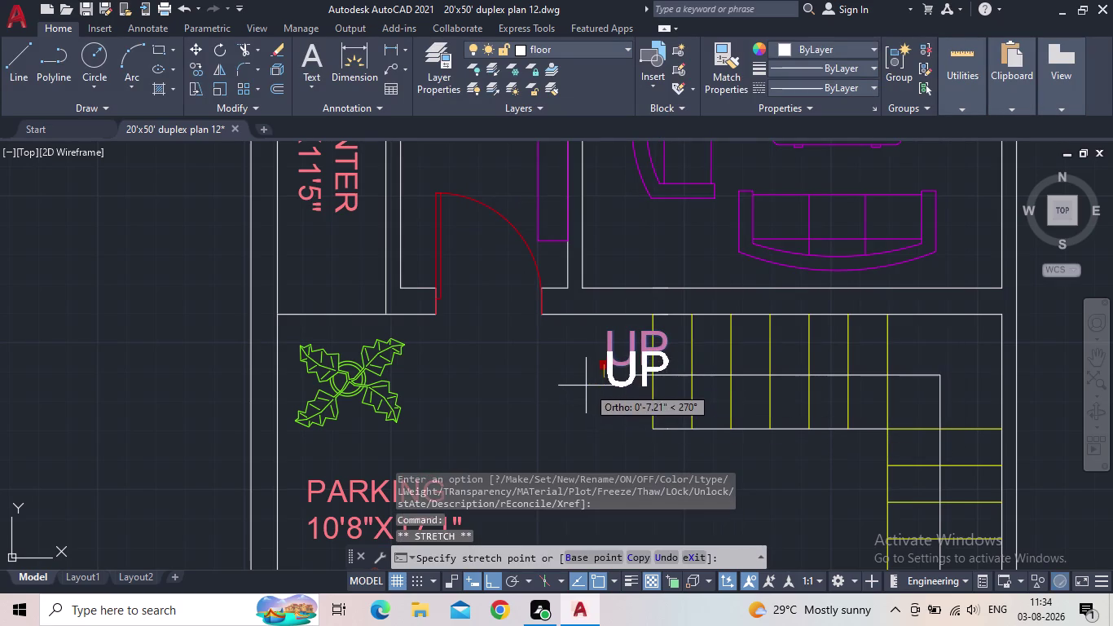
click(494, 579)
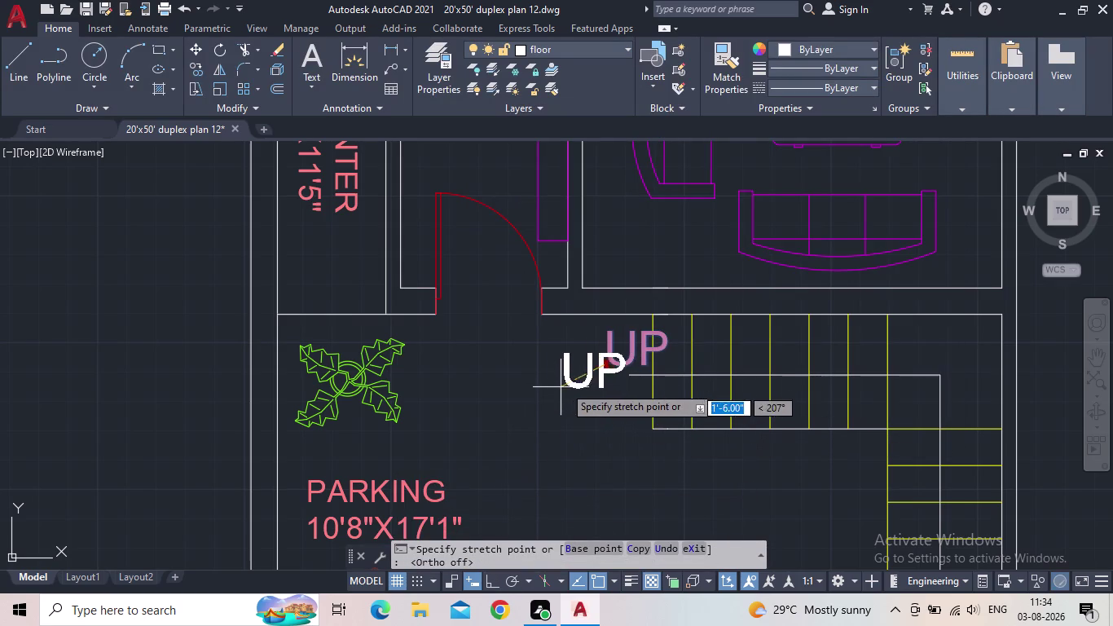
click(580, 386)
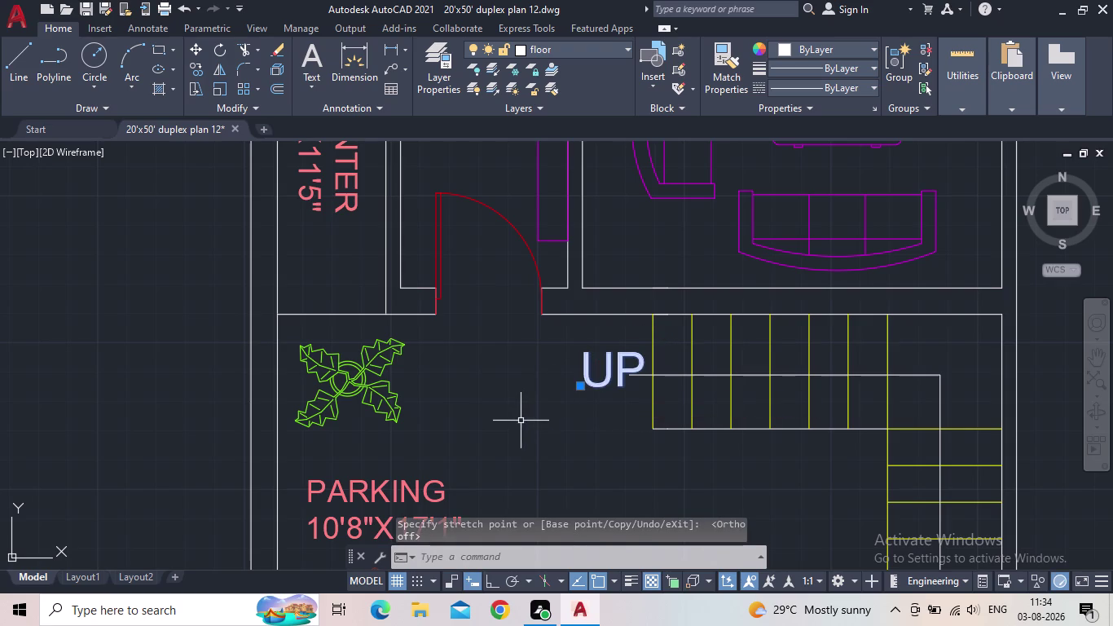
key(Escape)
Set the text layer colour to 11 so the UP label turns pink.
click(607, 377)
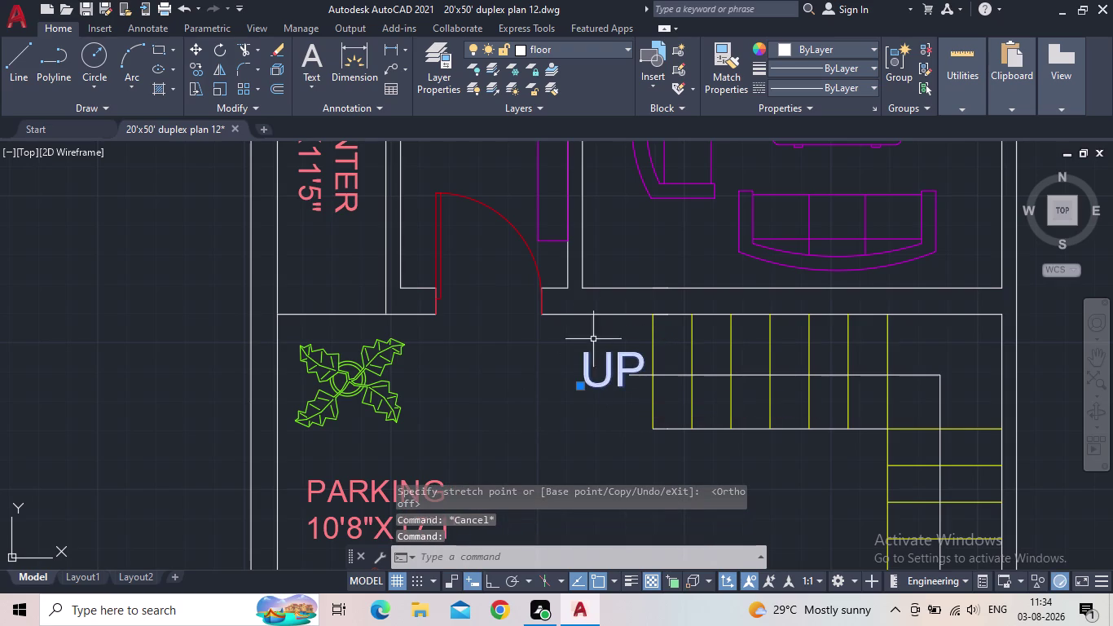
click(553, 47)
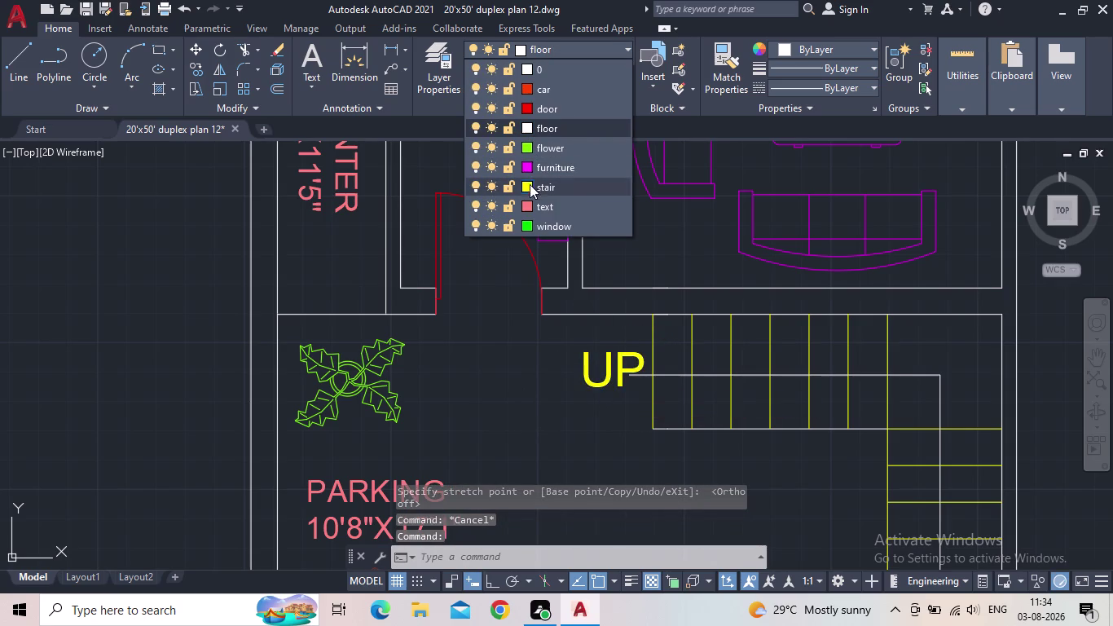
click(527, 203)
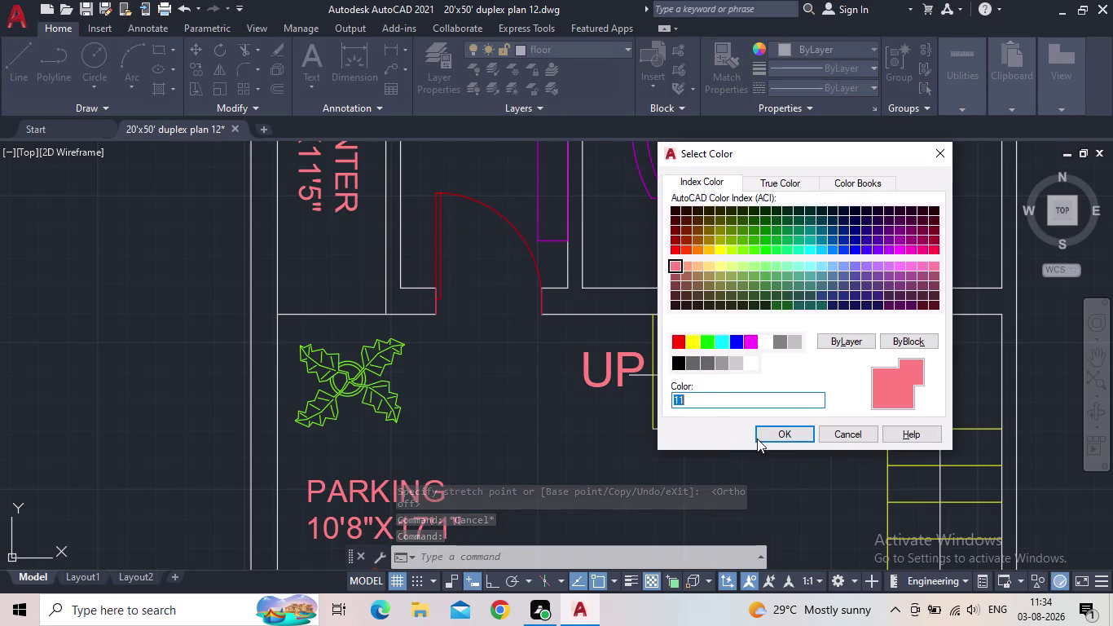
click(757, 437)
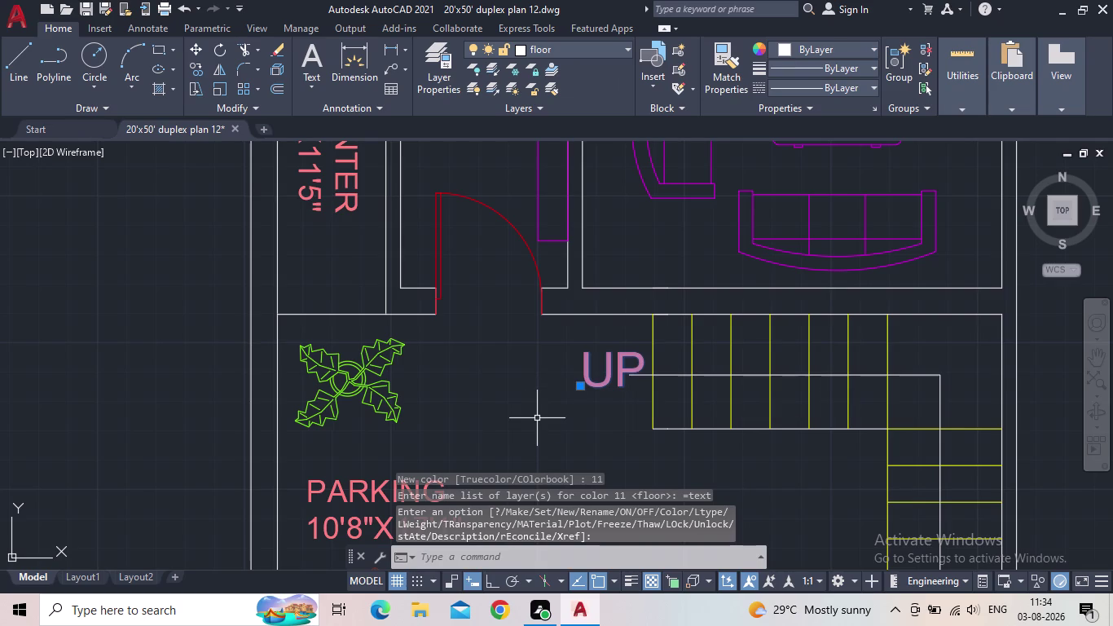
key(Escape)
middle_drag(544, 352, 336, 323)
scroll(up, 3)
Zoom in on the pink UP label, save the plan, and pan across the staircase.
middle_drag(728, 409, 616, 454)
scroll(down, 3)
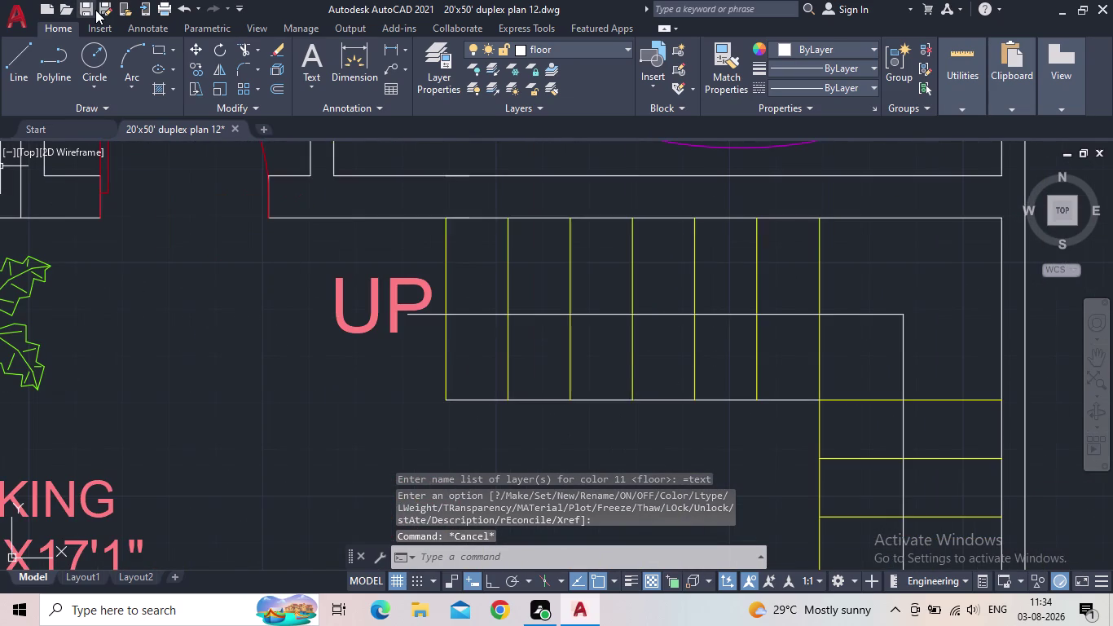
click(85, 8)
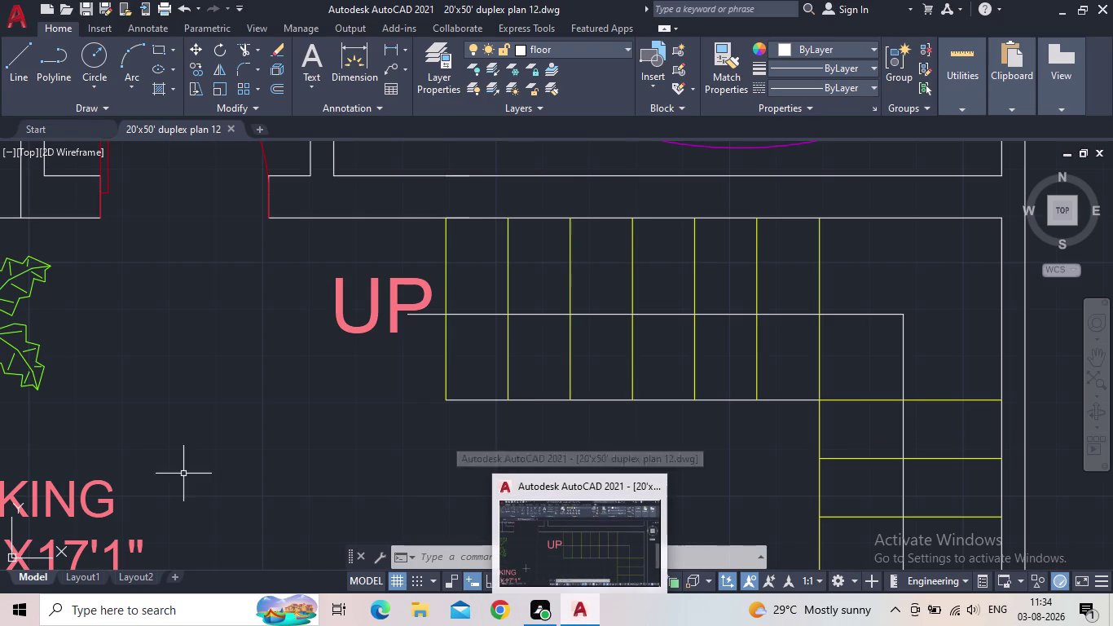
middle_drag(497, 429, 421, 419)
middle_click(488, 425)
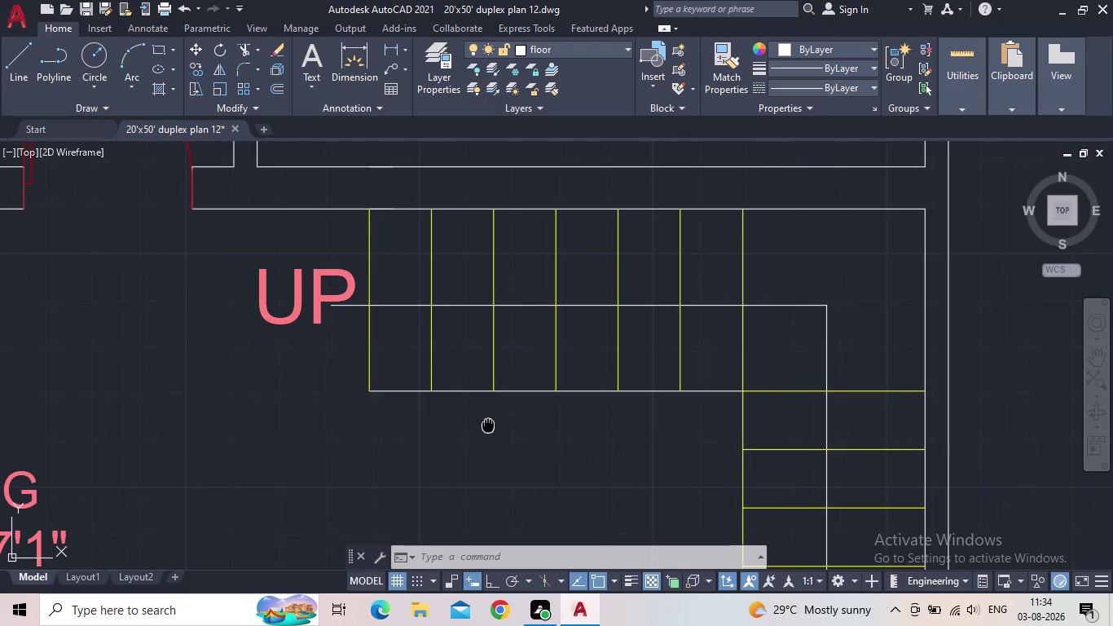